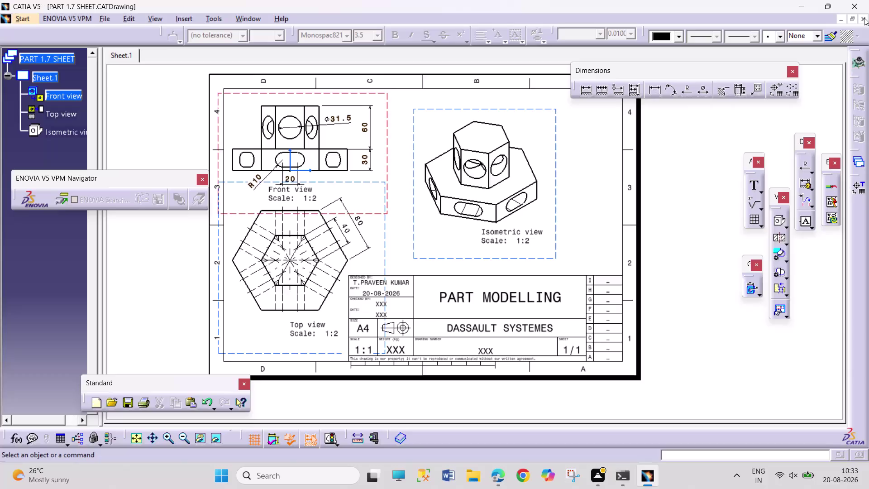
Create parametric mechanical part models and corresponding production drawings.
Close the old drawing and part, then create a new Part Design part.
click(864, 18)
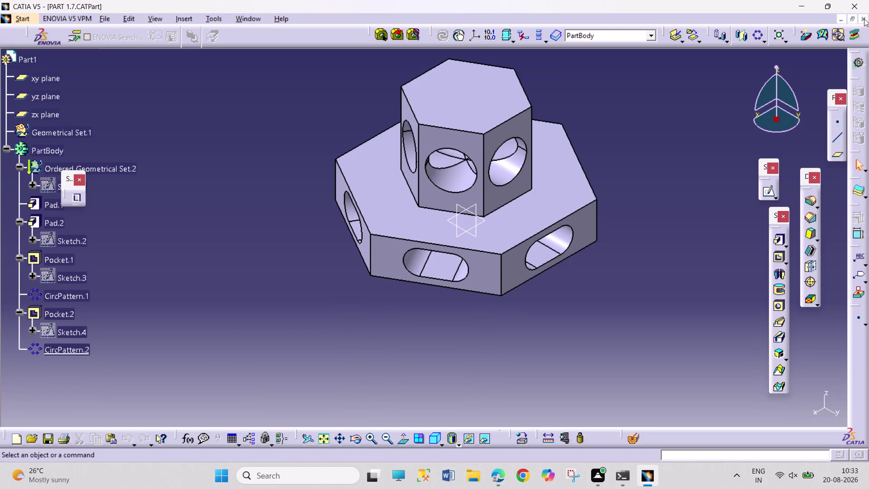
click(862, 19)
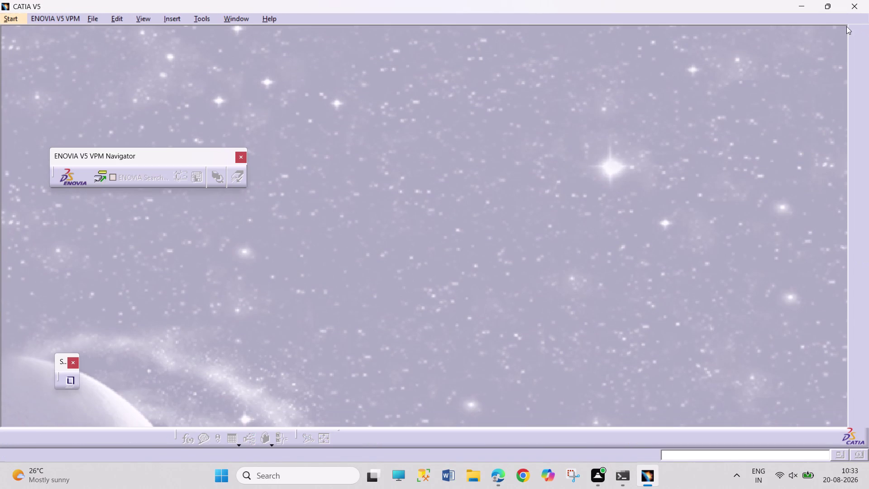
click(20, 21)
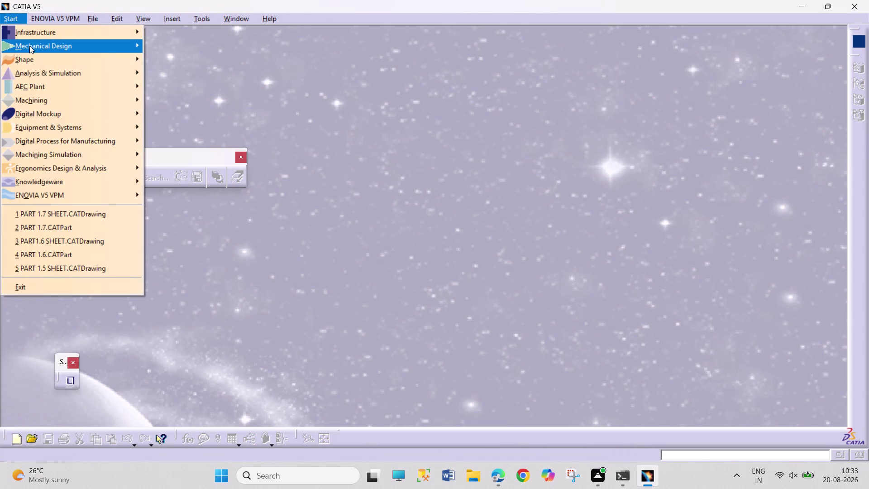
click(33, 51)
click(216, 49)
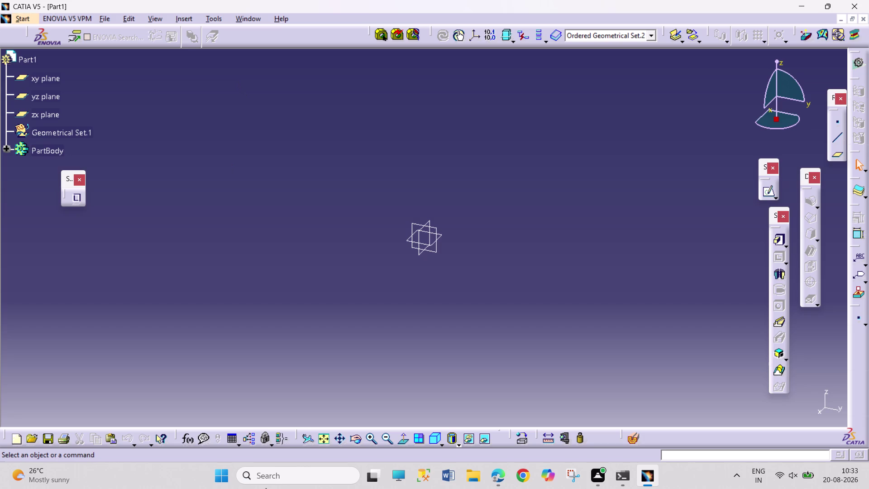
Switch to the mechanical drawings PDF in Edge and scroll through it.
key(Return)
key(Return)
key(Return)
key(Return)
click(506, 479)
scroll(down, 3)
scroll(down, 3)
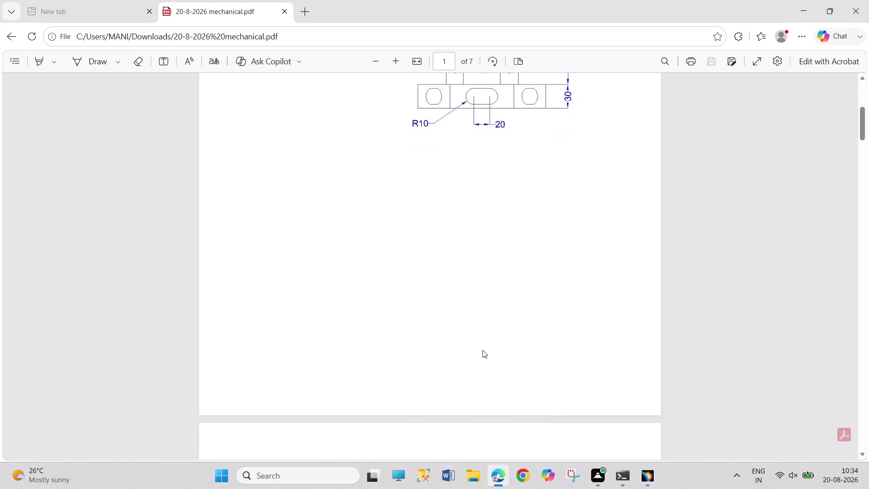
Study the page-2 flanged-bush drawing, then go back to the empty CATIA part.
scroll(down, 3)
scroll(up, 3)
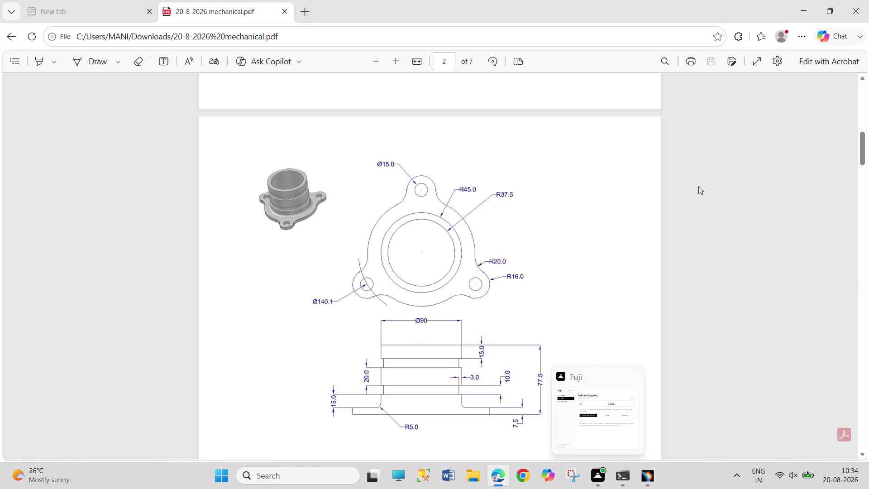
drag(698, 186, 721, 244)
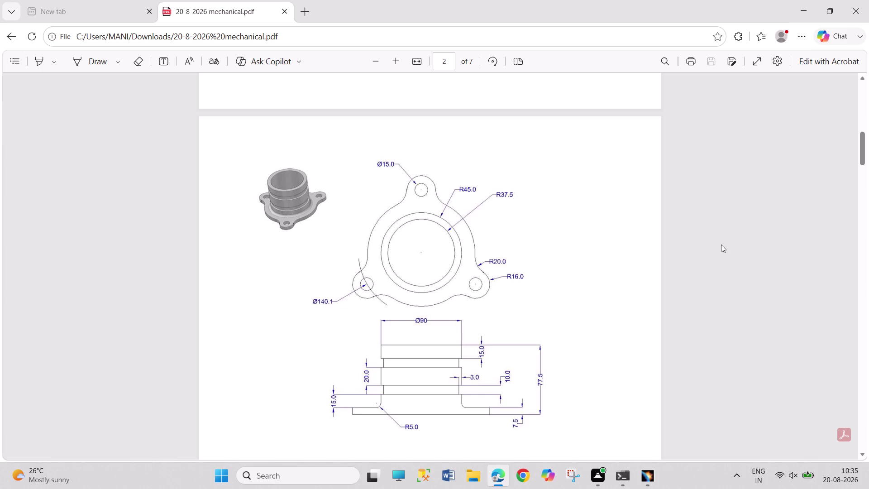
click(642, 471)
click(443, 237)
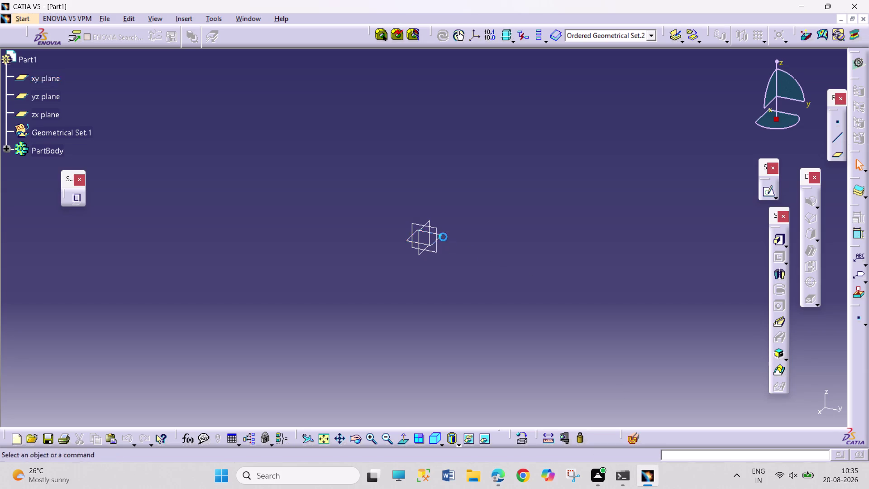
Draw an origin-centred circle in a new sketch and constrain it to 140.1 mm diameter.
click(767, 192)
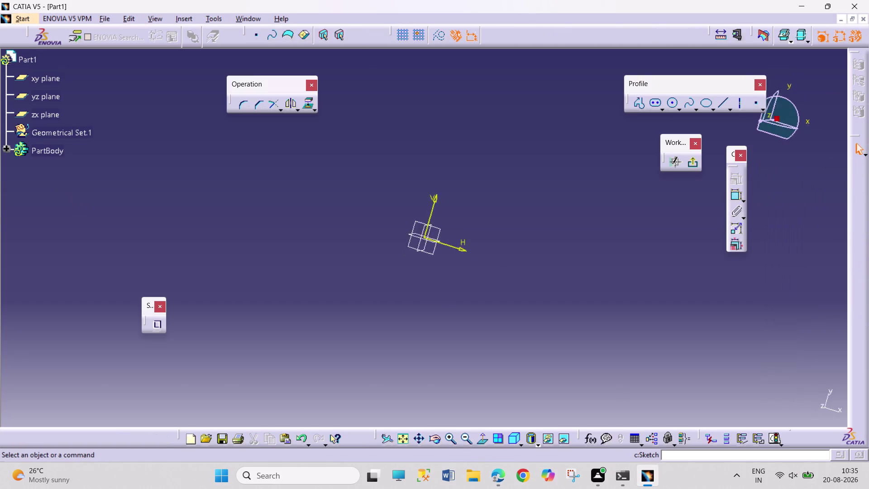
click(674, 105)
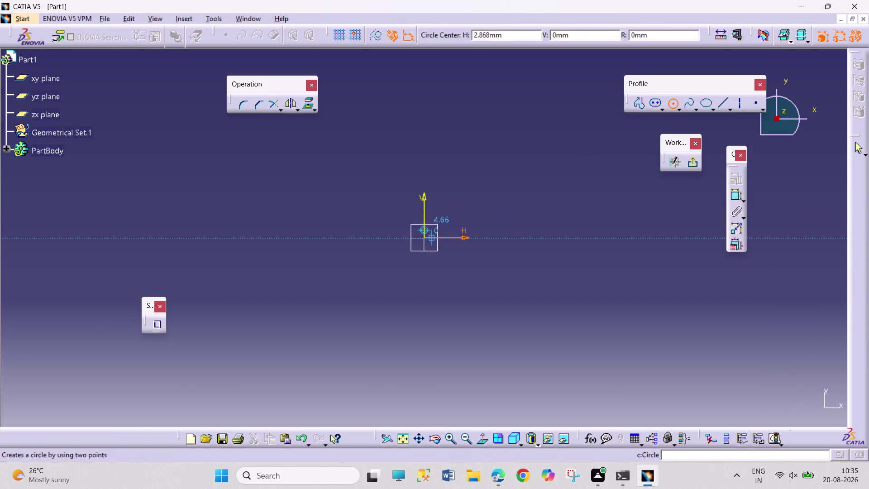
click(427, 240)
click(490, 334)
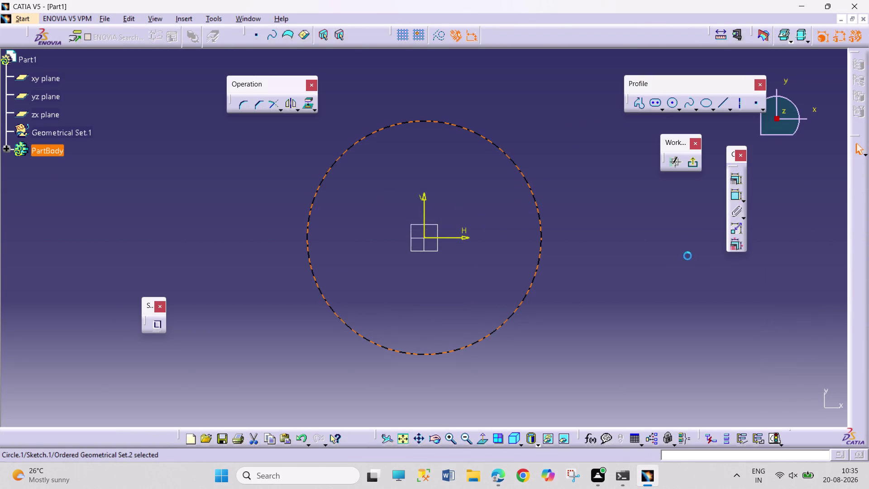
click(732, 198)
click(591, 207)
double_click(600, 206)
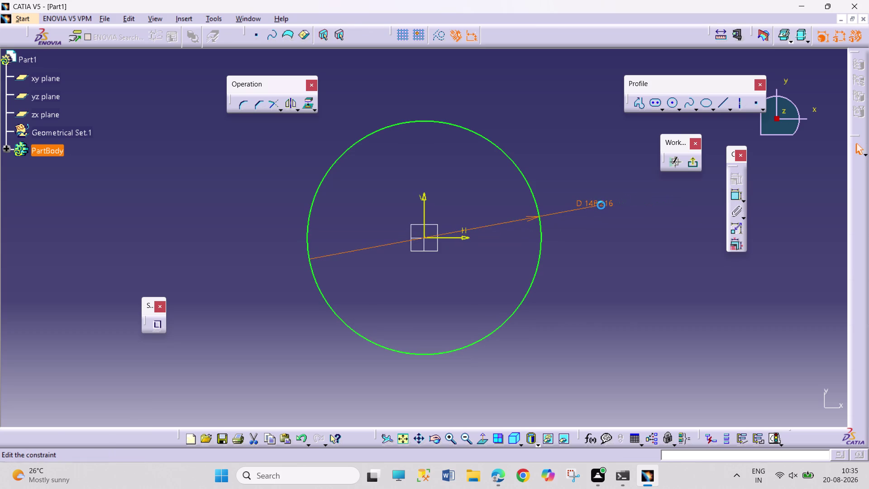
text(140.1)
key(Return)
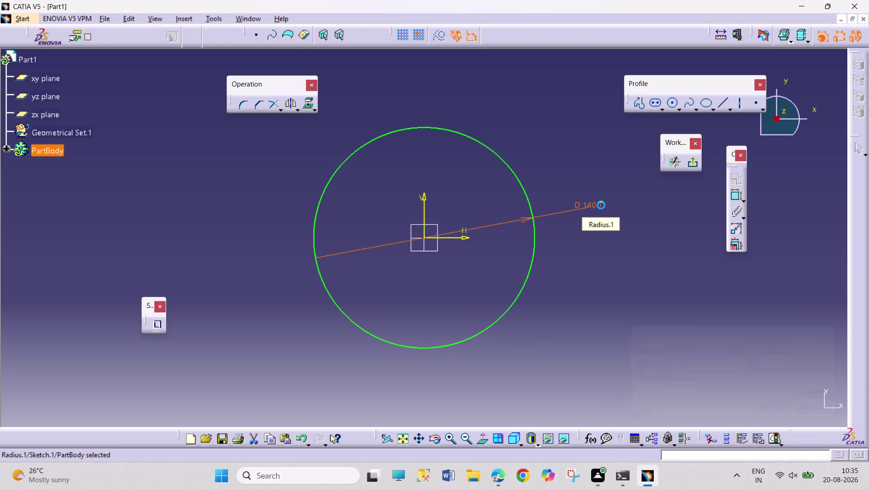
click(615, 249)
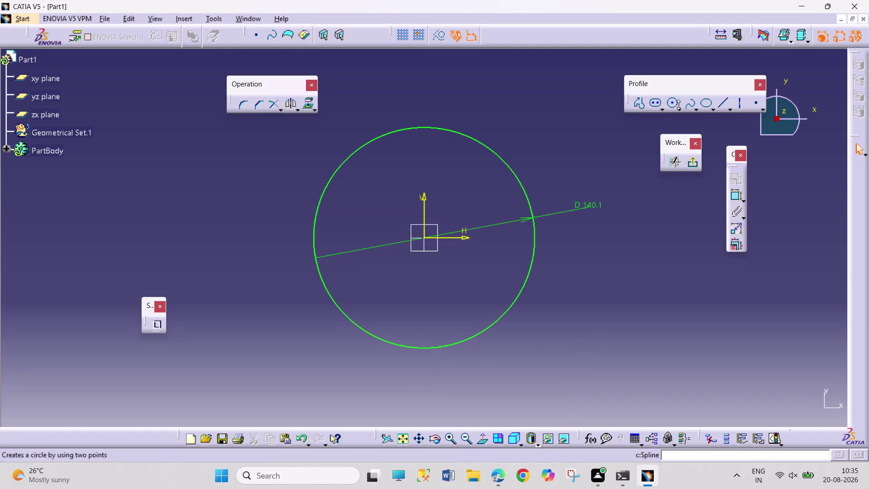
Draw two concentric circles centred on the top of the large circle.
click(673, 104)
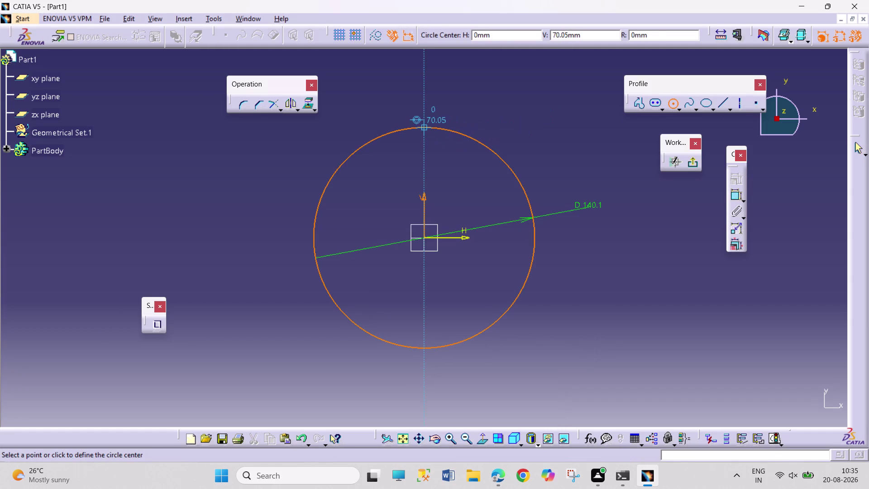
click(423, 126)
click(434, 142)
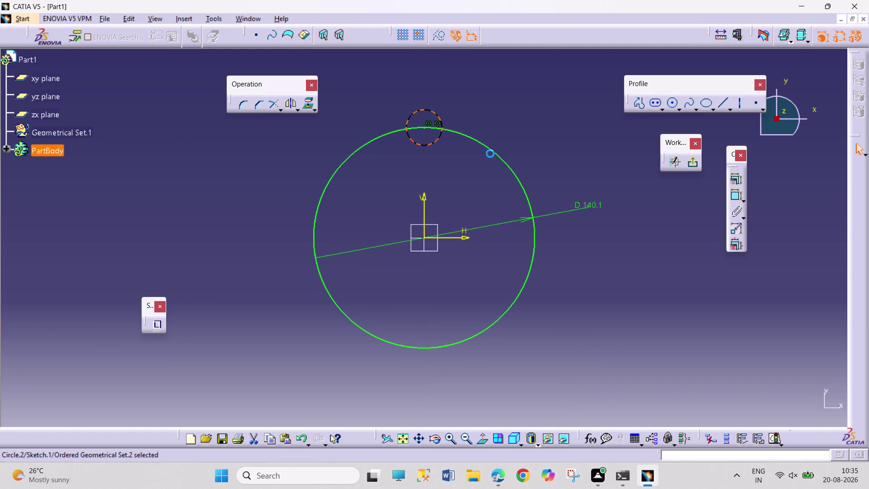
click(669, 100)
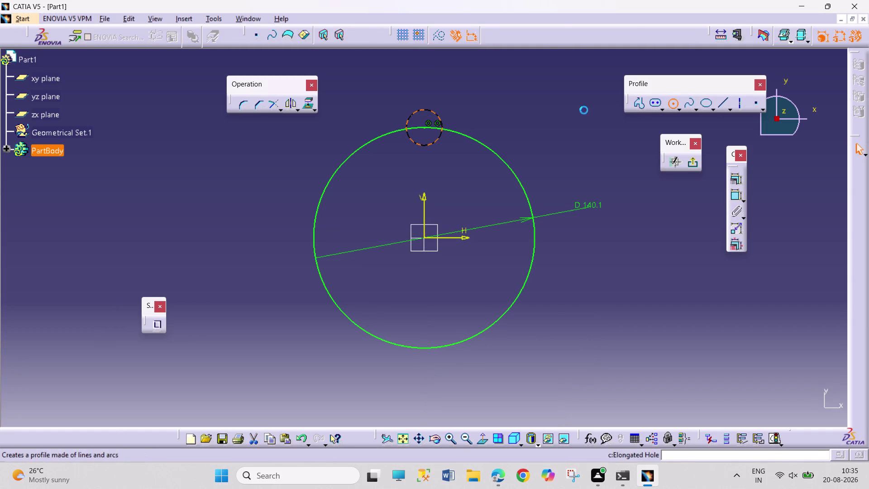
right_click(436, 143)
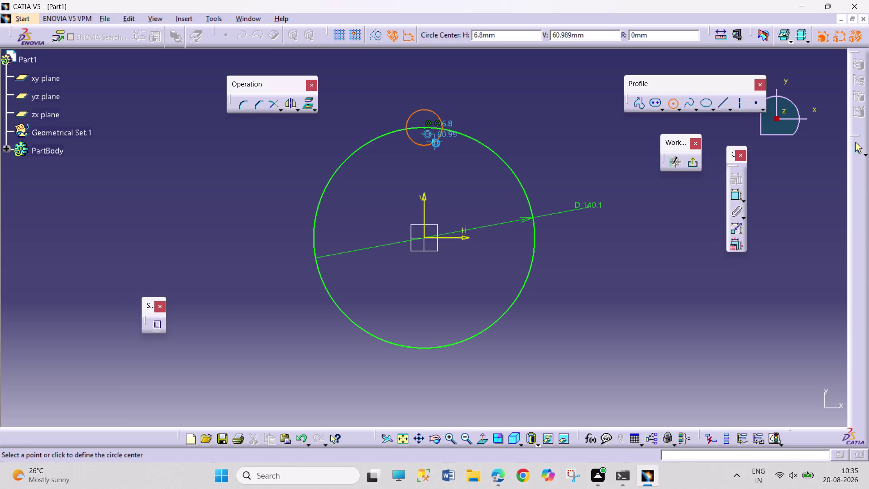
click(469, 209)
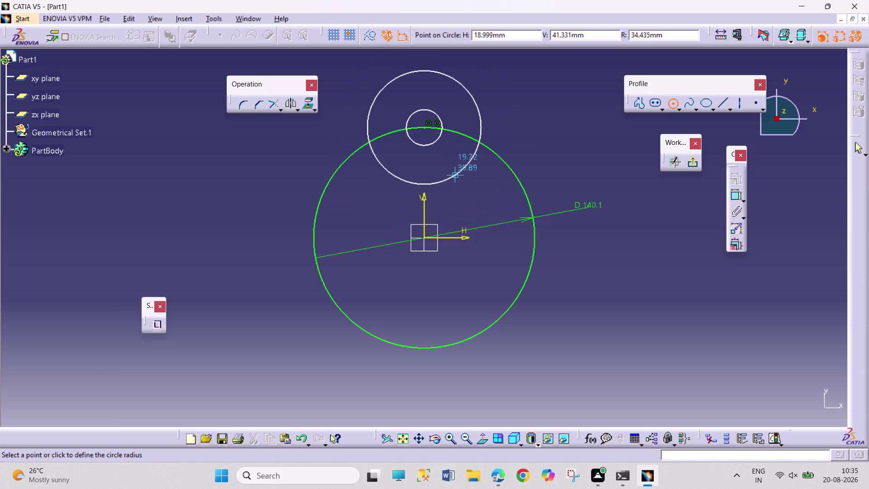
click(444, 154)
click(735, 193)
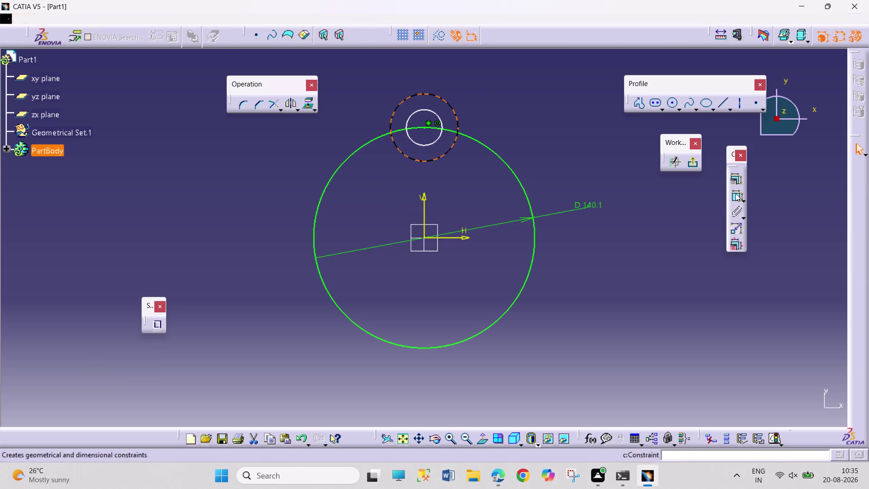
Dimension the small concentric circles to diameters 15 and 16.
click(452, 83)
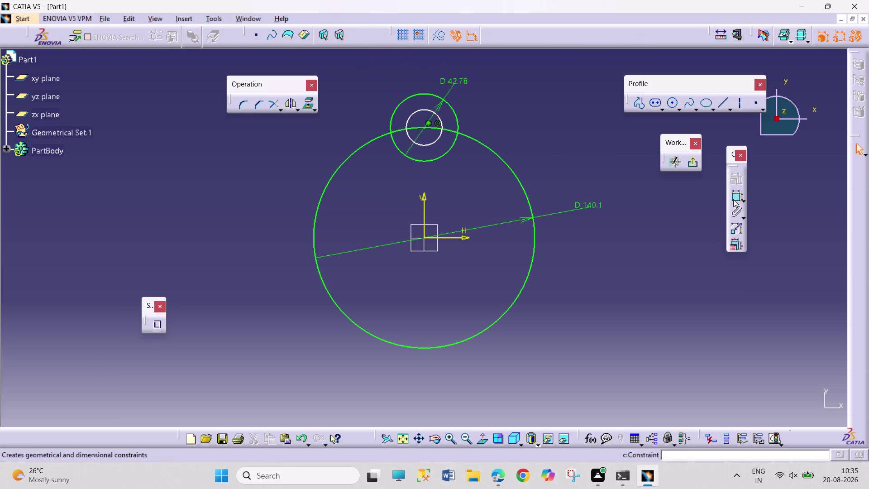
click(733, 199)
click(439, 134)
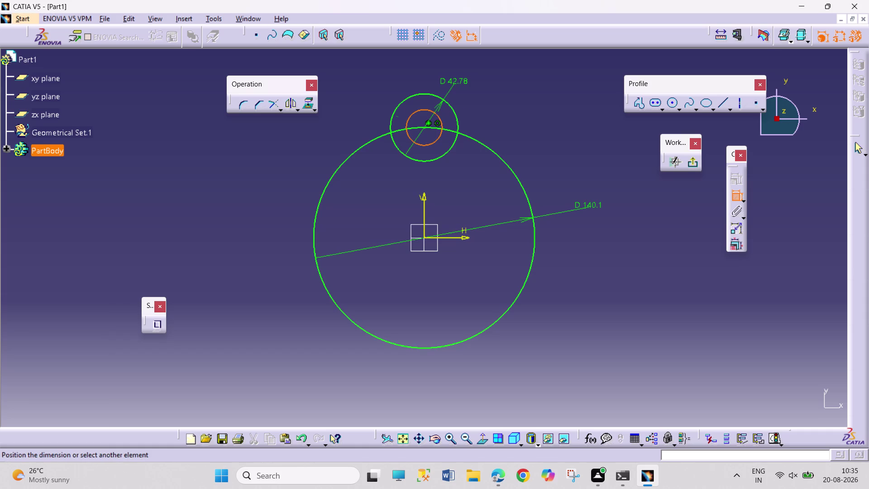
click(486, 107)
double_click(462, 81)
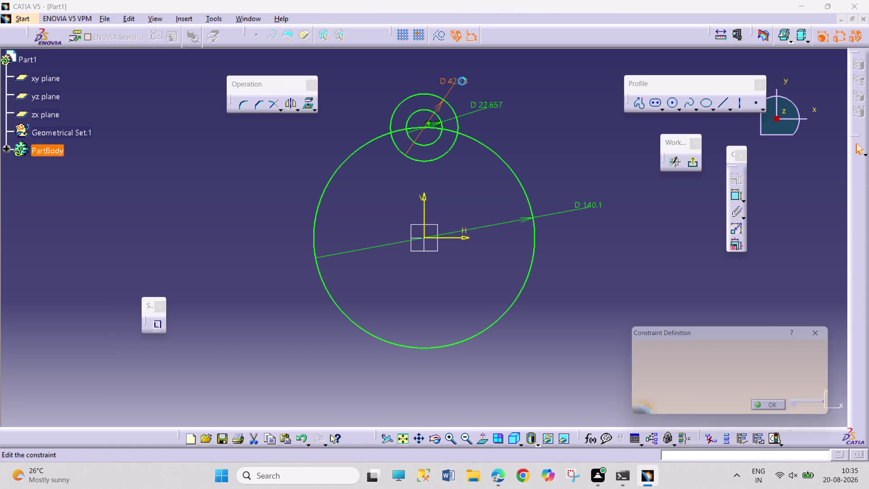
text(15)
key(Return)
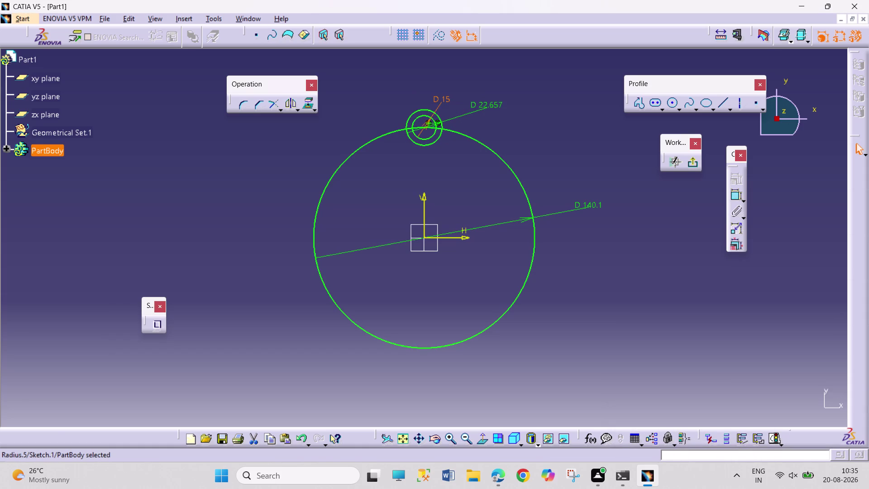
double_click(495, 102)
text(1)
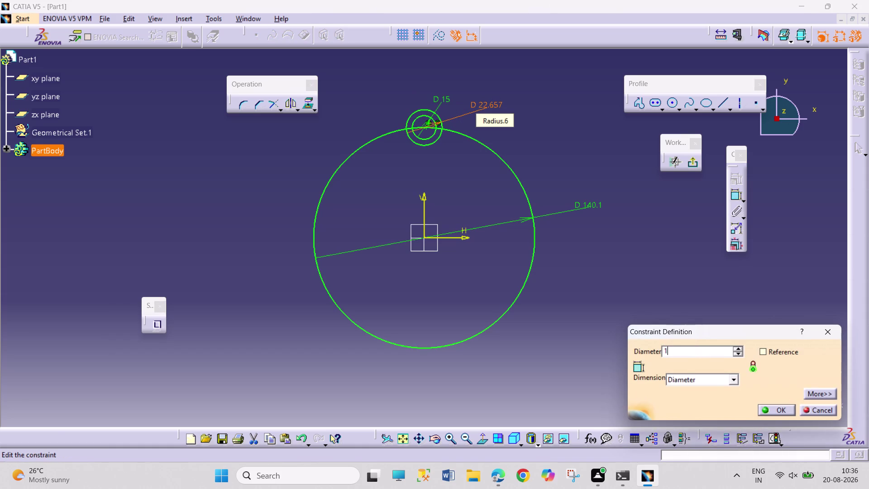
text(6)
key(Return)
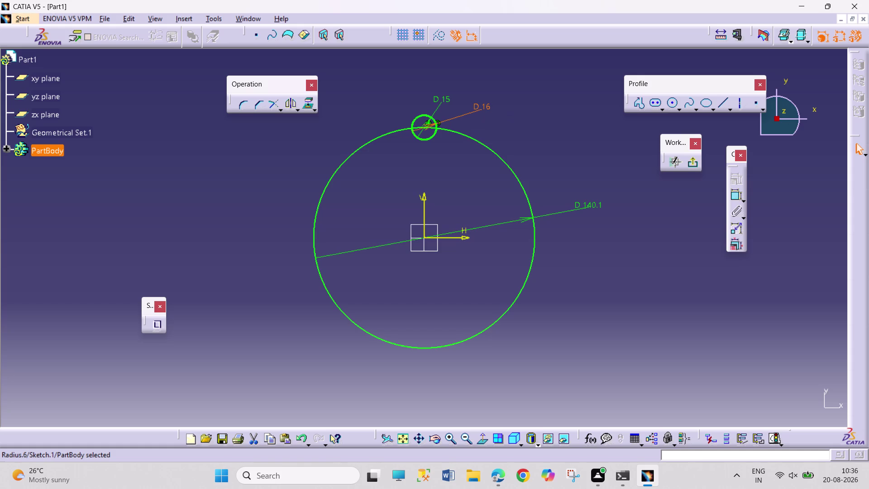
click(506, 137)
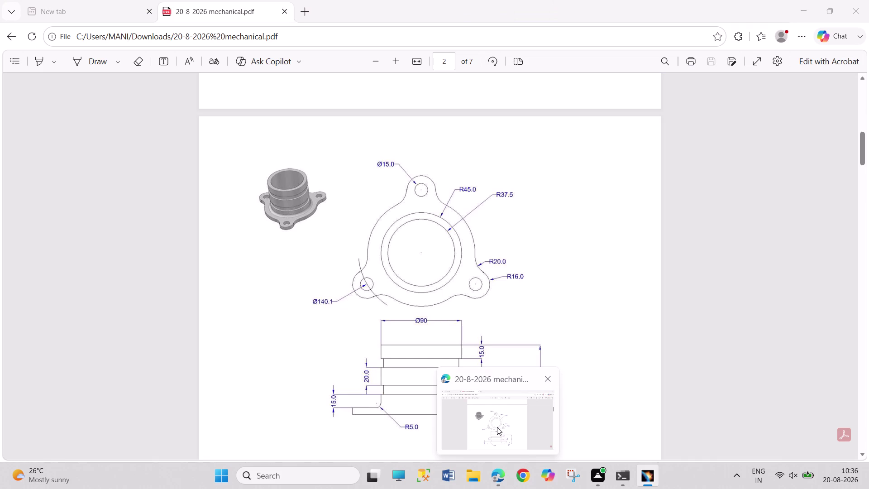
Change the outer hole circle to 32 mm diameter and select the D32 and D15 circles.
double_click(482, 103)
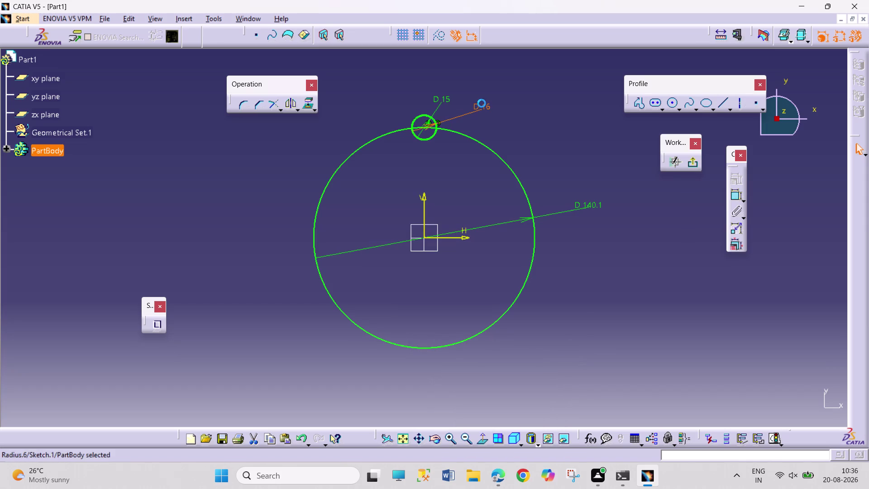
text(32)
key(Return)
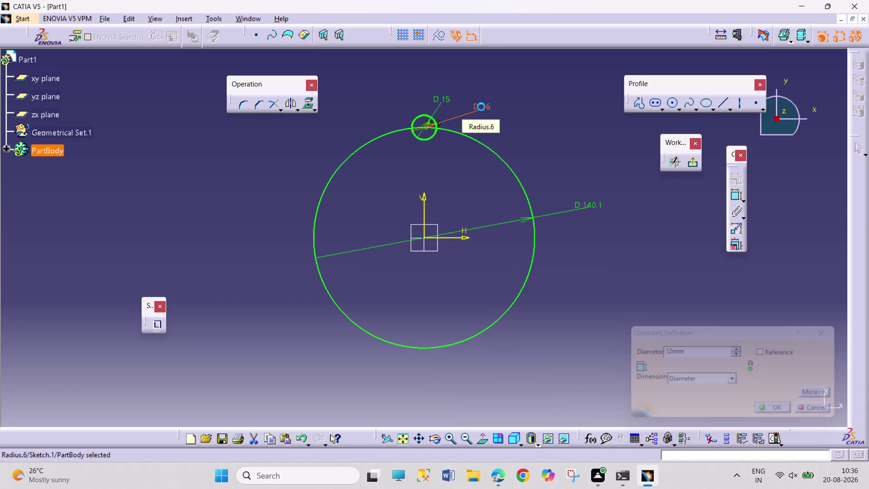
click(531, 151)
drag(450, 97, 474, 78)
click(515, 135)
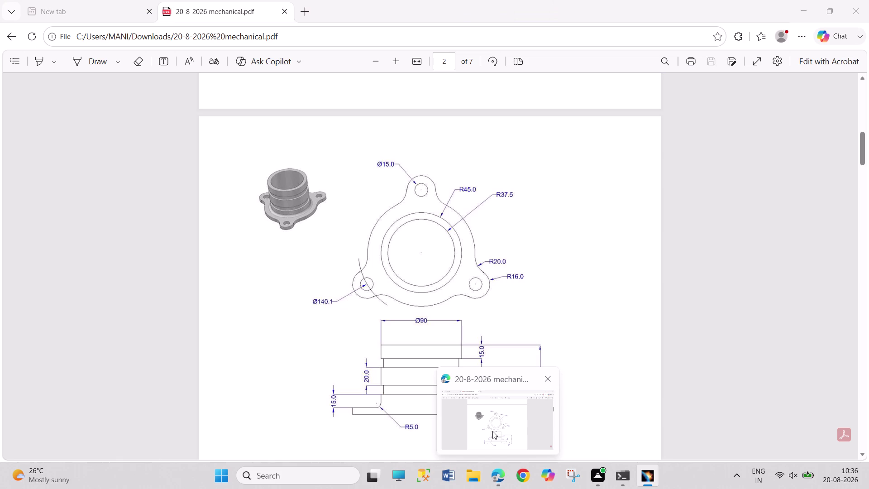
click(440, 147)
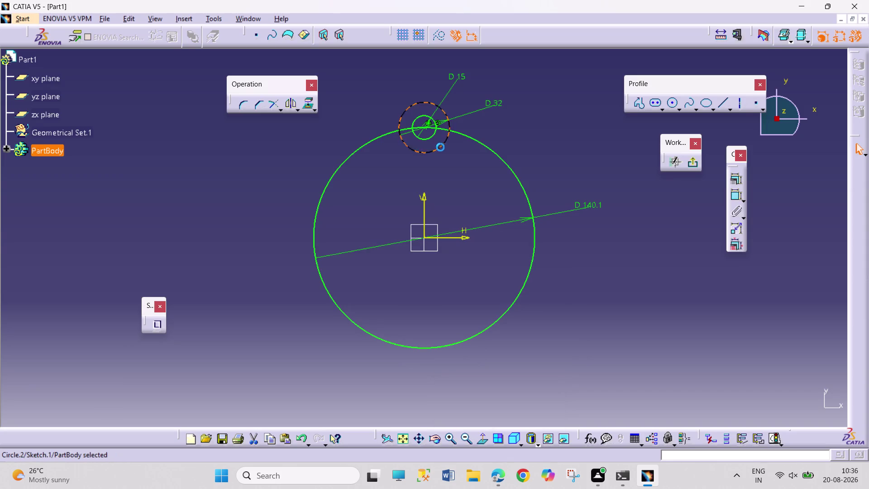
click(435, 134)
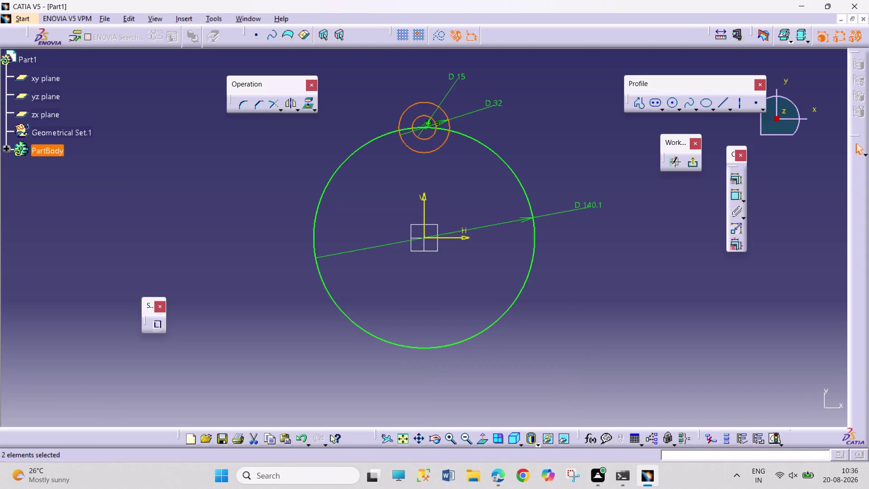
Rotate-duplicate the hole pair with 2 copies about the origin at 120°.
click(295, 109)
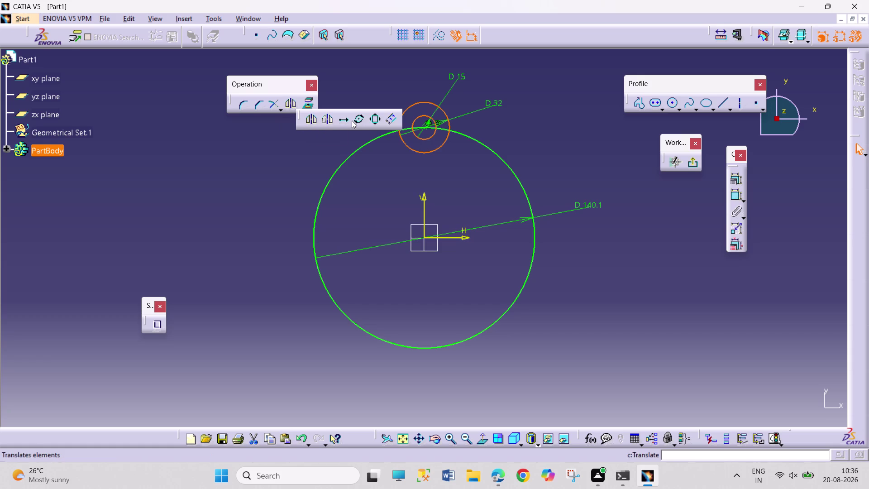
click(357, 119)
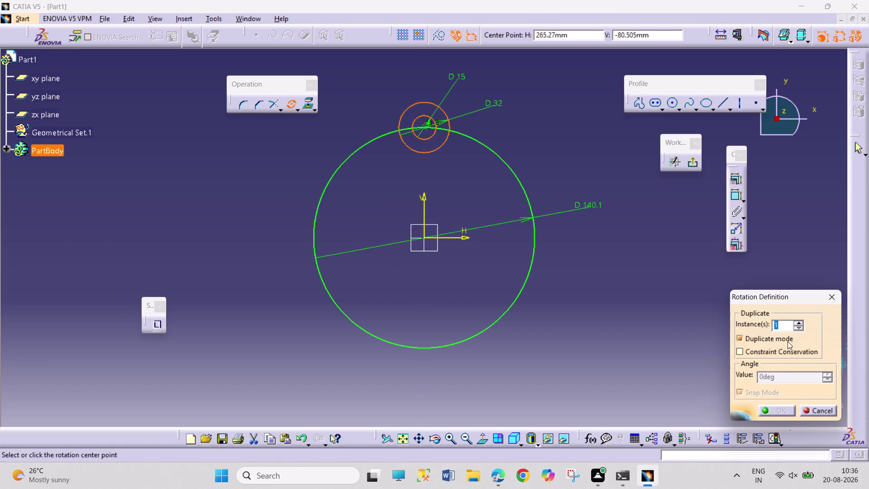
click(799, 321)
click(799, 322)
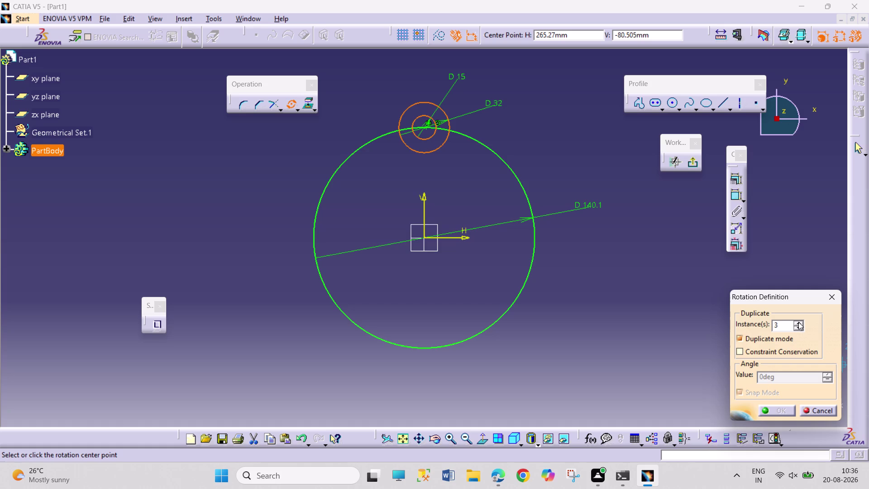
click(798, 327)
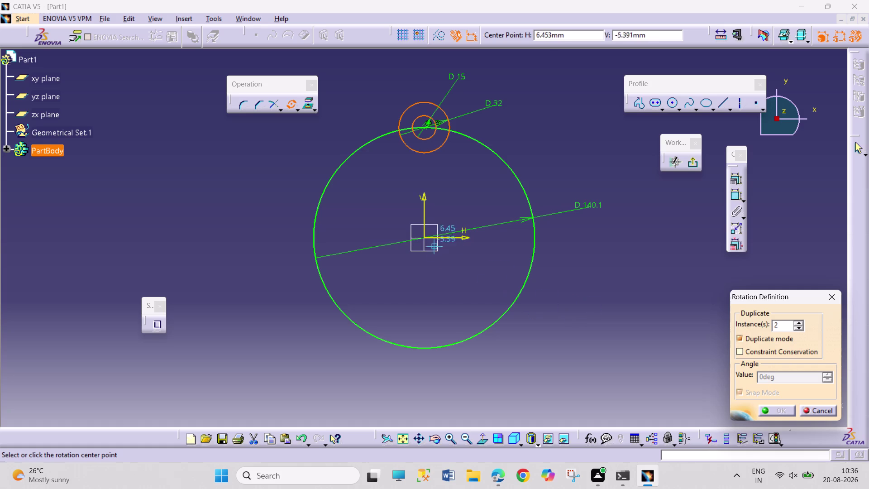
click(425, 238)
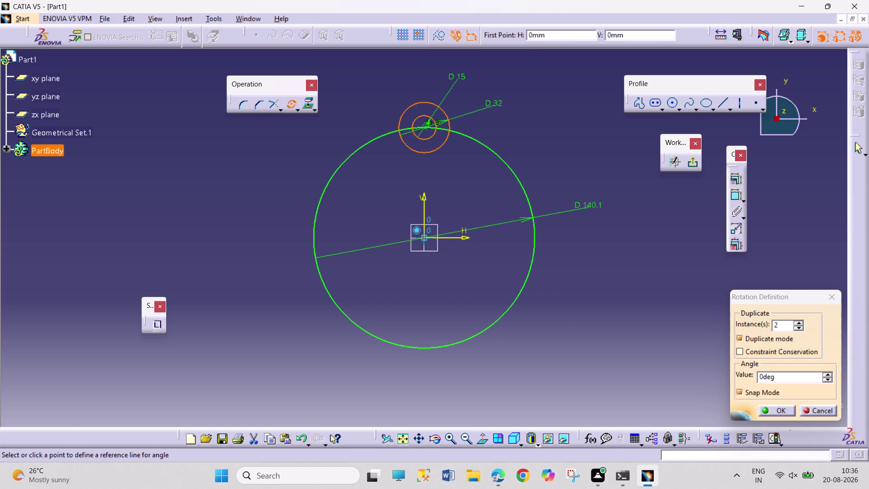
drag(762, 375, 761, 375)
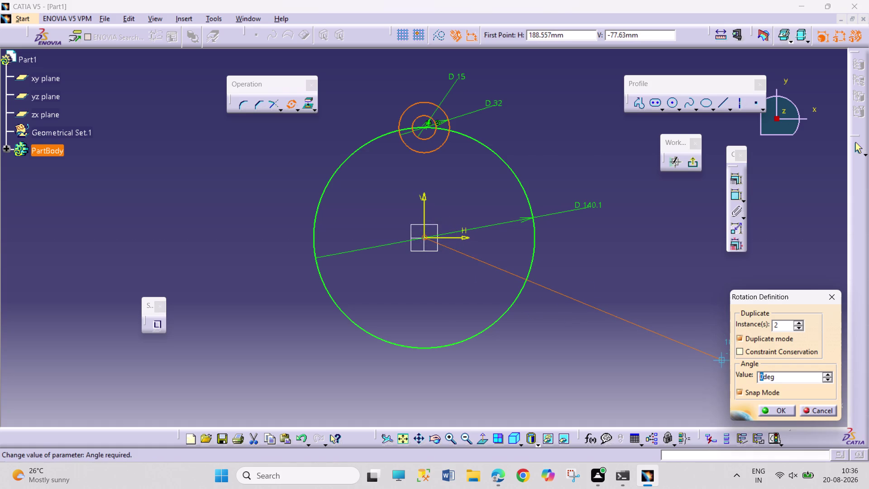
drag(761, 375, 745, 372)
text(120)
key(Return)
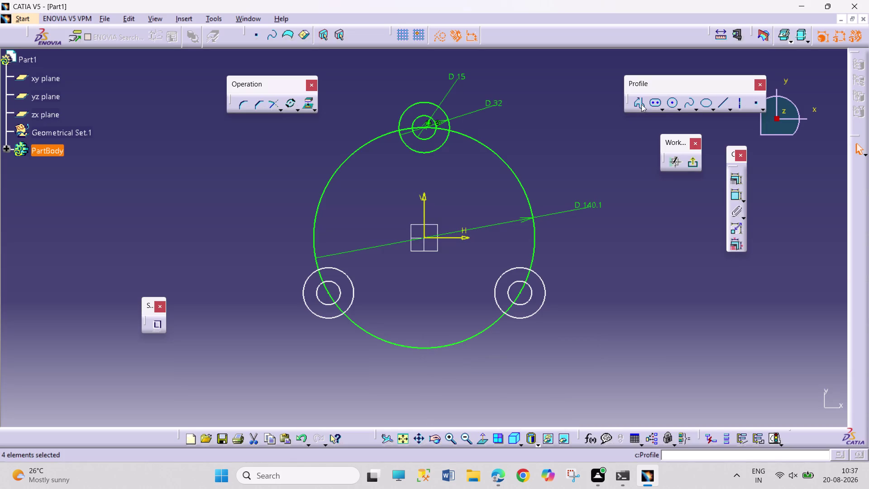
click(236, 103)
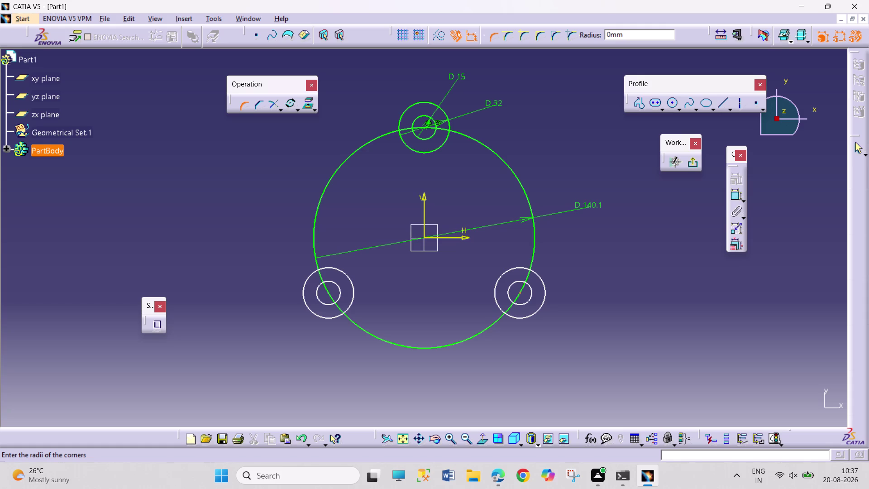
Add a corner between the large circle and left hole's outer circle, then undo it.
click(245, 101)
drag(244, 107, 246, 112)
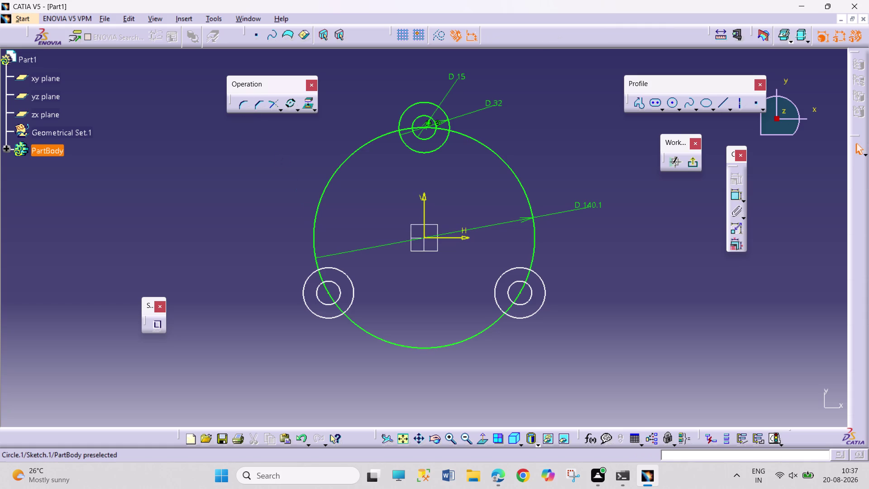
click(308, 278)
click(318, 256)
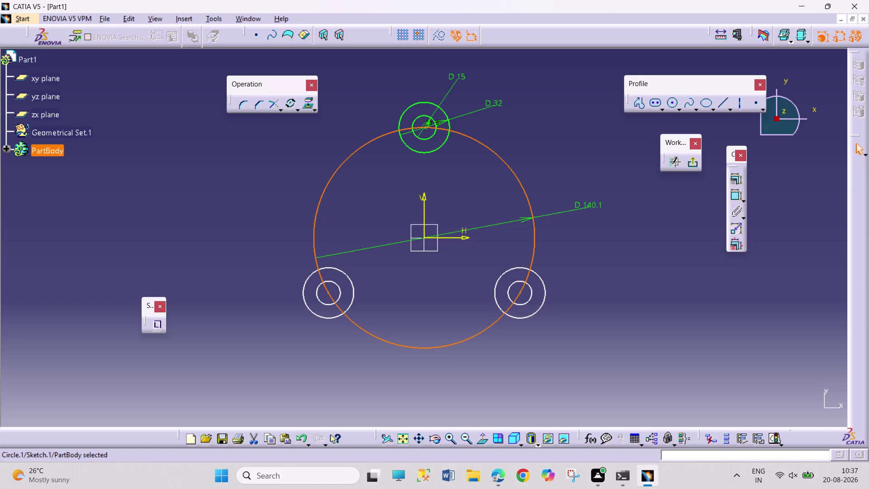
click(246, 104)
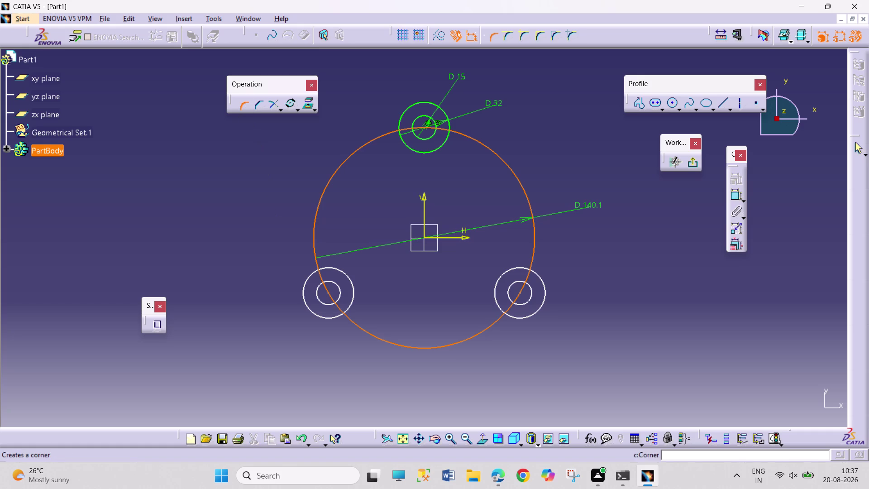
click(306, 280)
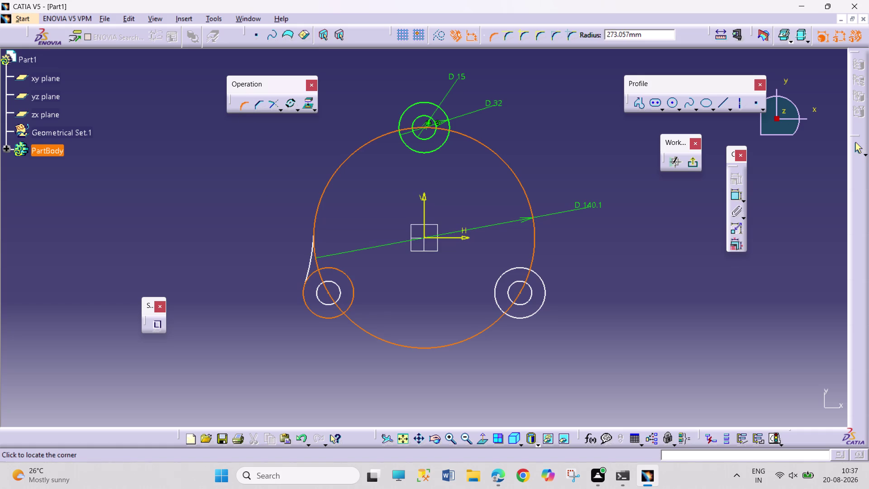
click(306, 274)
double_click(300, 253)
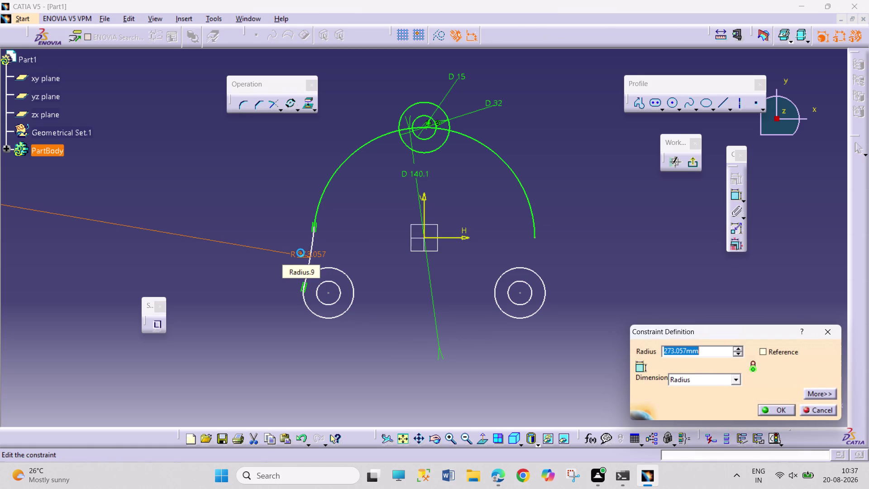
click(803, 403)
click(803, 405)
click(681, 370)
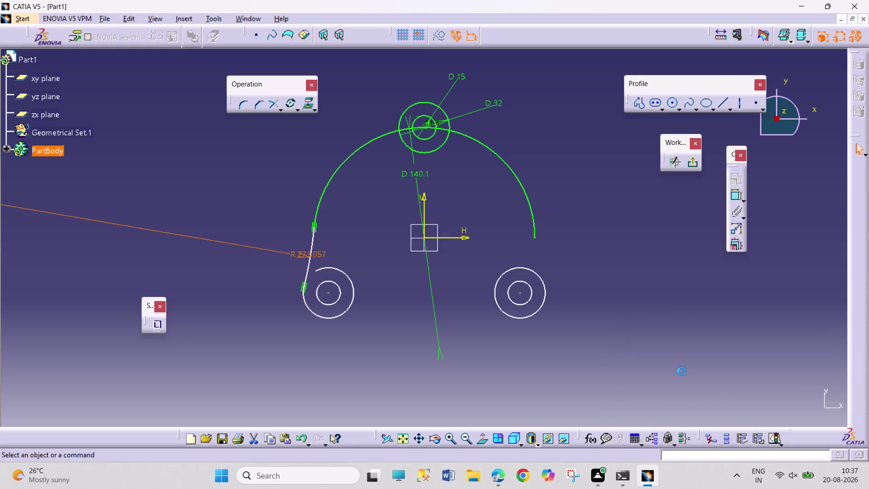
key(ctrl+z)
key(ctrl+z)
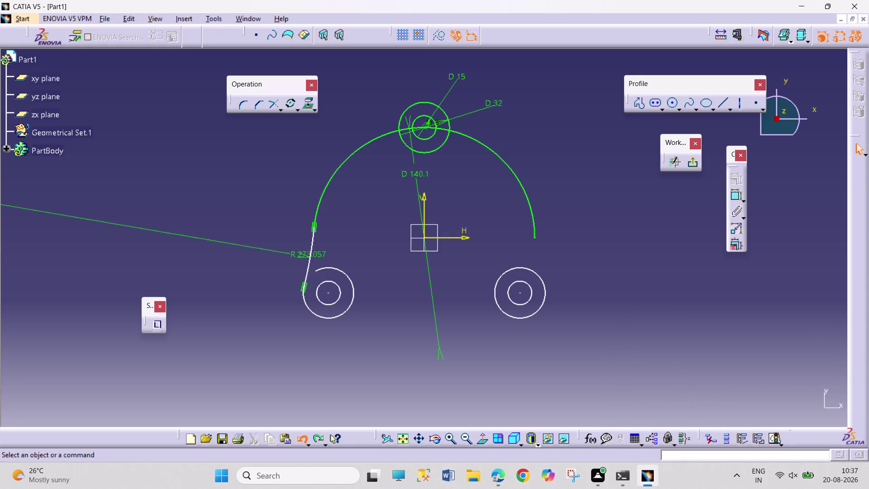
key(ctrl+z)
click(678, 367)
Redo the corner with a 20 mm radius, then undo the result.
click(241, 105)
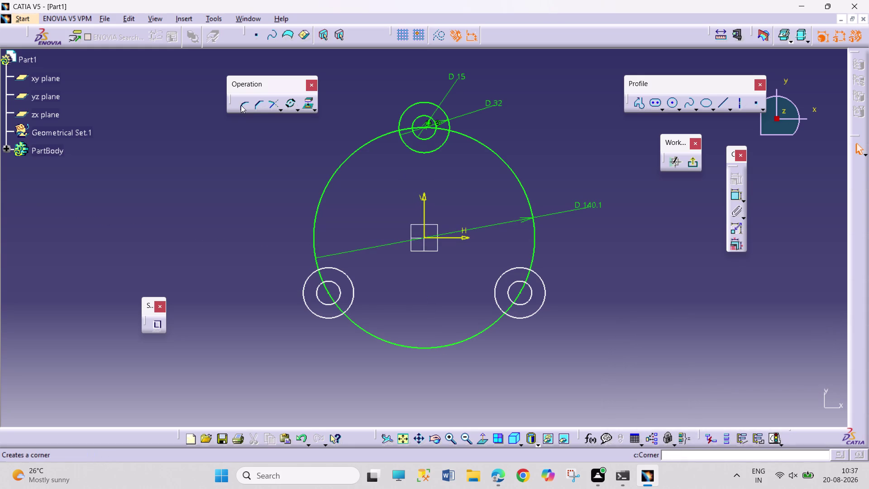
click(521, 36)
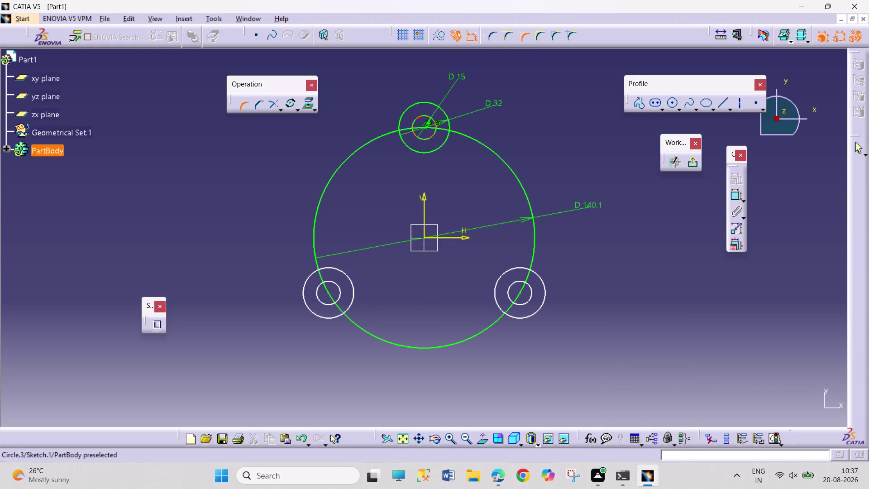
click(310, 275)
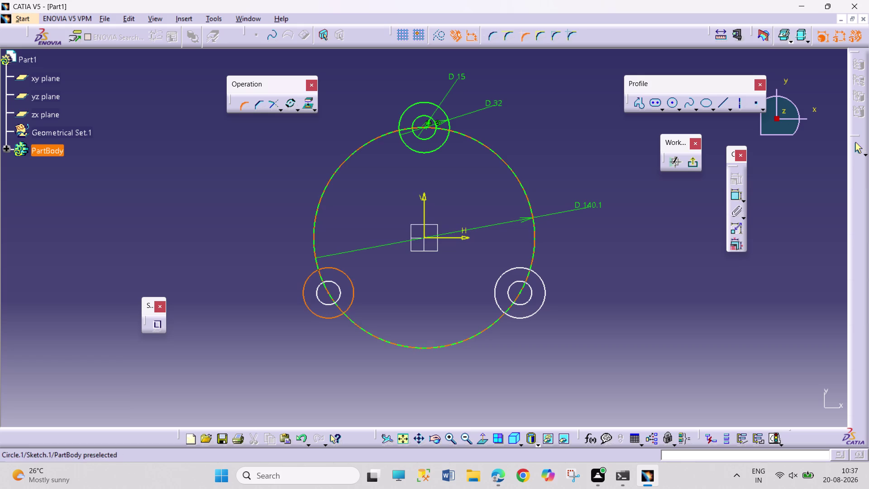
click(315, 249)
click(311, 261)
double_click(301, 254)
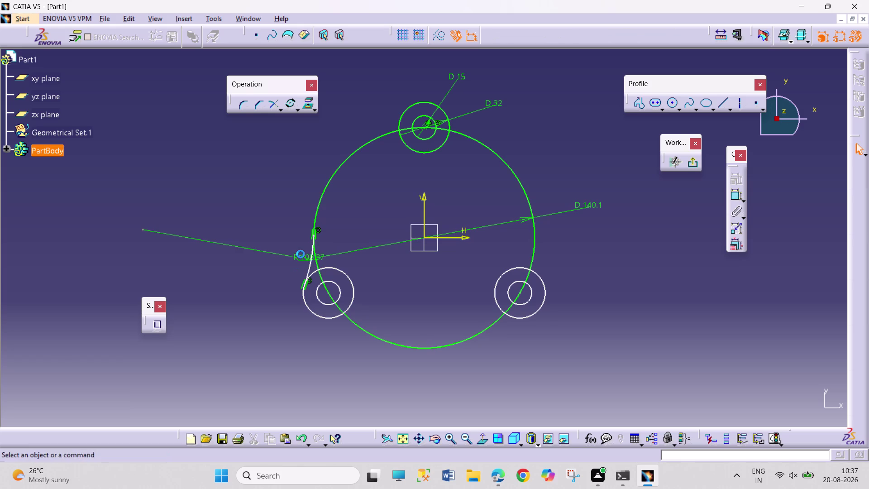
text(20)
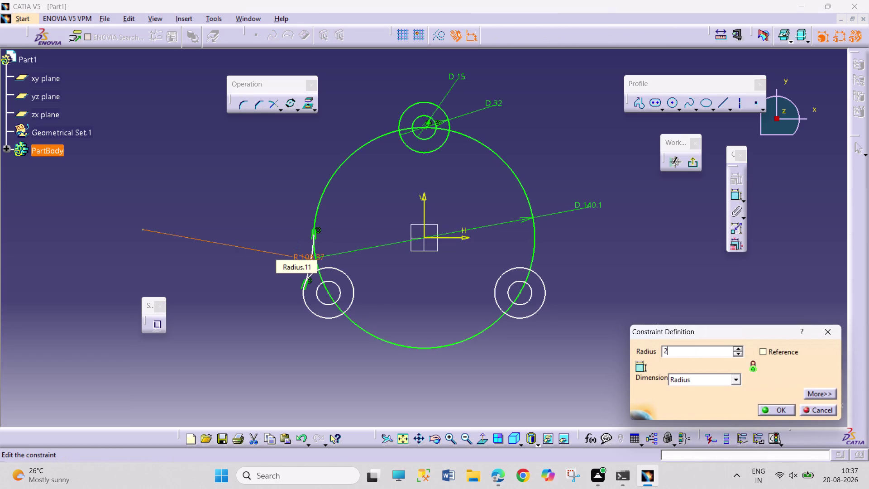
key(Return)
click(466, 381)
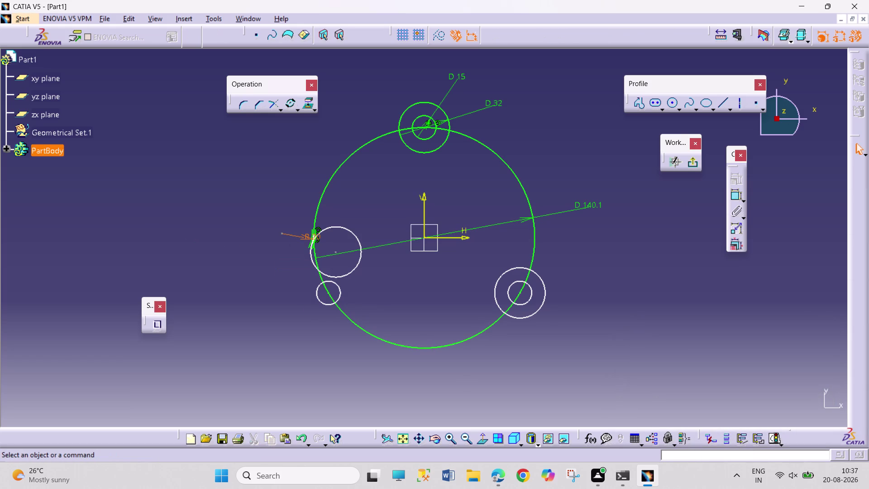
key(ctrl+z)
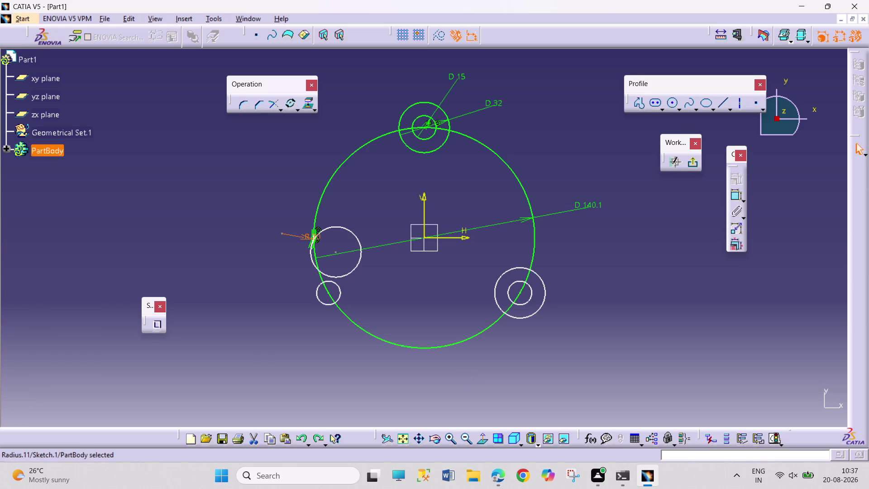
key(ctrl+z)
key(ctrl+z)
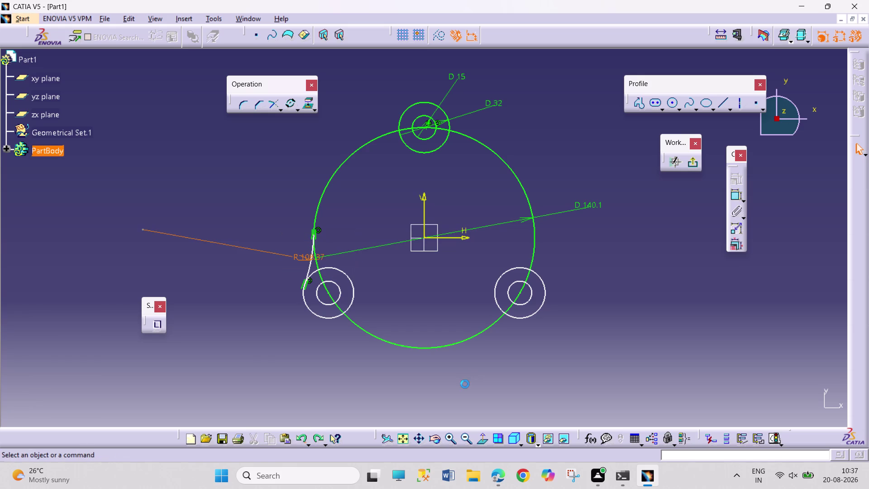
key(ctrl+z)
click(465, 384)
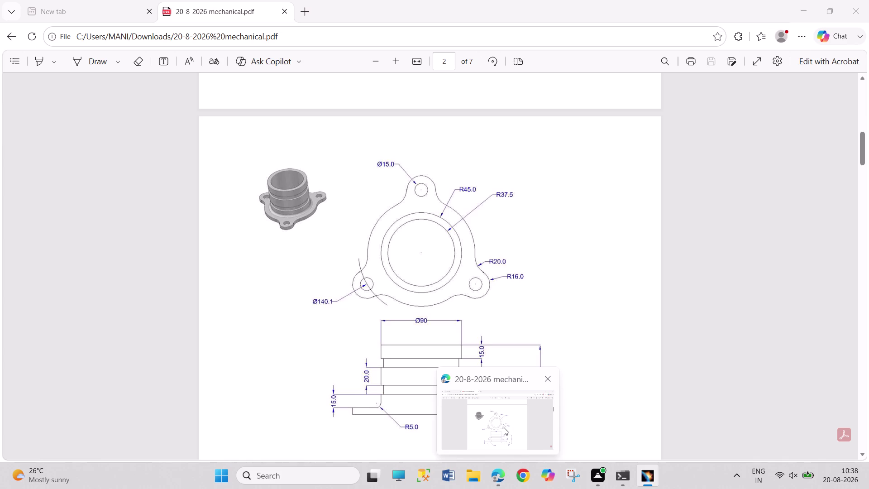
Check the flange top view's R20 and R16 corner dimensions in the PDF.
click(503, 427)
scroll(down, 3)
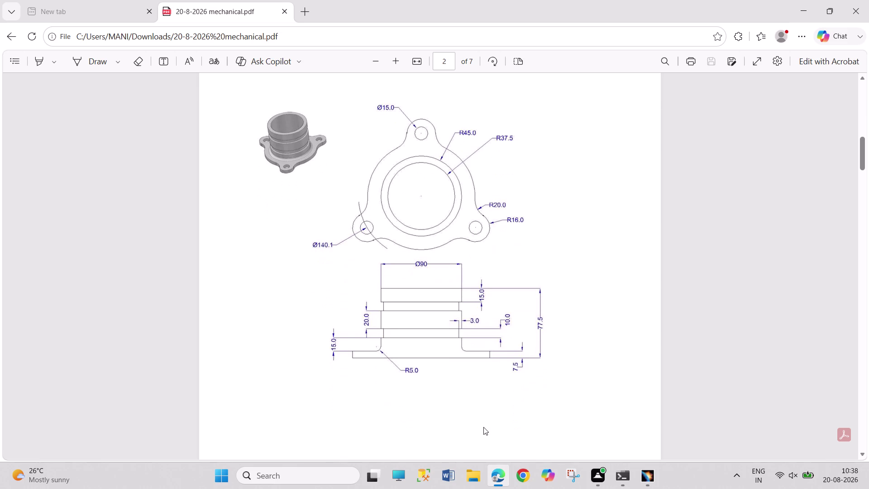
scroll(up, 3)
scroll(down, 3)
scroll(up, 3)
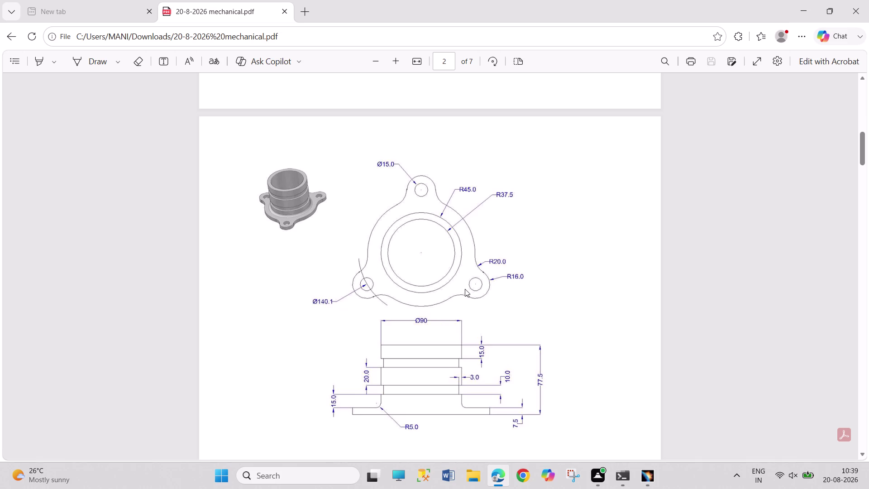
click(646, 475)
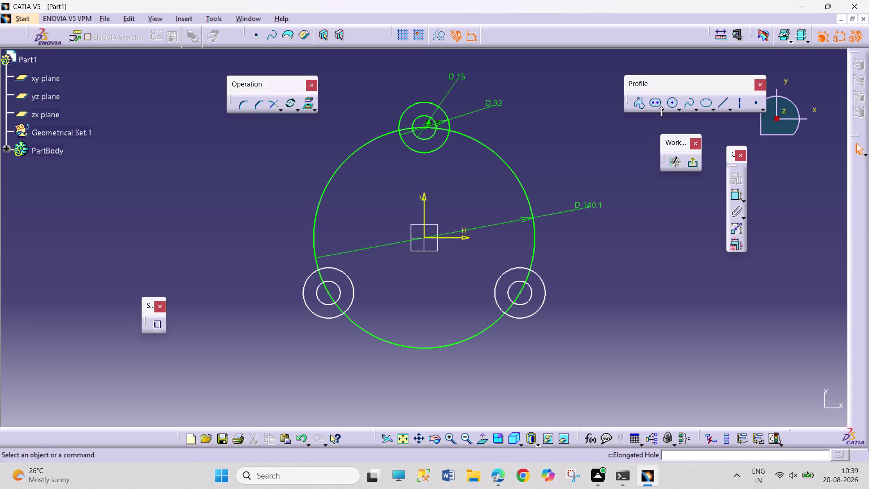
Draw an origin-centred circle and constrain its diameter to 130 mm.
click(673, 100)
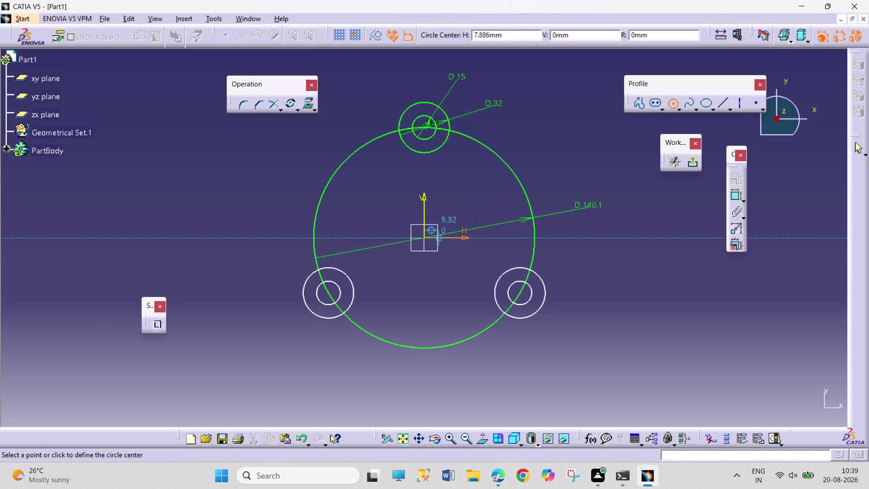
click(424, 238)
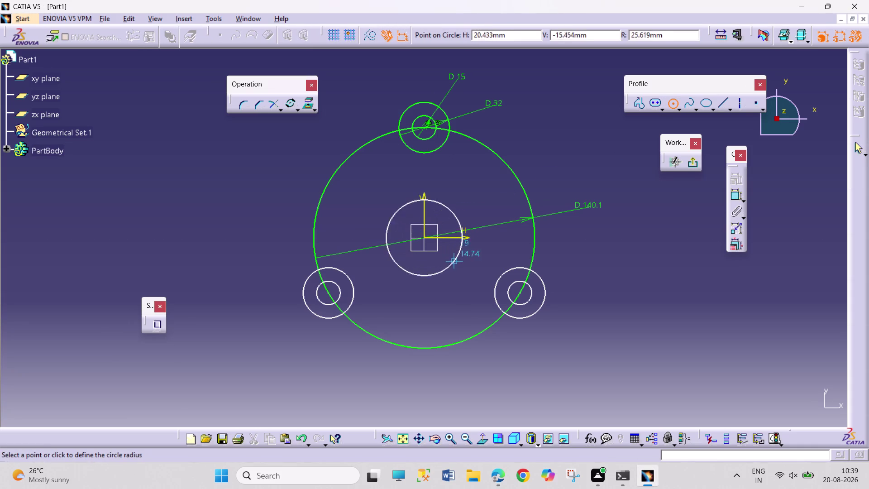
click(482, 281)
click(735, 196)
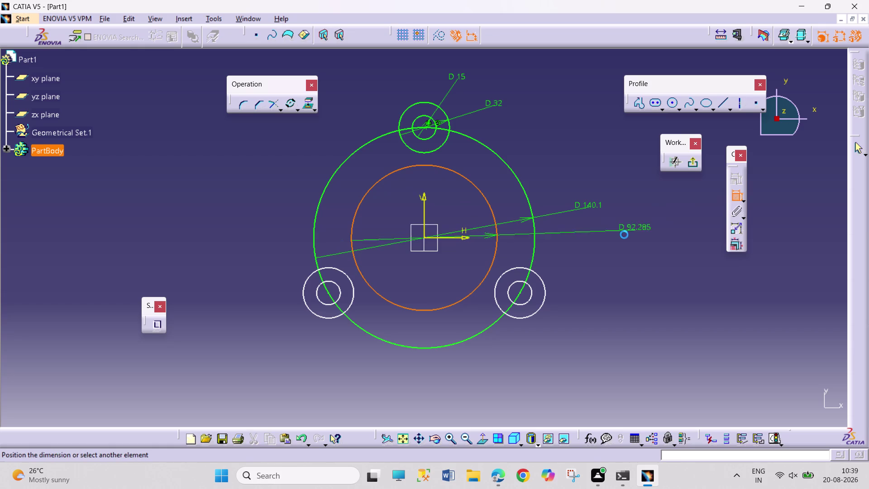
click(594, 242)
double_click(604, 238)
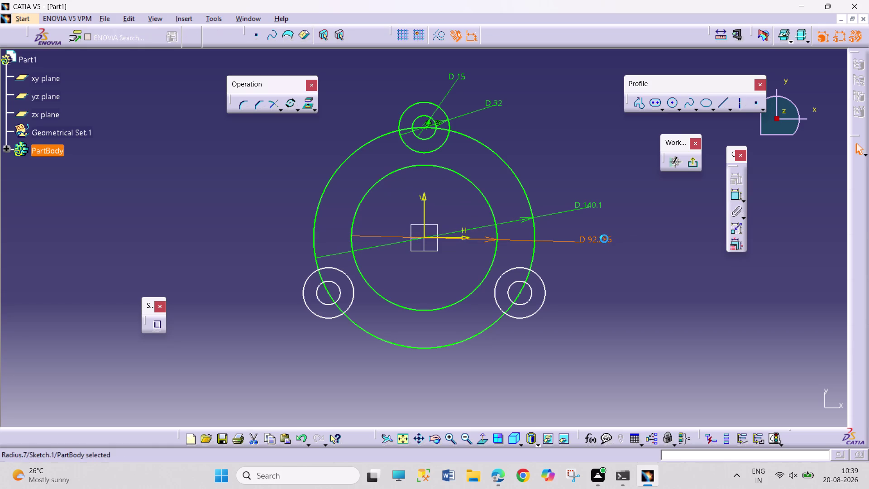
text(1)
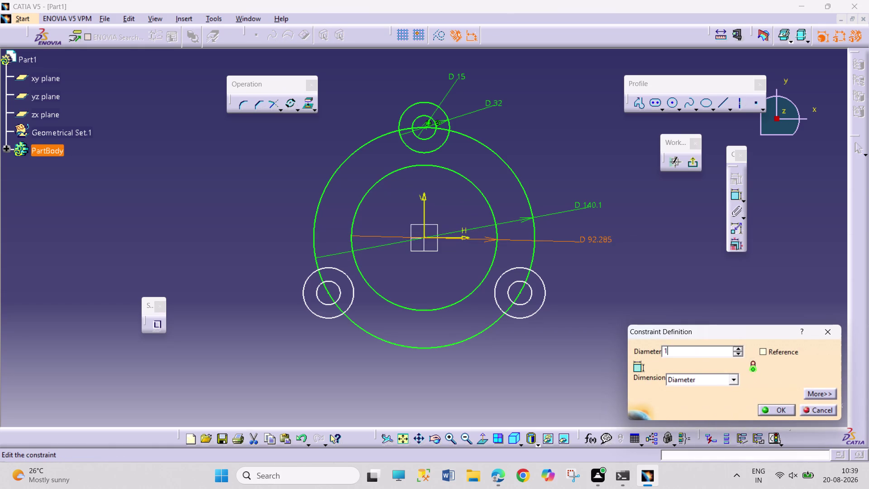
text(30)
key(Return)
click(641, 357)
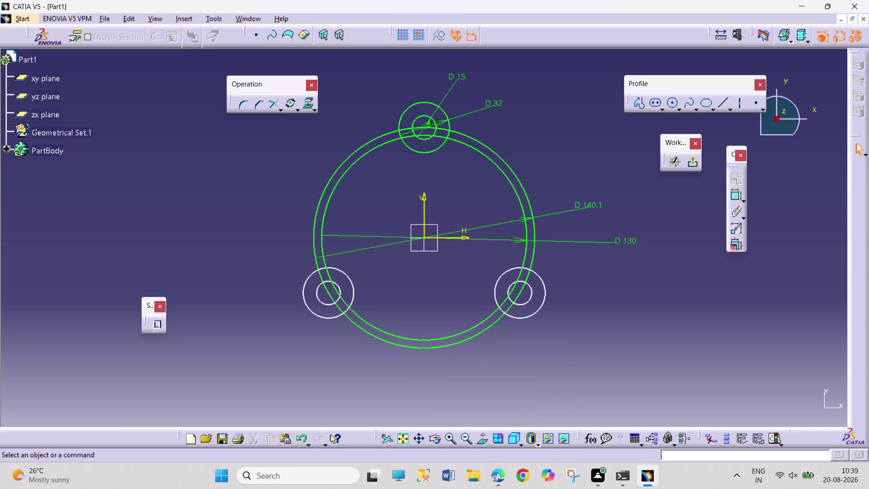
Convert the 140.1 mm circle into construction geometry.
click(408, 346)
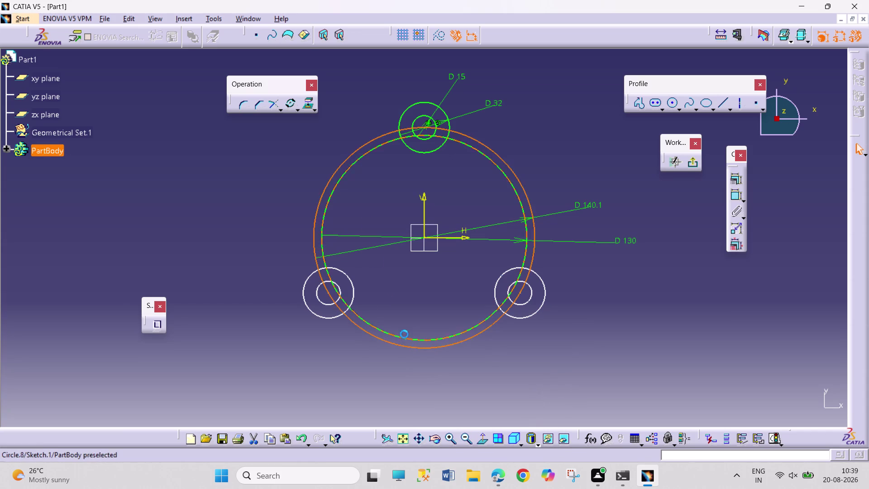
click(443, 34)
click(489, 85)
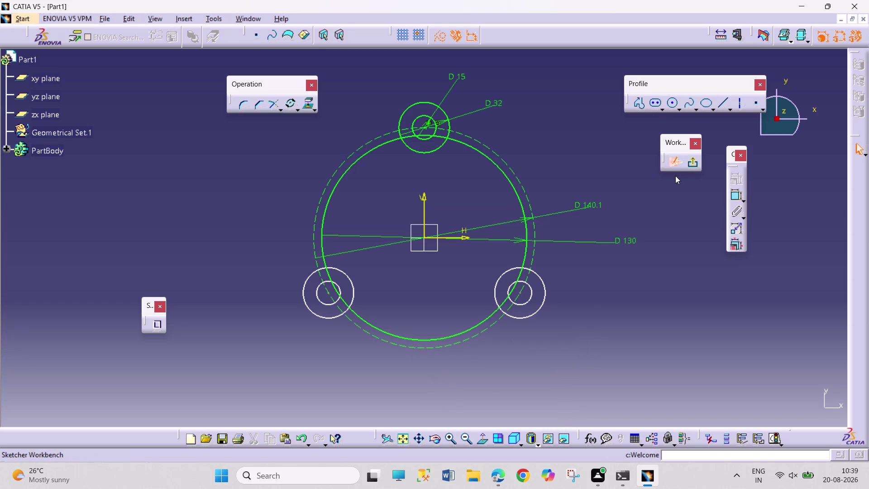
click(240, 106)
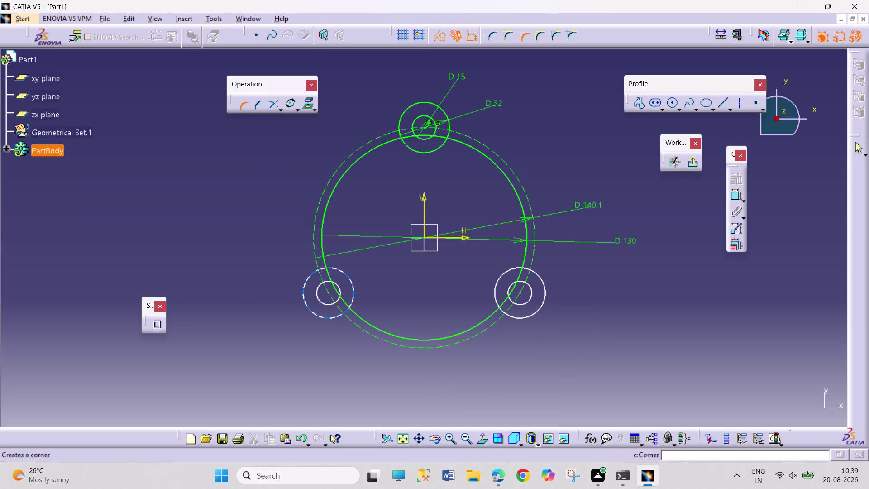
click(311, 272)
click(325, 252)
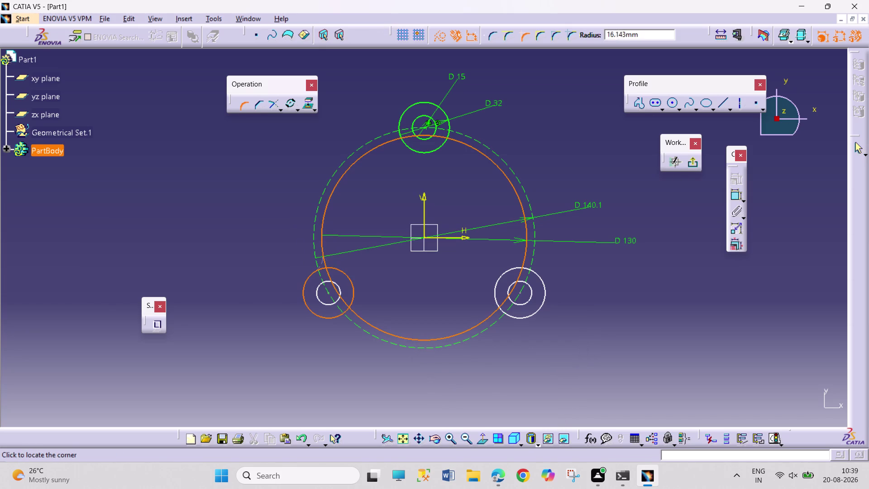
click(440, 39)
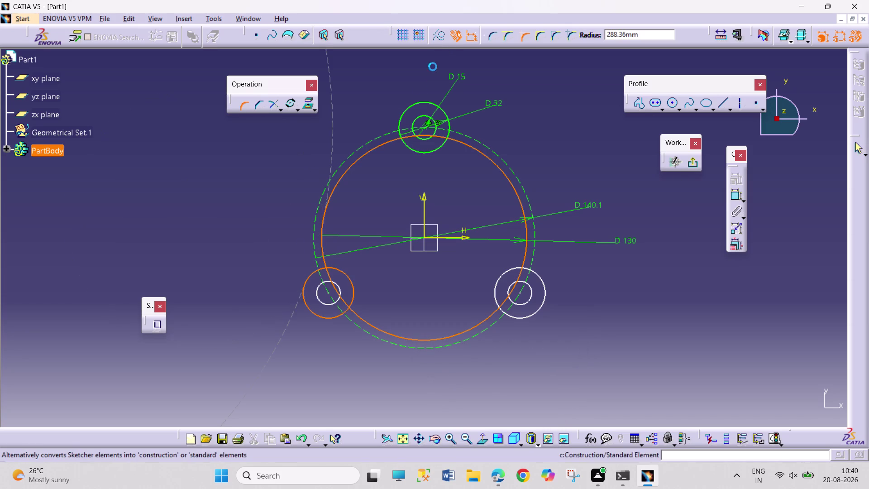
click(445, 40)
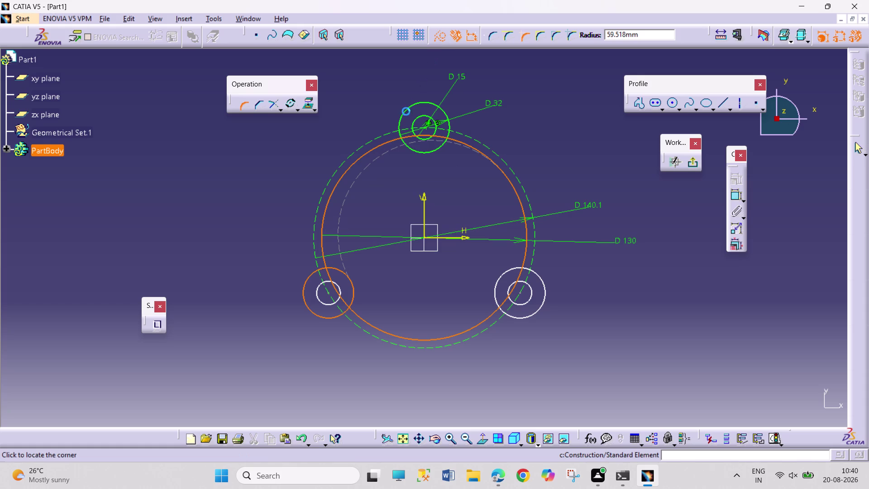
click(446, 37)
click(241, 100)
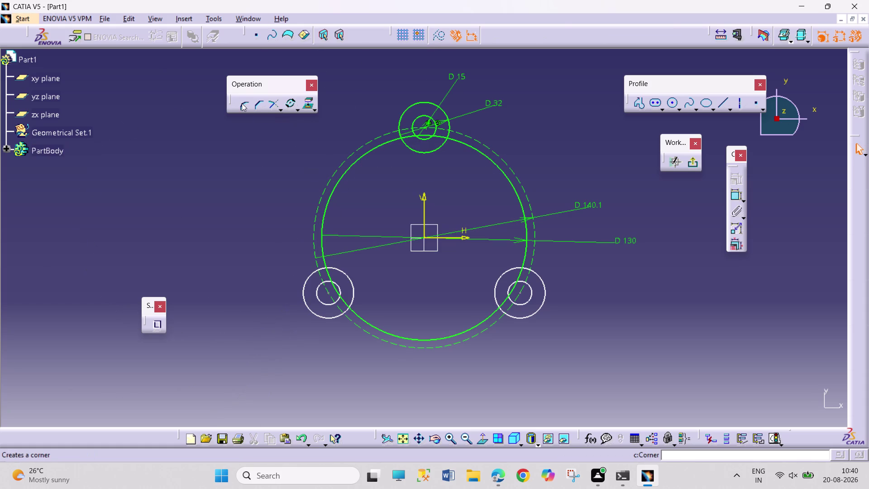
click(242, 104)
click(308, 275)
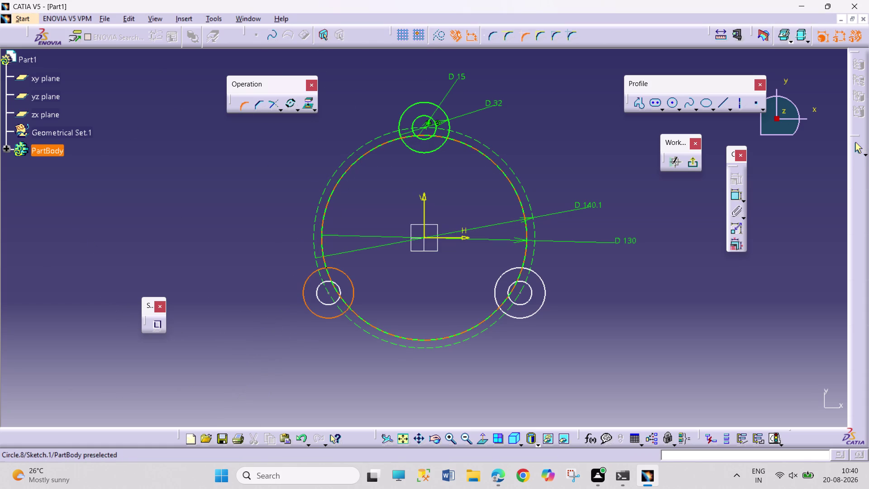
click(323, 253)
click(319, 261)
drag(308, 257, 278, 255)
double_click(292, 250)
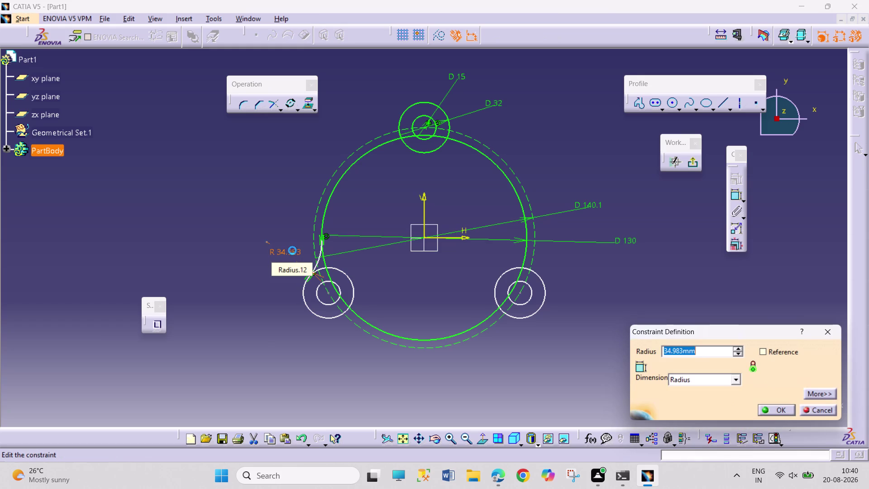
text(20)
key(Return)
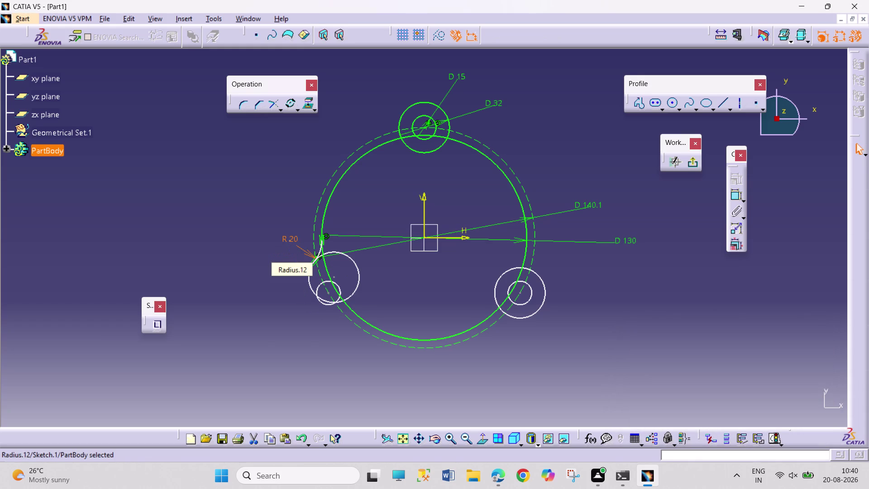
click(390, 305)
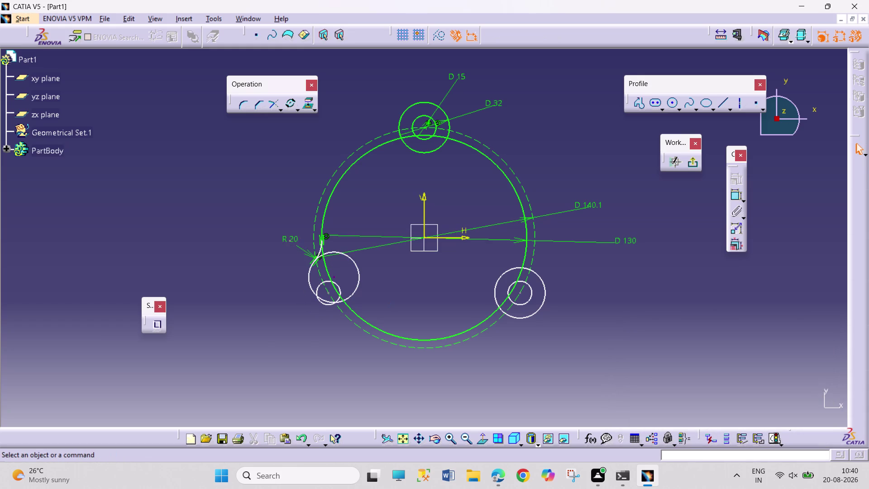
click(335, 277)
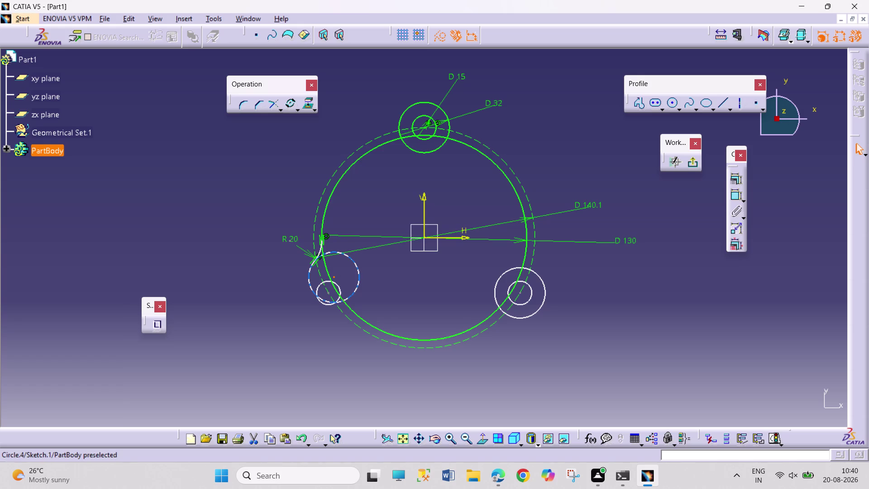
click(376, 329)
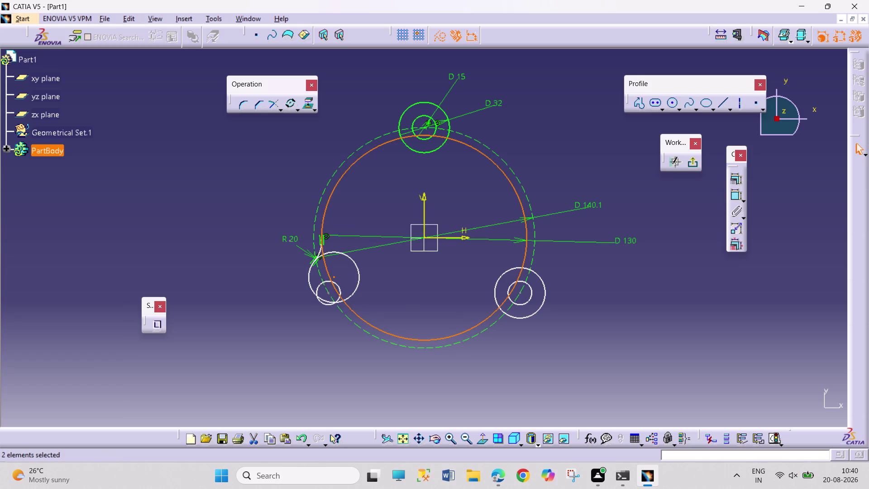
click(732, 178)
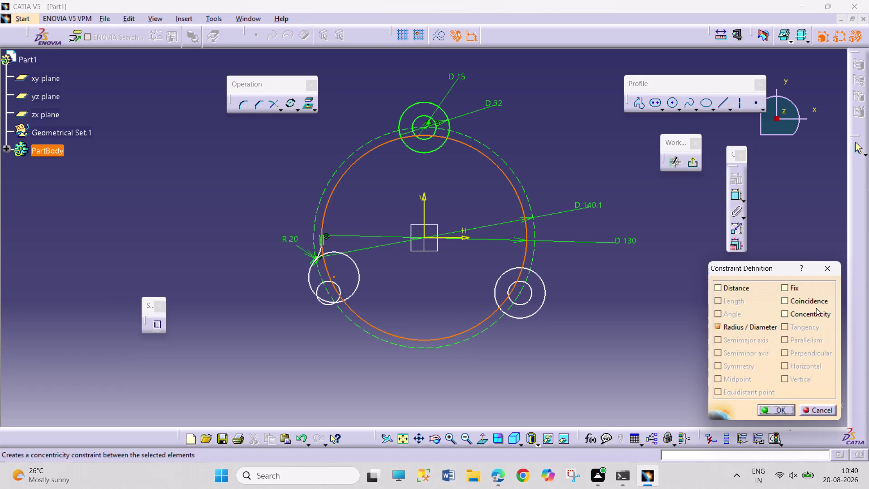
click(815, 303)
click(776, 413)
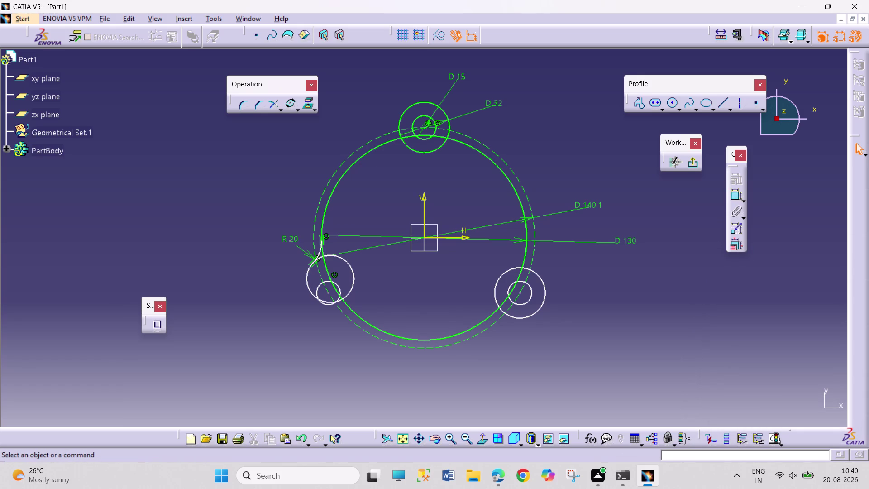
key(ctrl+z)
key(ctrl+z)
key(ctrl+z)
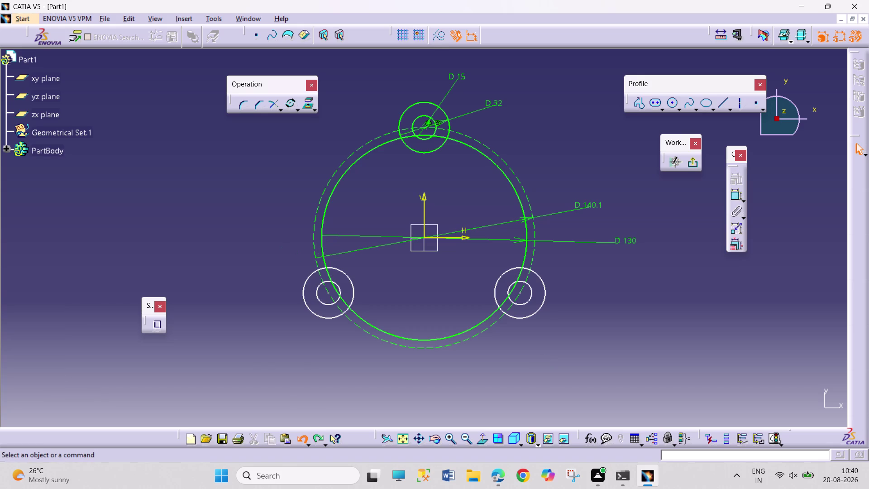
Select the dashed pitch circle with a hole element and dismiss the constraint options.
click(531, 386)
click(364, 331)
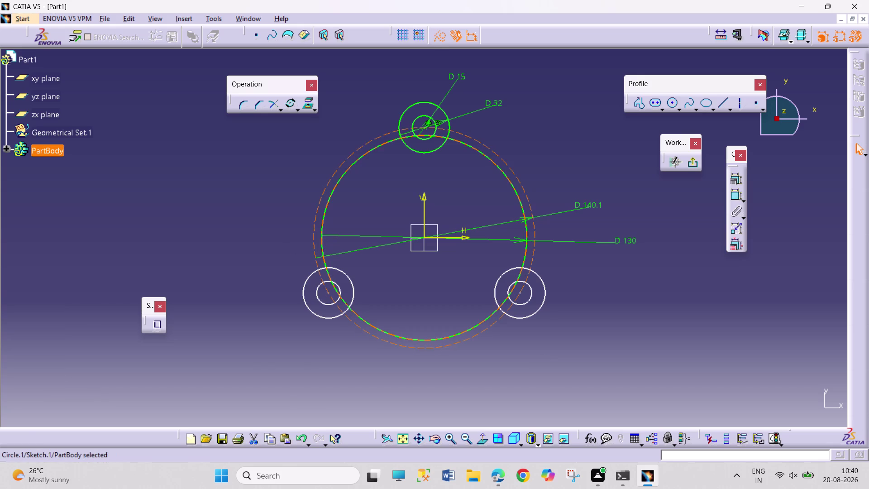
click(330, 294)
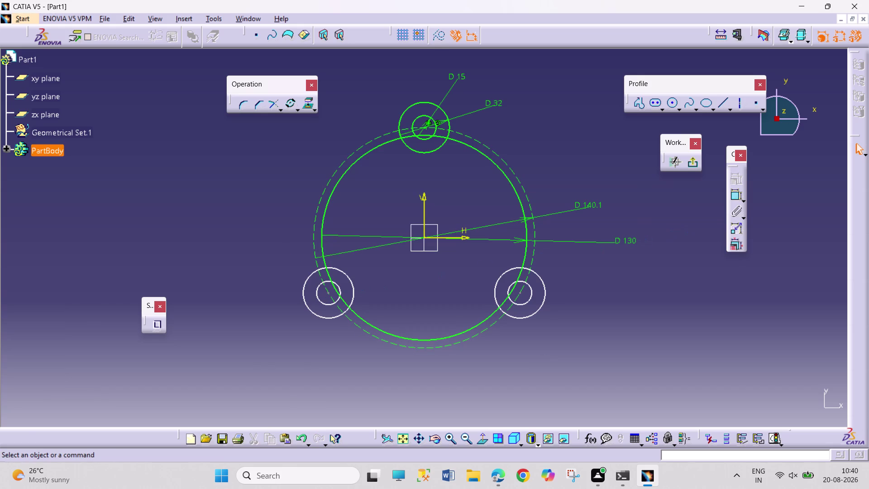
click(644, 317)
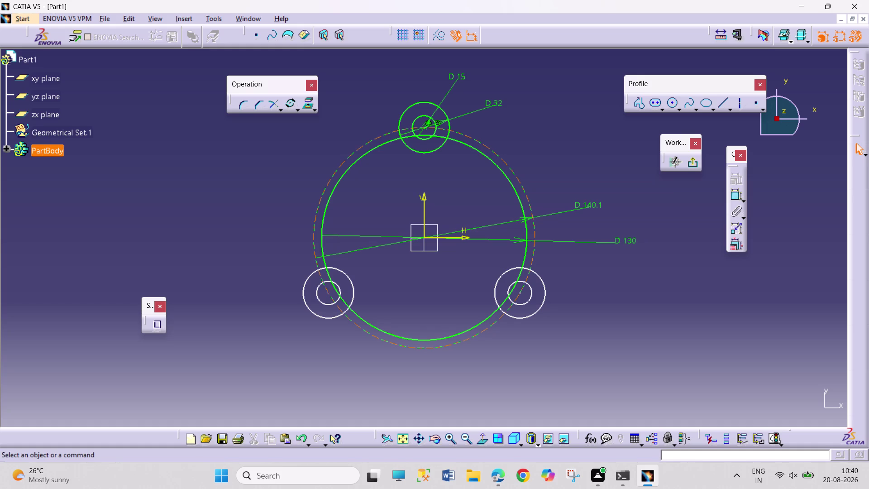
click(501, 375)
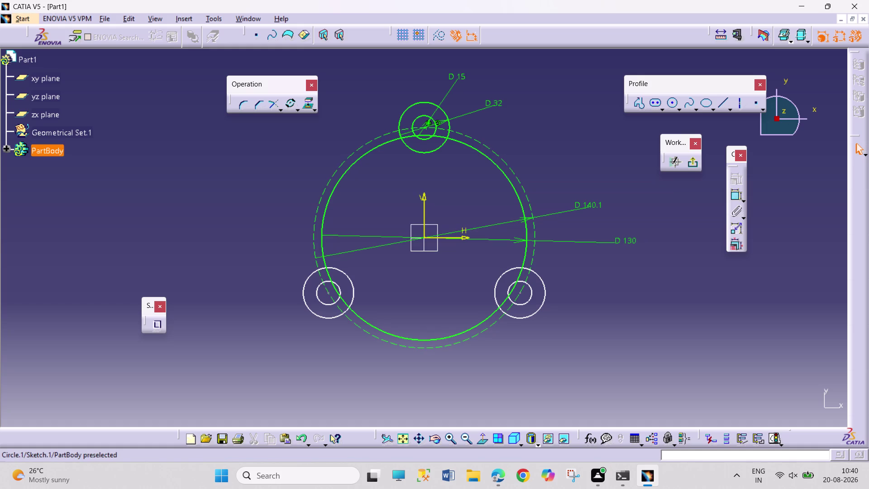
click(327, 294)
click(360, 324)
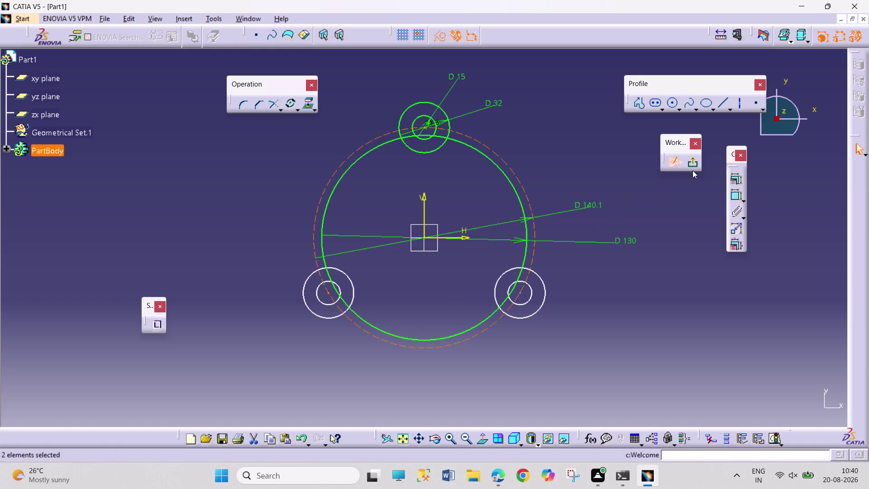
click(734, 183)
click(800, 300)
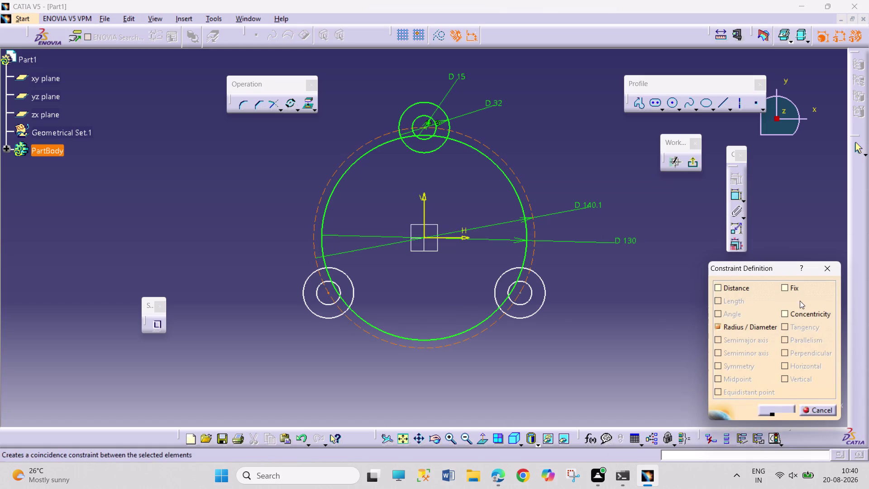
click(770, 413)
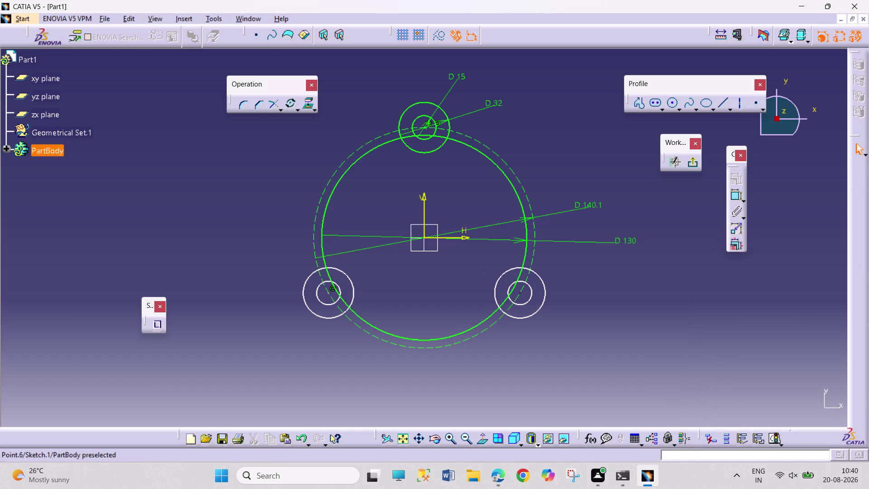
Constrain two bolt-hole centres to coincide with the dashed pitch circle.
click(521, 292)
click(501, 318)
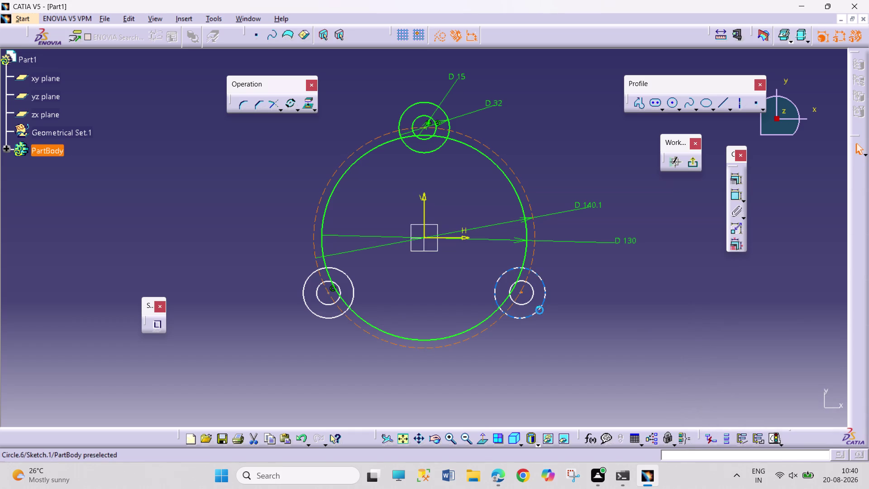
click(732, 178)
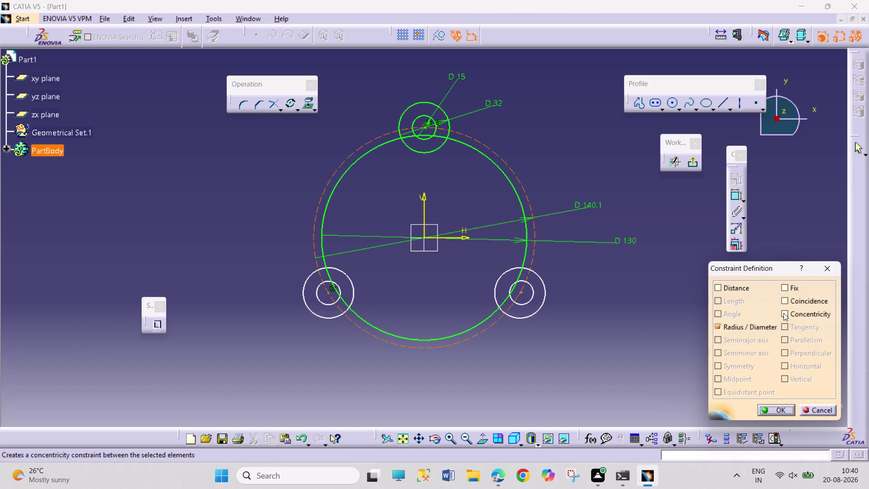
click(789, 299)
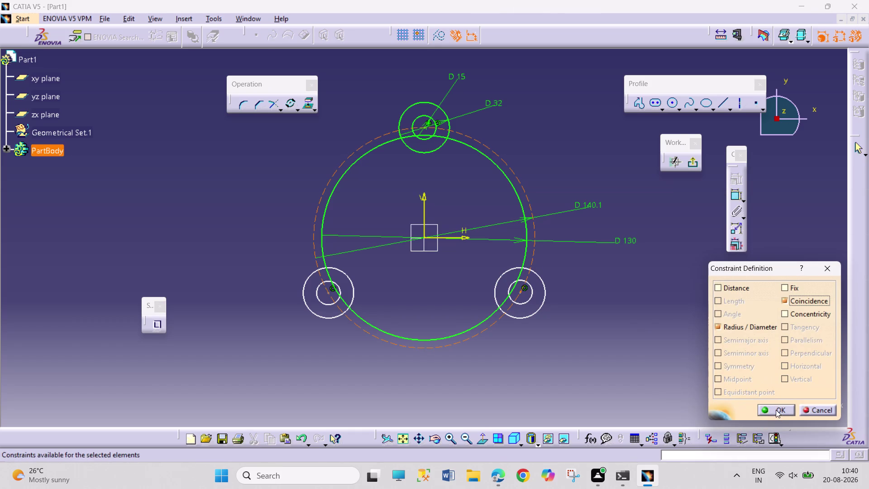
drag(776, 410, 775, 405)
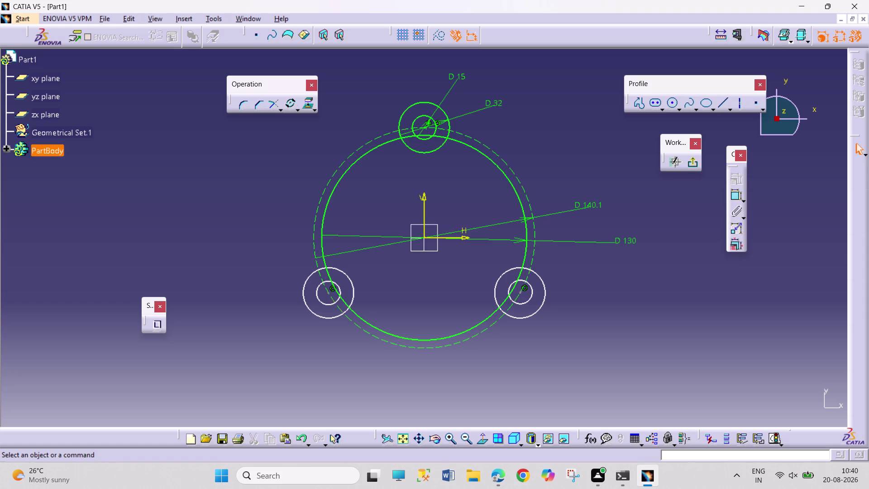
Make the lower-left hole centre coincident with the dashed pitch circle.
click(328, 319)
click(327, 303)
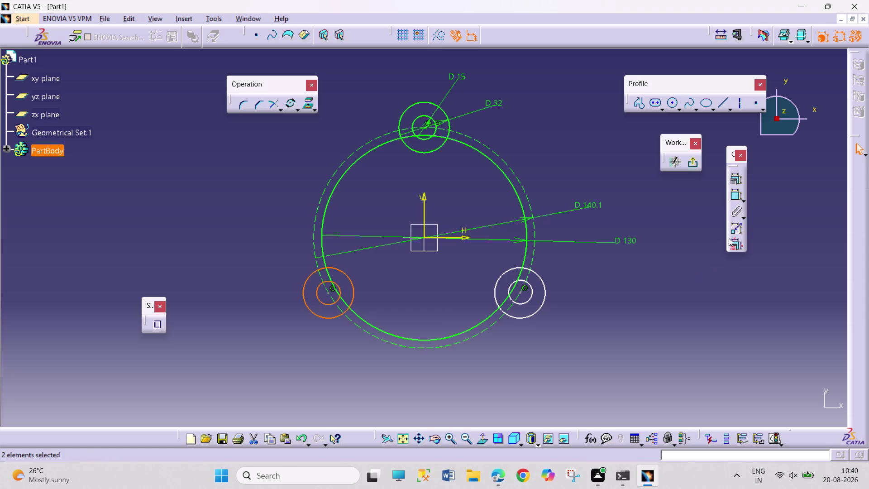
click(738, 176)
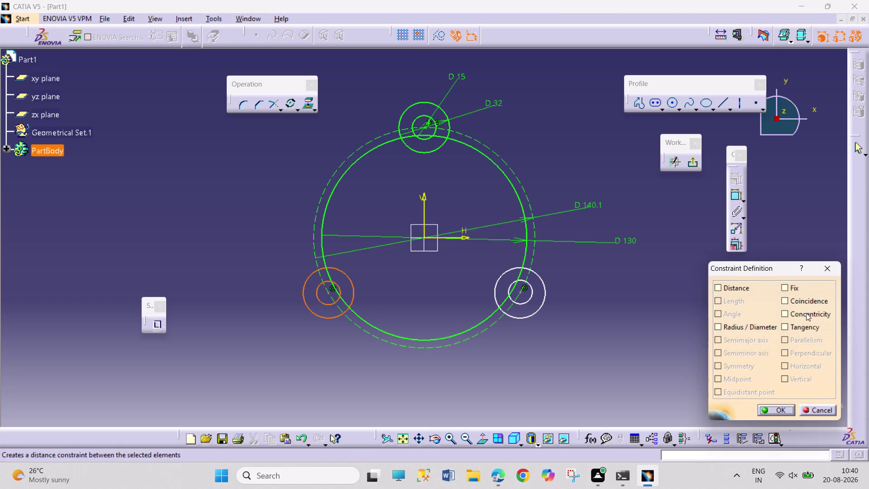
click(806, 312)
click(770, 410)
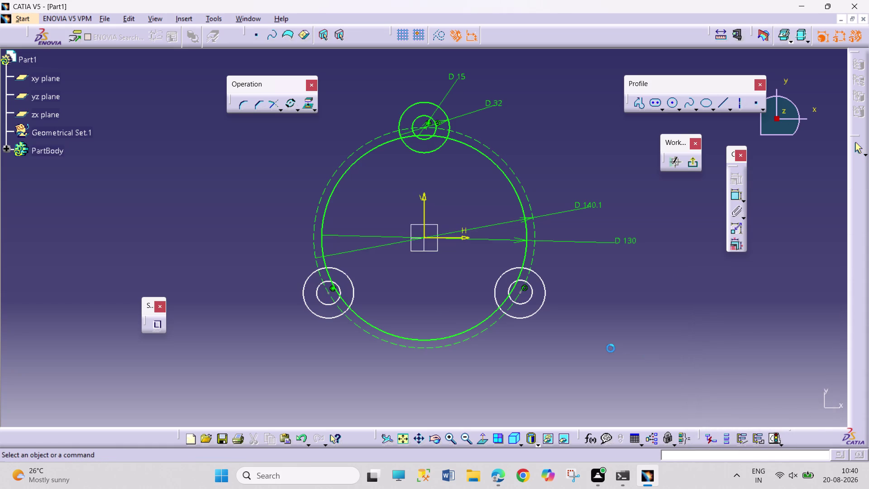
Try a concentricity constraint on the lower-right hole, then undo it.
click(538, 310)
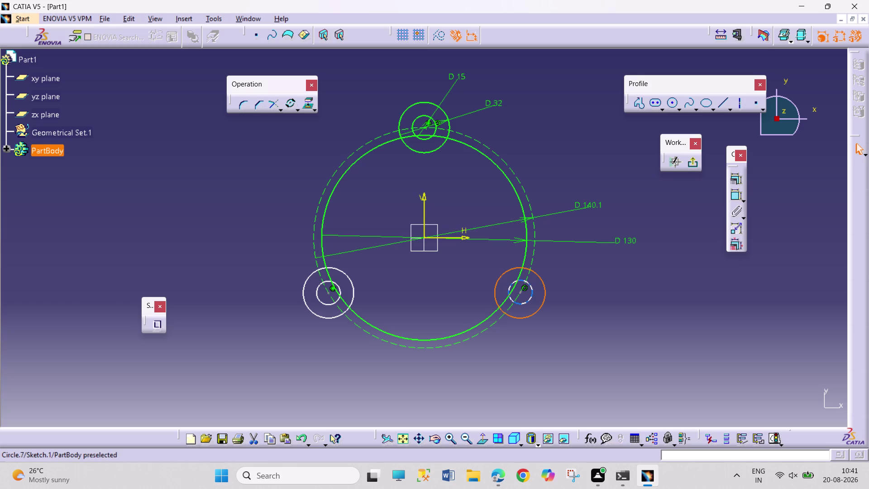
click(531, 297)
click(737, 177)
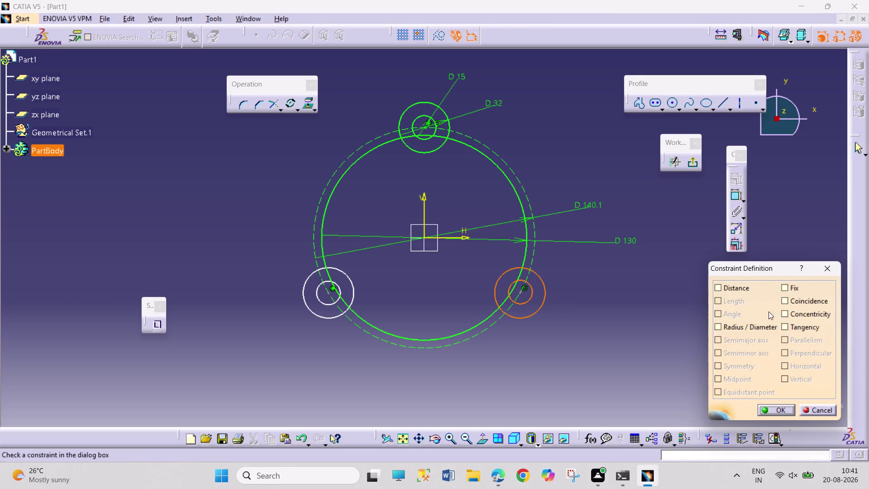
click(798, 300)
click(798, 300)
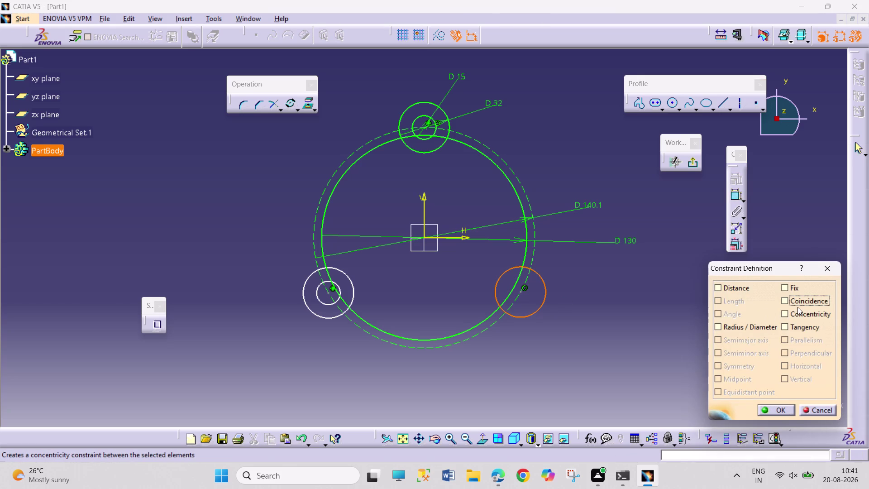
click(798, 313)
click(782, 410)
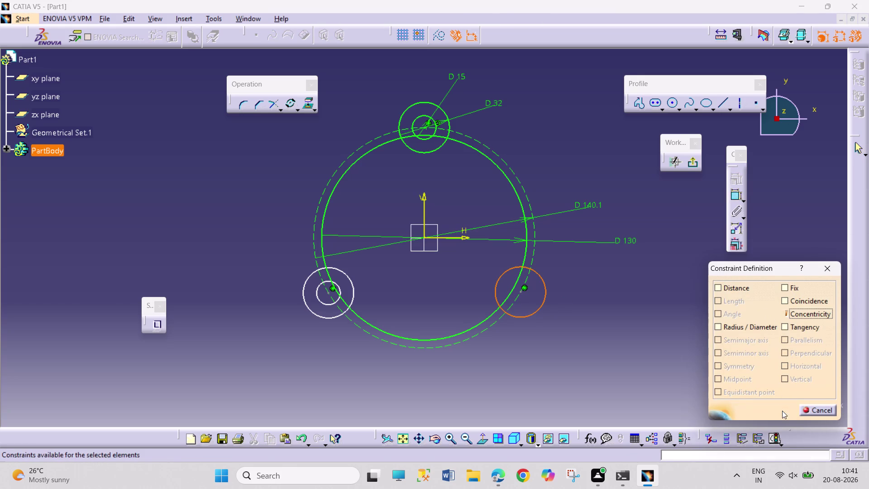
key(ctrl+z)
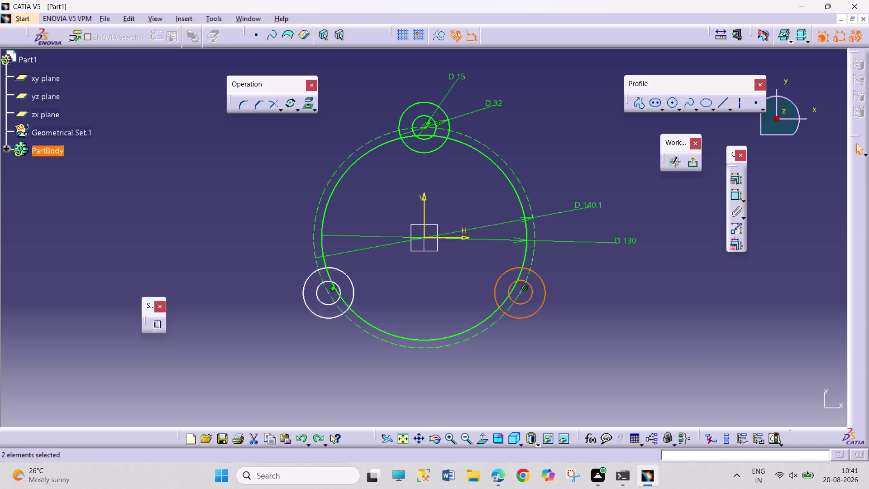
Make the lower-right hole centre coincident with the dashed pitch circle.
click(701, 365)
click(542, 305)
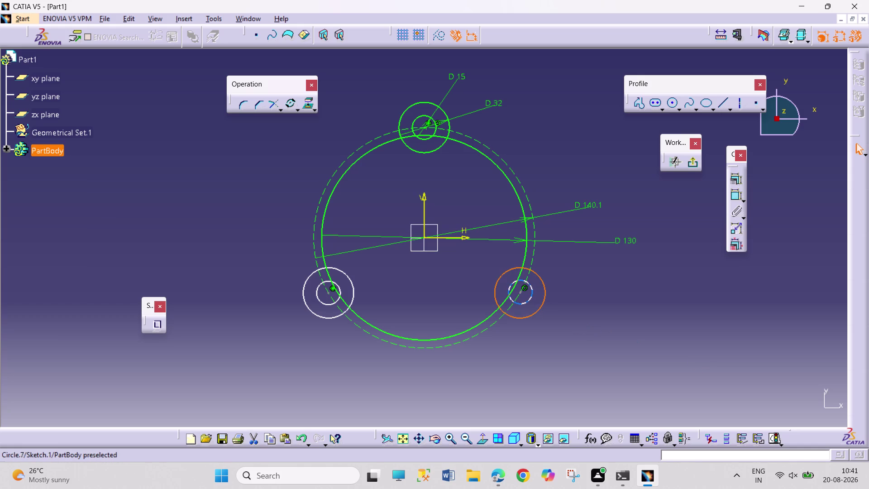
click(531, 294)
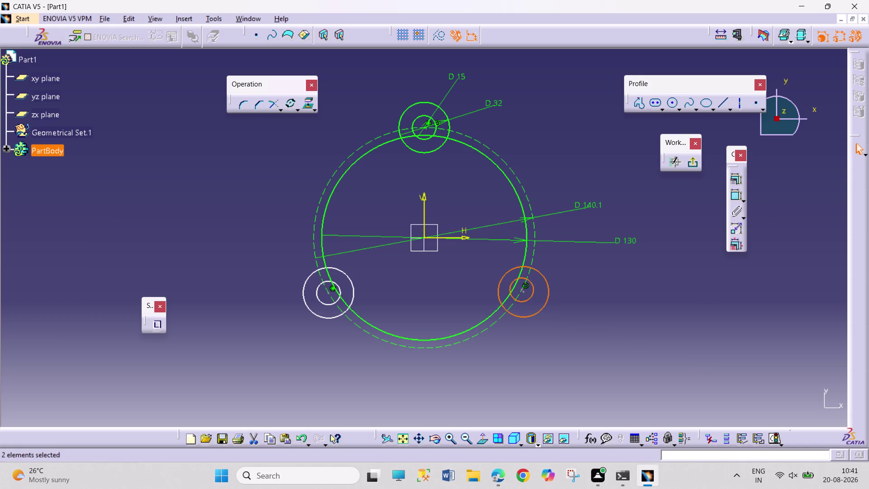
click(635, 286)
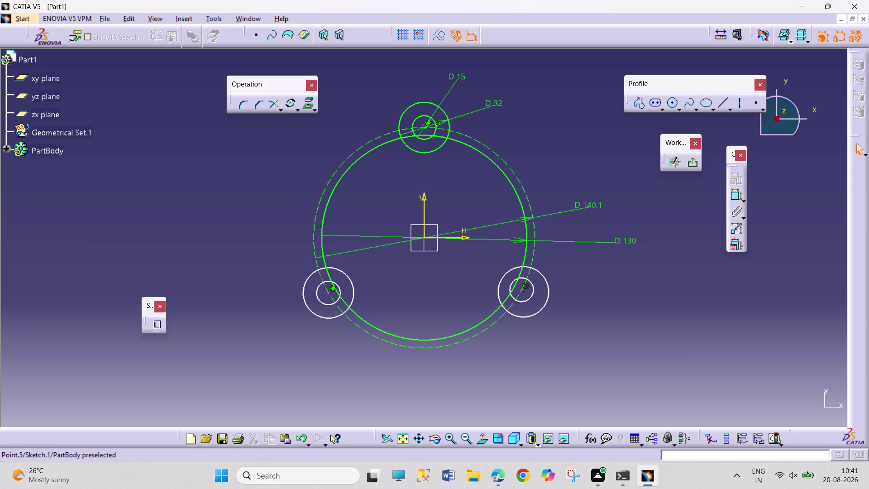
click(524, 292)
click(513, 305)
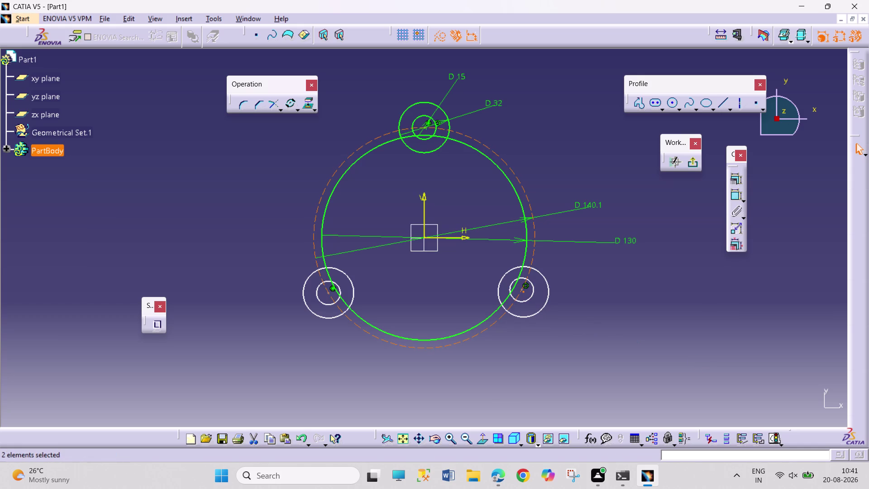
click(739, 177)
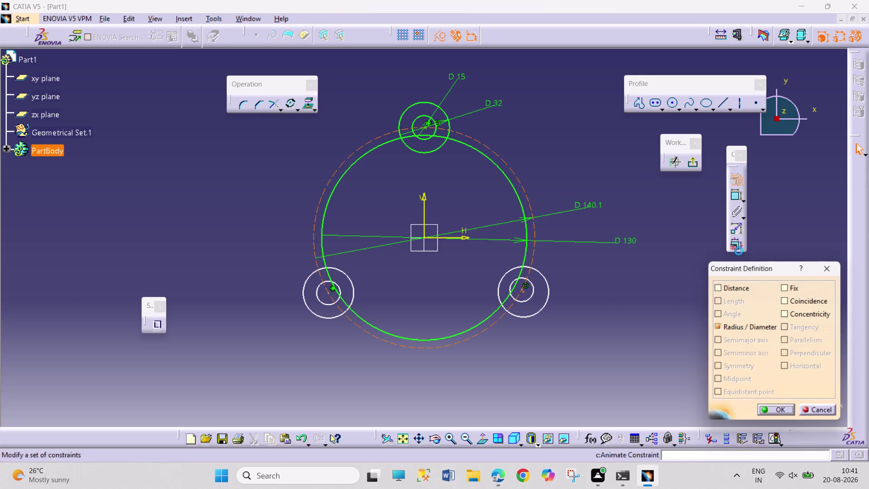
click(800, 302)
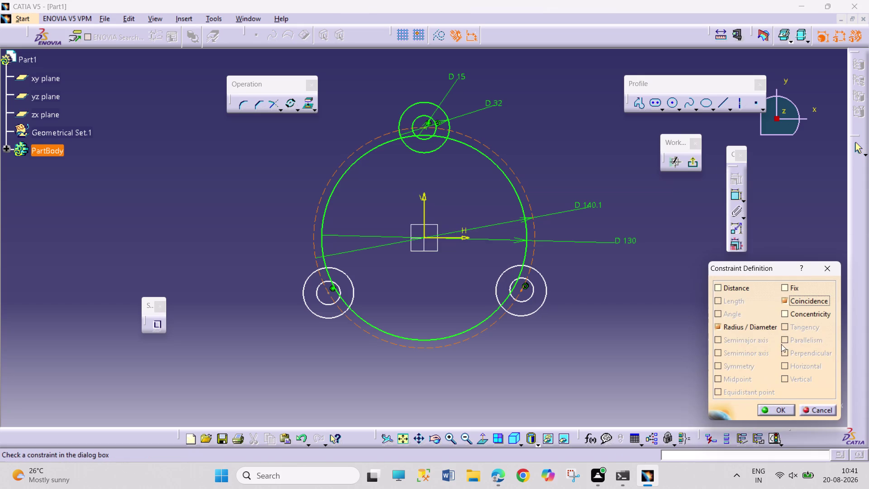
click(767, 404)
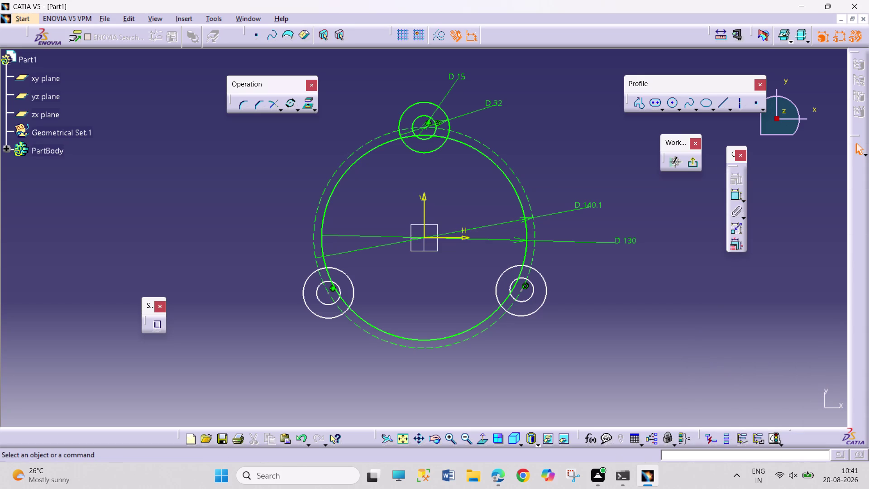
click(284, 111)
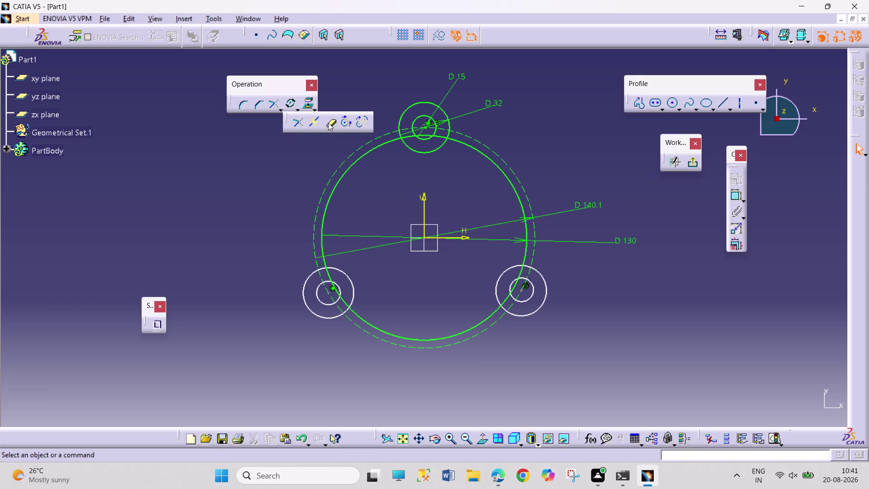
click(241, 105)
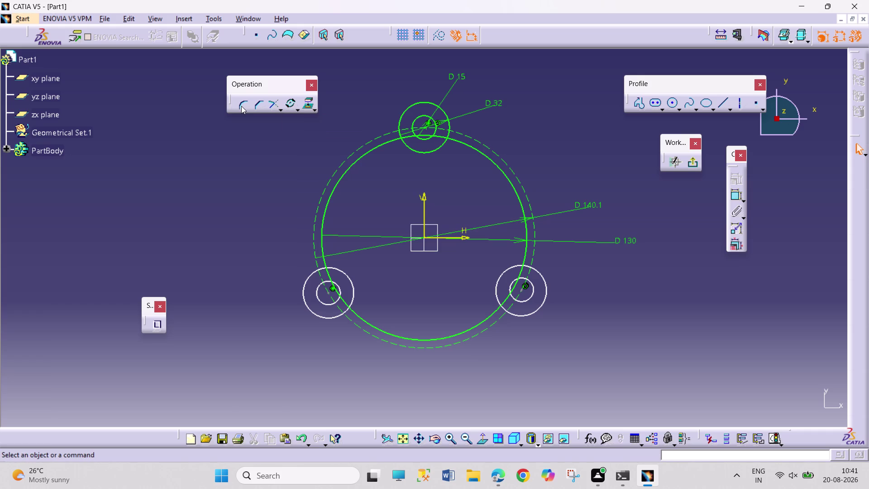
Round the corner between the lower-left boss circle and main circle with radius 20.
click(242, 105)
click(316, 271)
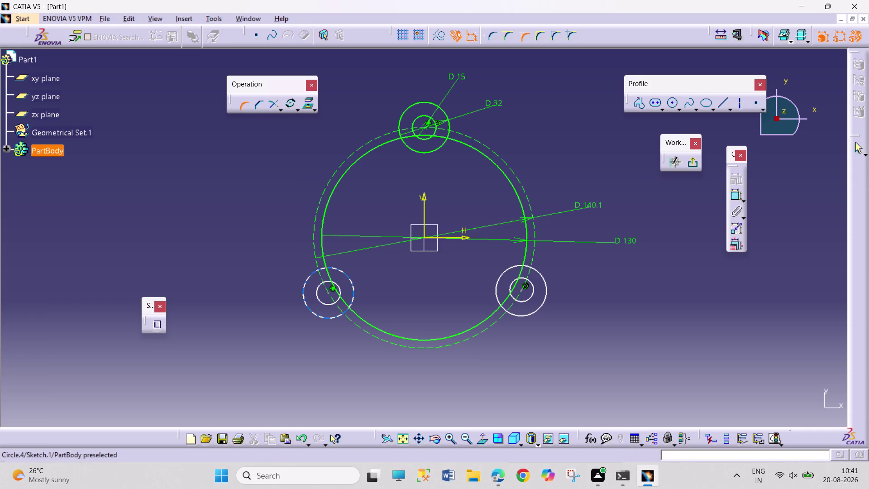
click(323, 256)
click(320, 259)
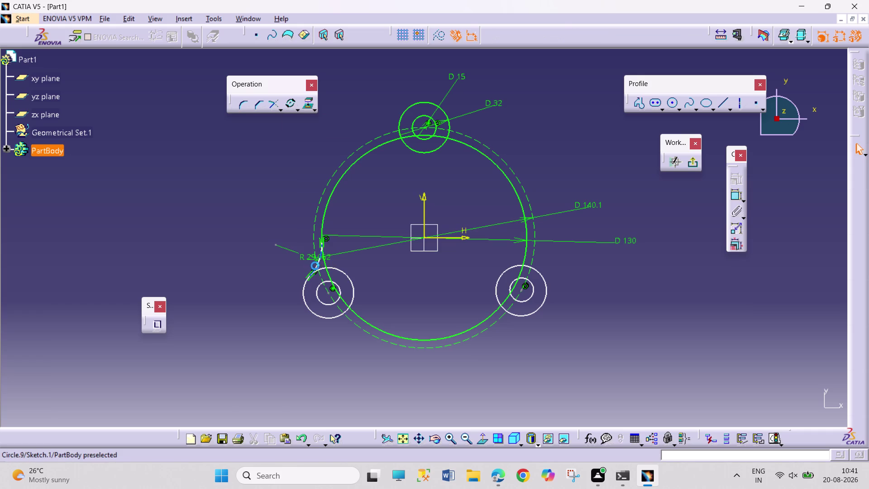
double_click(311, 257)
text(2)
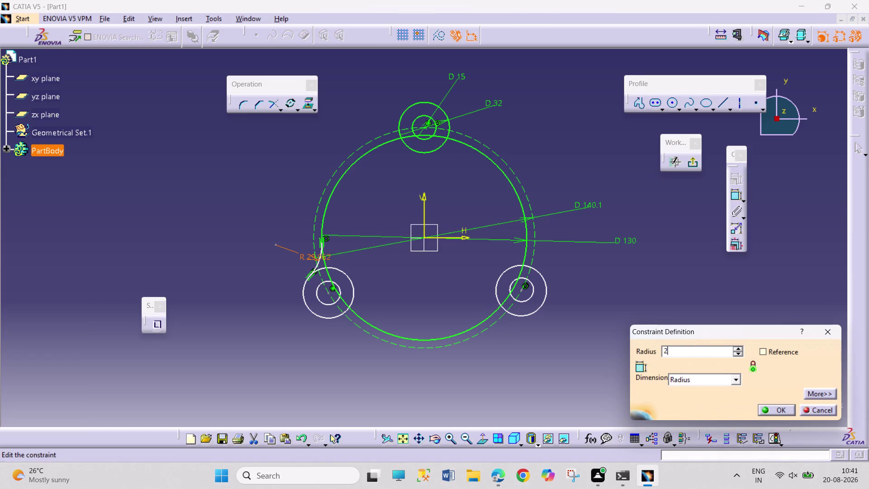
text(0)
key(Return)
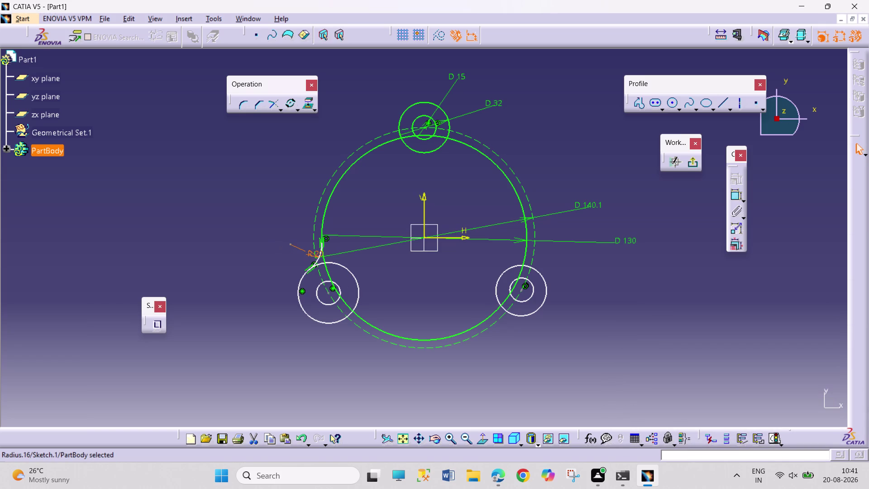
Dimension the lower-left boss circle to a 32 mm diameter.
click(737, 196)
click(339, 322)
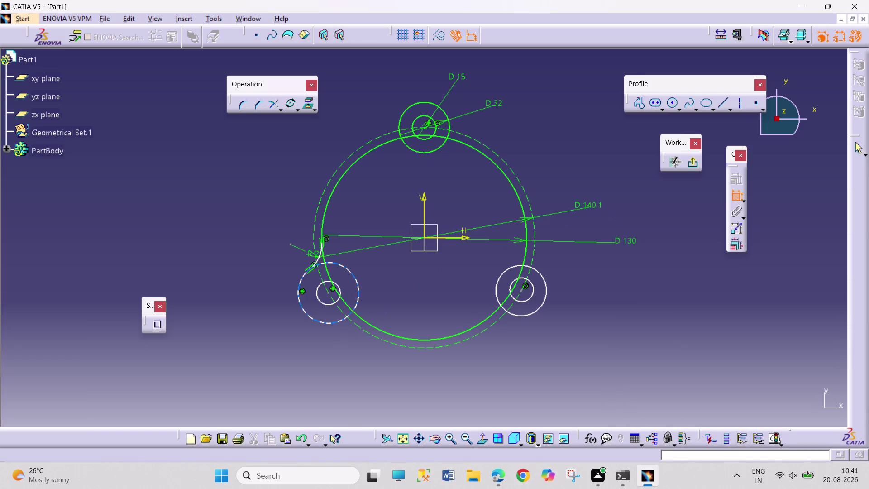
click(339, 352)
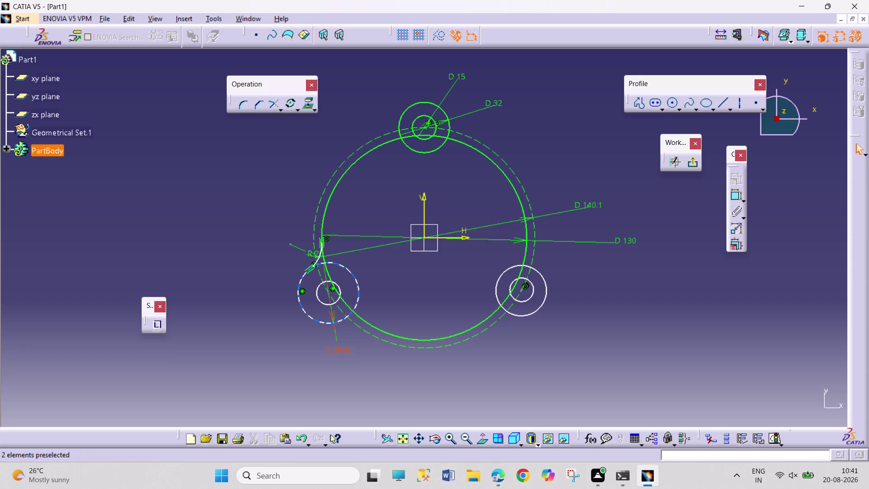
double_click(344, 349)
text(32)
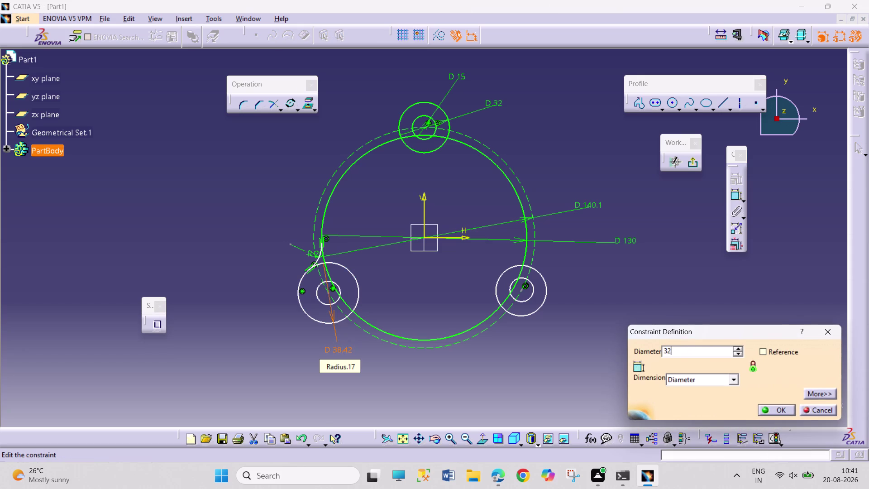
key(Return)
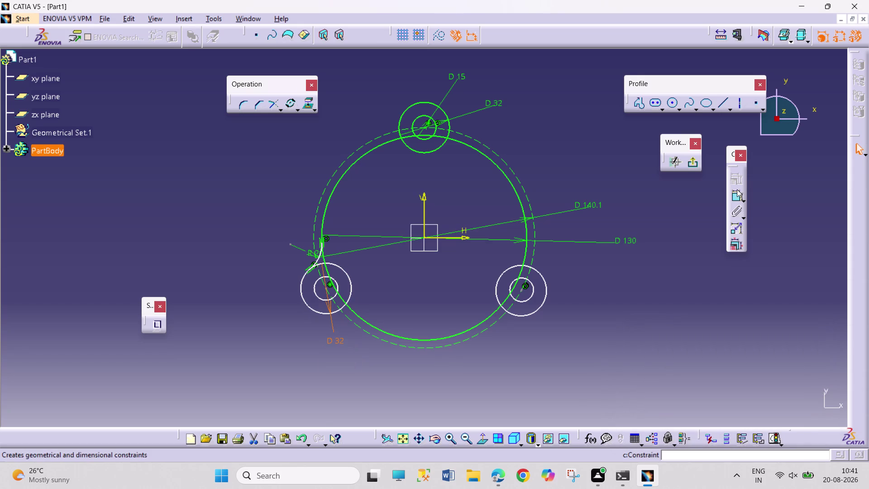
Dimension the lower-left inner hole and set the lower-right inner hole to 15 mm.
click(738, 192)
click(326, 301)
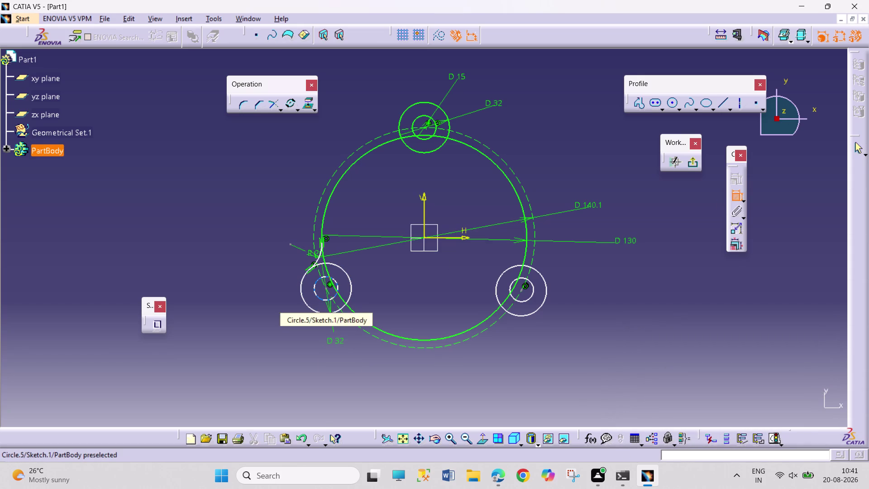
click(278, 327)
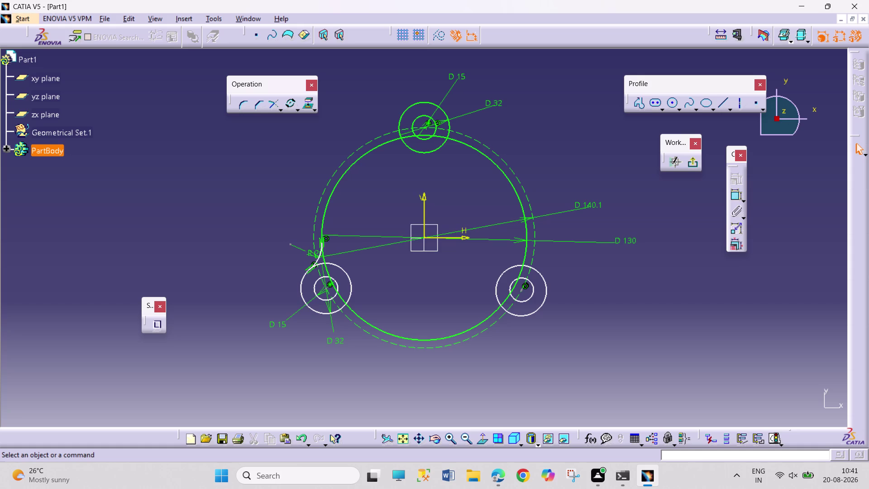
click(428, 379)
click(735, 197)
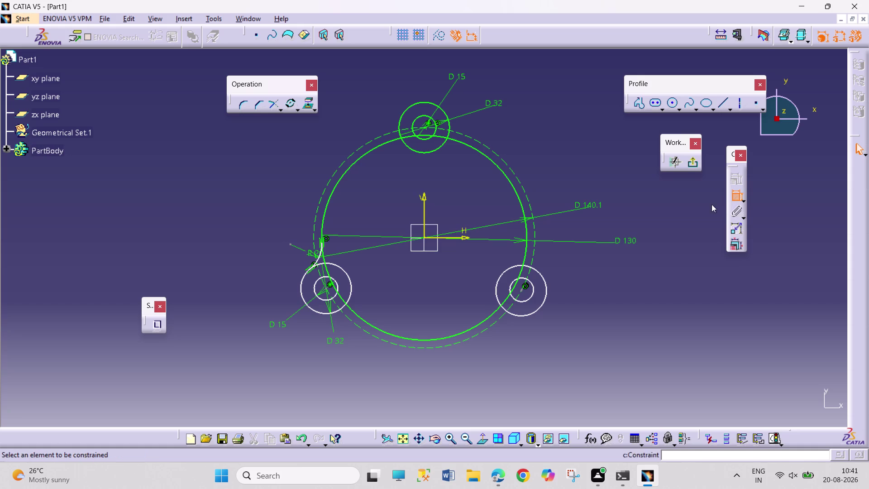
click(533, 290)
click(576, 278)
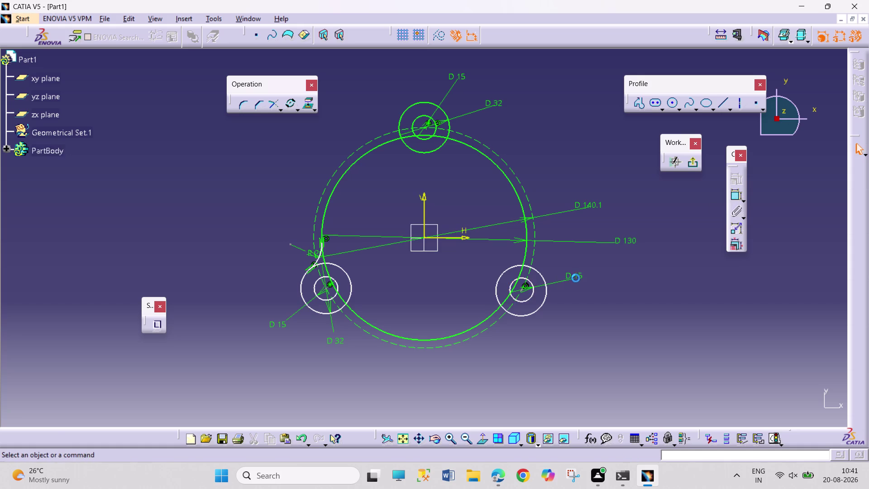
double_click(581, 276)
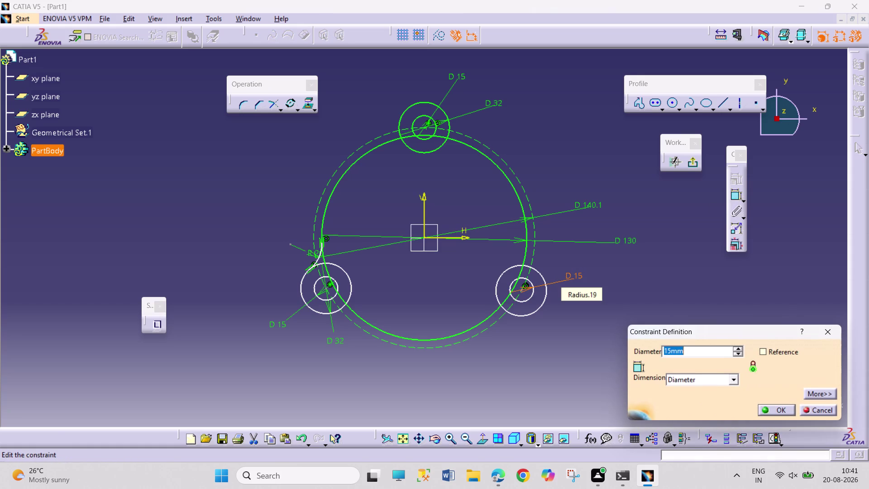
text(15)
key(Return)
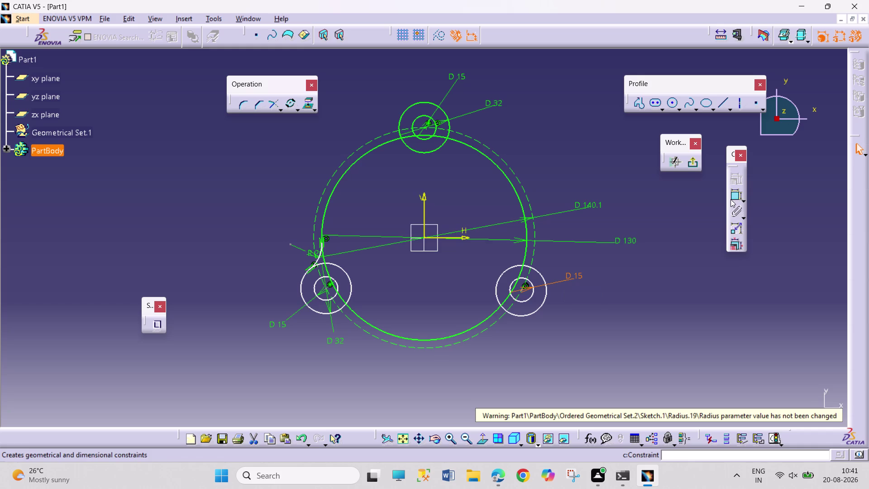
Dimension the lower-right hole's outer circle to a 32 mm diameter.
click(730, 199)
click(542, 306)
click(584, 314)
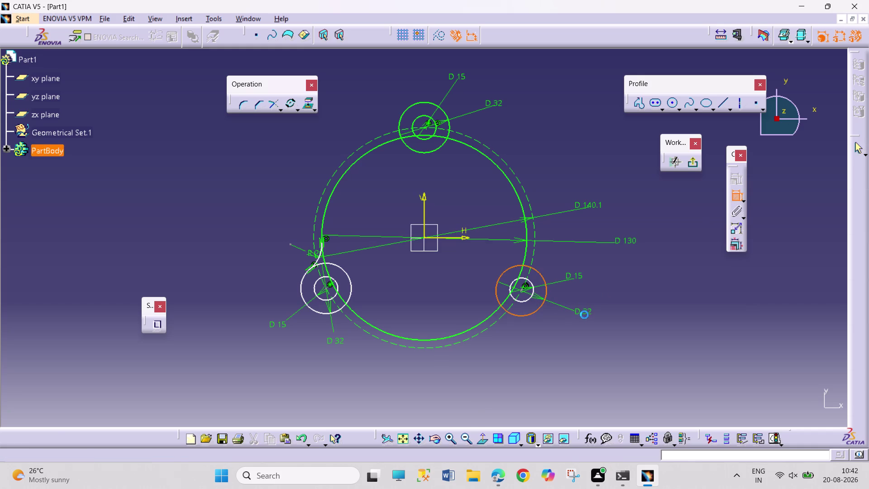
double_click(587, 312)
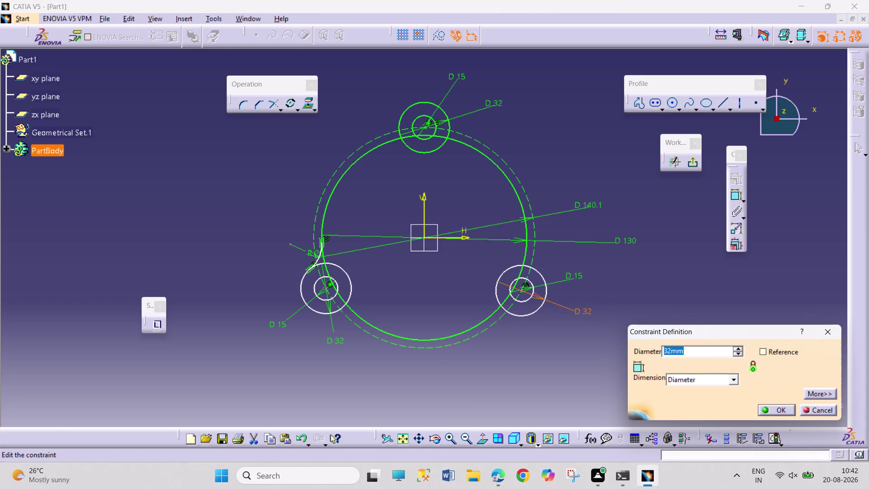
text(32)
key(Return)
click(551, 343)
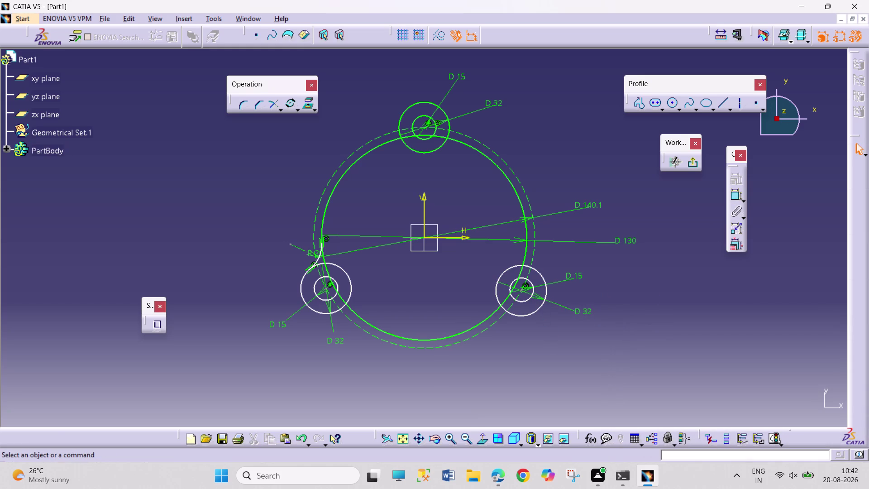
Make the right hole pair concentric and move it back onto the pitch circle.
drag(537, 308, 550, 302)
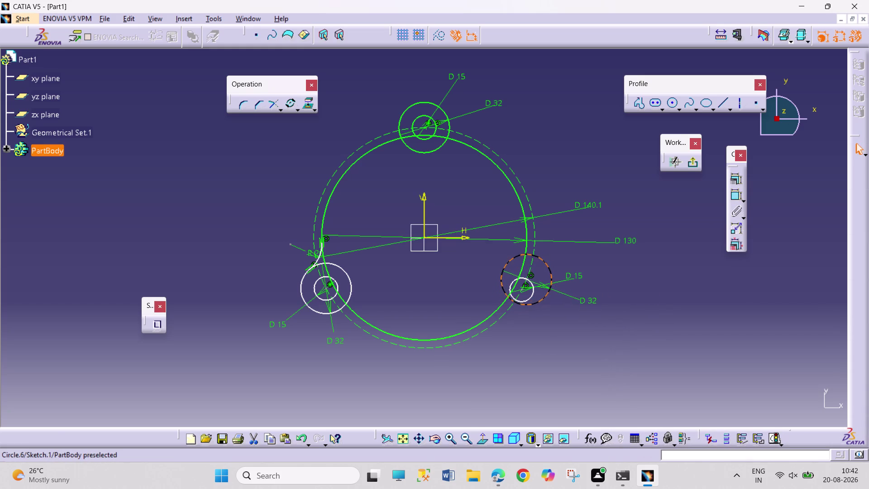
drag(549, 302, 514, 337)
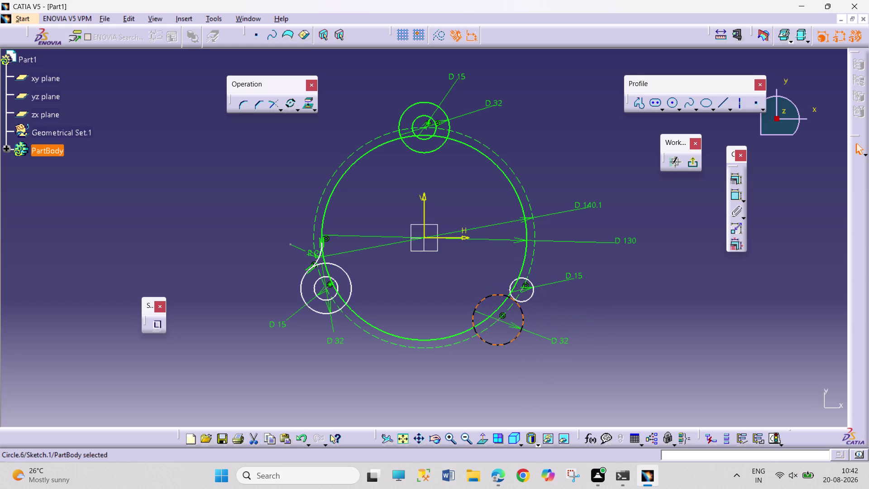
click(603, 317)
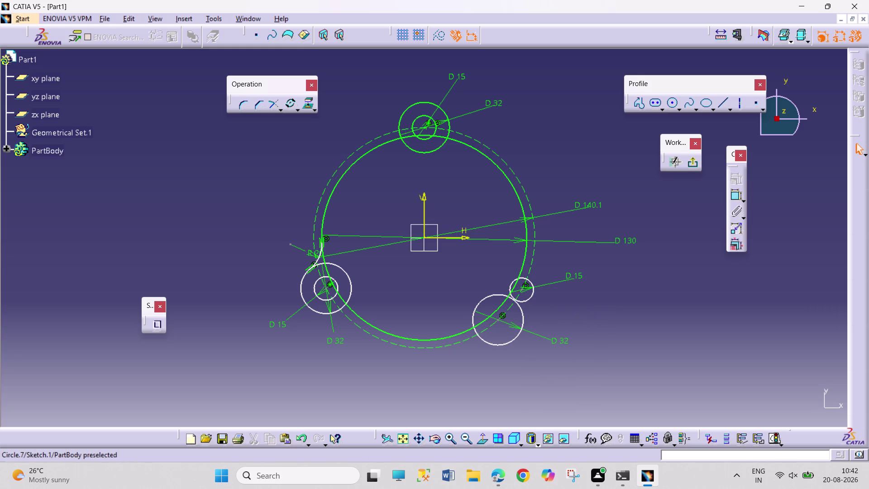
click(532, 296)
click(519, 338)
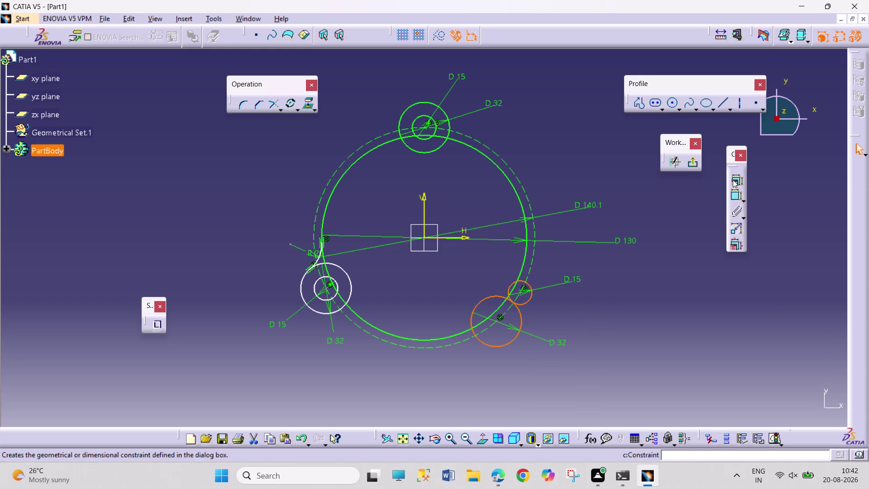
click(735, 179)
click(792, 316)
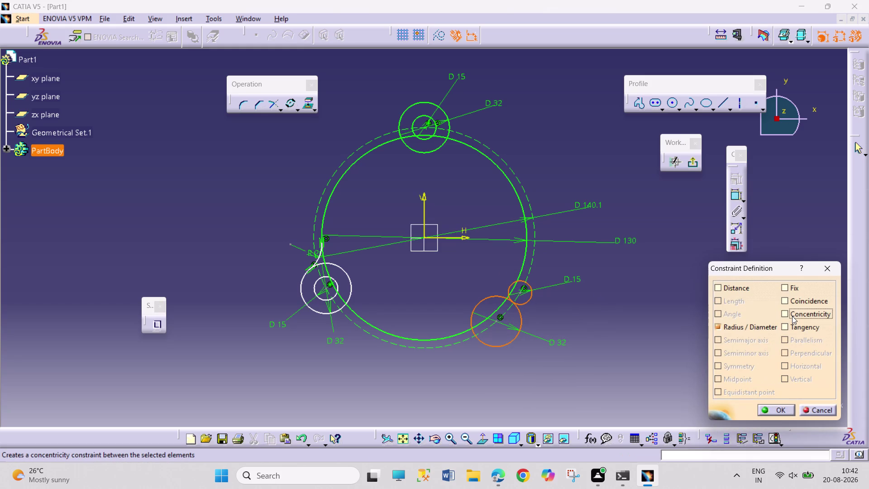
click(776, 409)
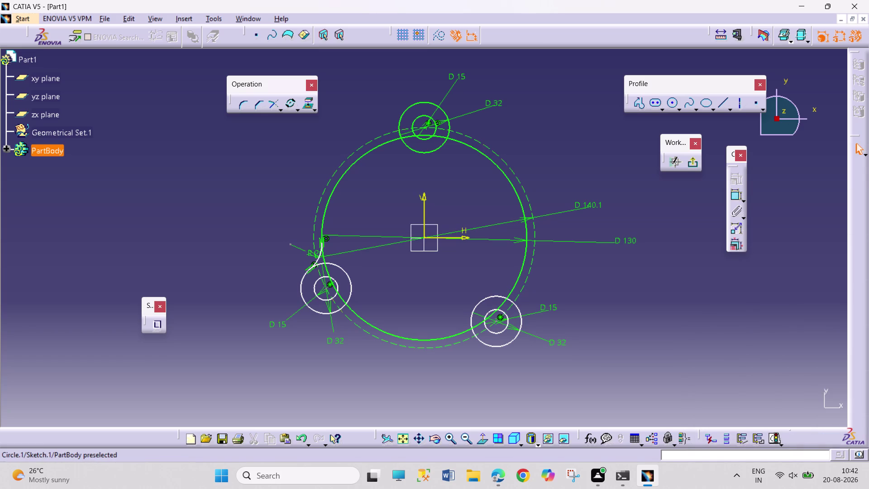
drag(497, 321, 549, 290)
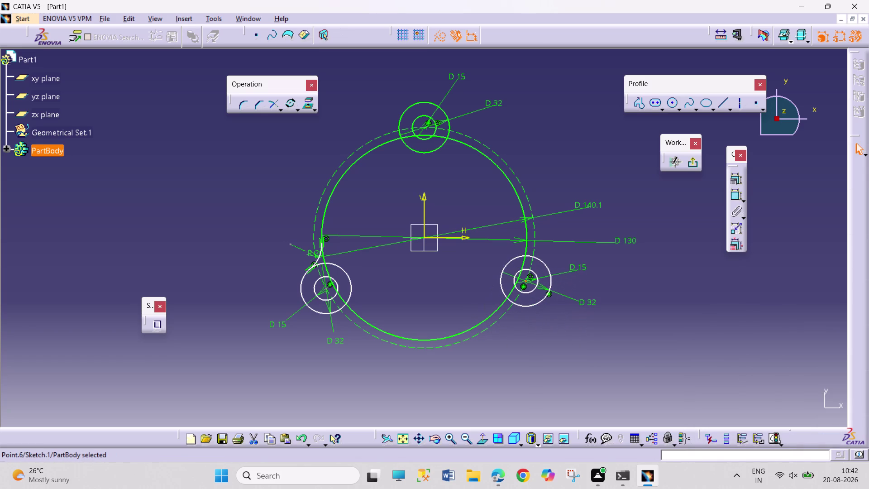
click(690, 309)
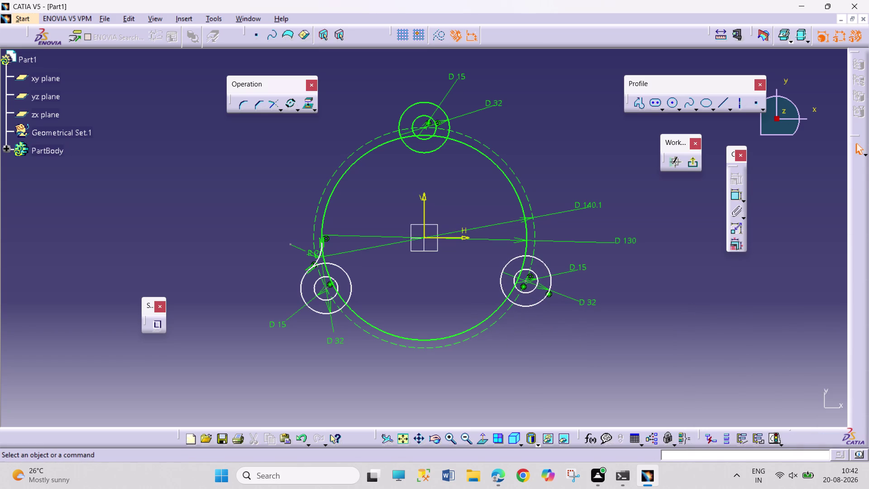
Undo repeatedly to remove the lower holes, pitch circle and their dimensions.
key(ctrl+z)
key(ctrl+z)
key(ctrl+z)
key(ctrl+z)
key(ctrl+z)
key(ctrl+z)
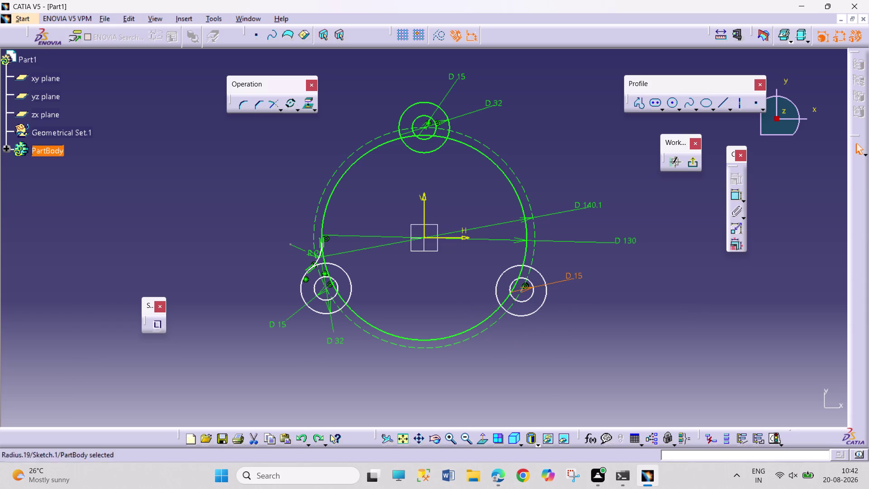
key(ctrl+z)
key(ctrl+z)
key(ctrl+z)
key(ctrl+z)
key(ctrl+z)
key(ctrl+z)
key(ctrl+z)
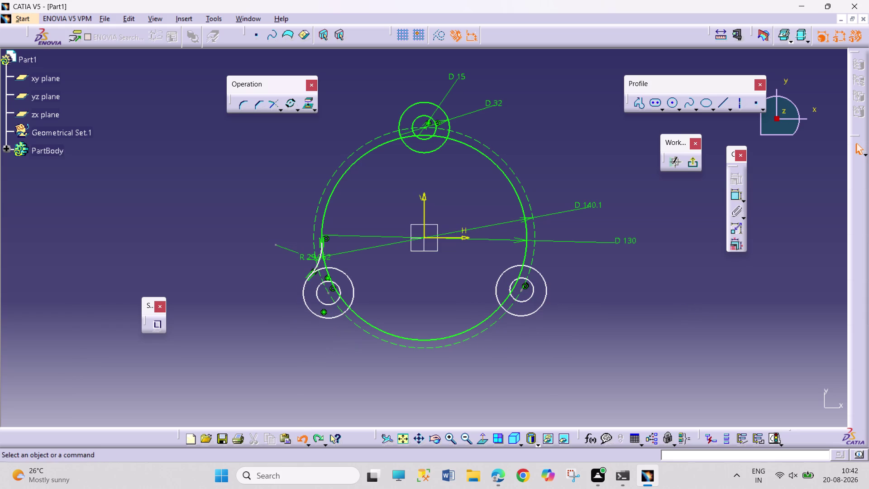
key(ctrl+z)
key(ctrl+z)
key(ctrl+z)
key(ctrl+z)
key(ctrl+z)
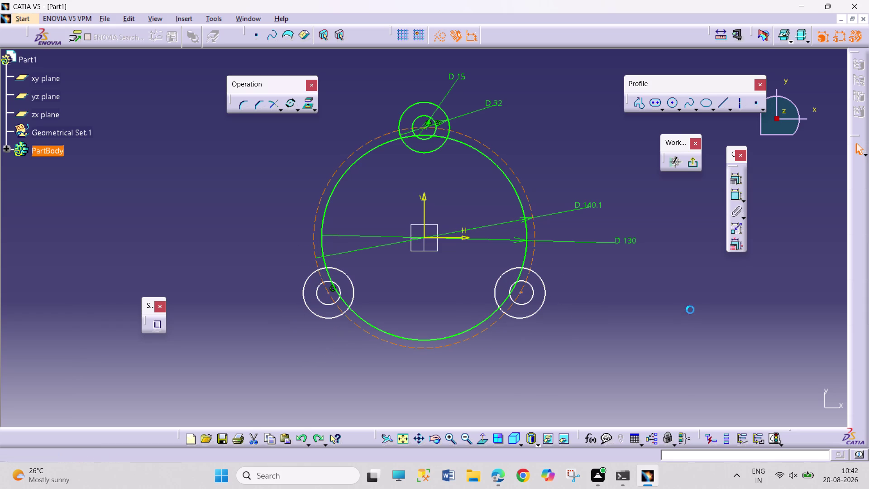
key(ctrl+z)
key(ctrl+z)
key(ctrl+z)
key(ctrl+z)
key(ctrl+z)
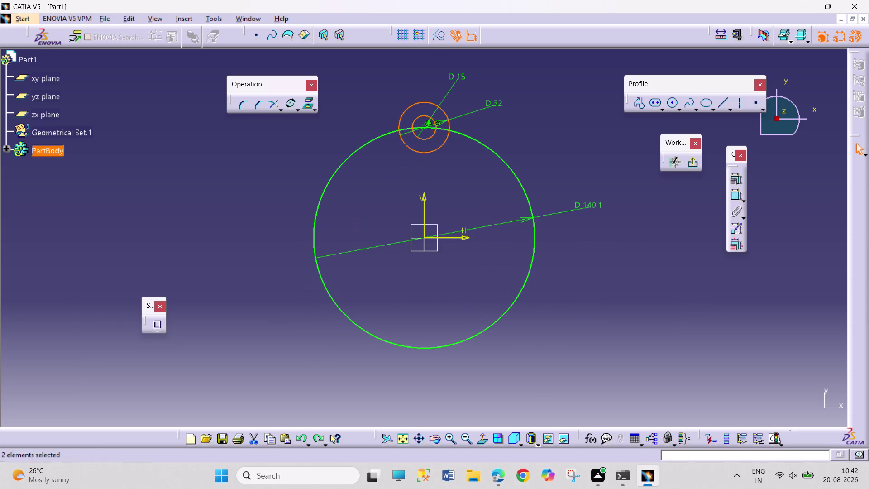
key(ctrl+z)
key(ctrl+z)
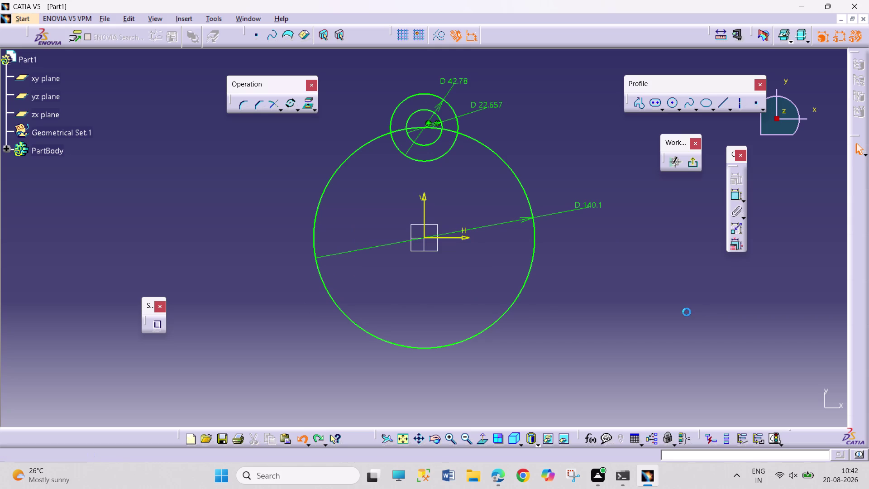
key(ctrl+z)
key(ctrl+z)
key(ctrl+z)
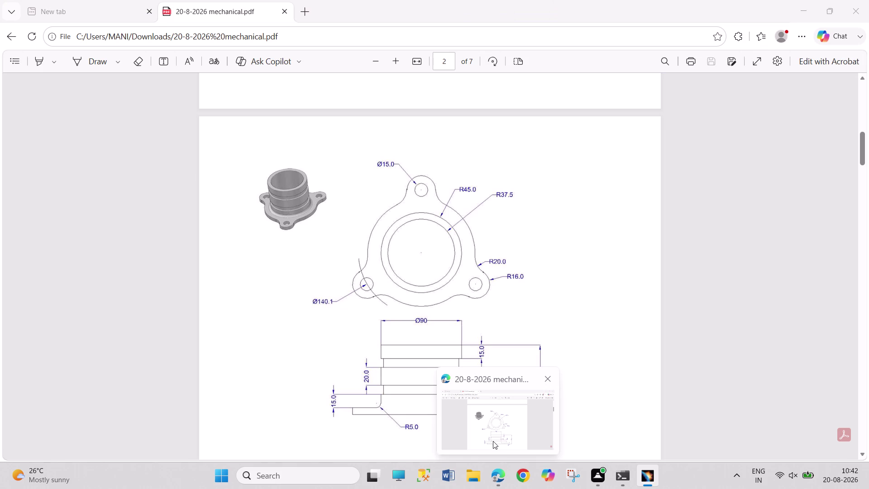
Check the flange drawing PDF in Edge, then return to the CATIA sketch.
click(493, 441)
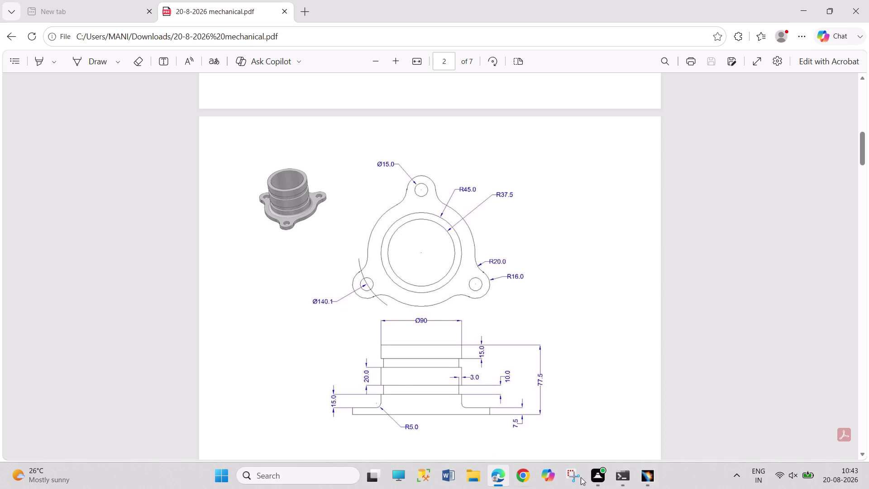
click(656, 469)
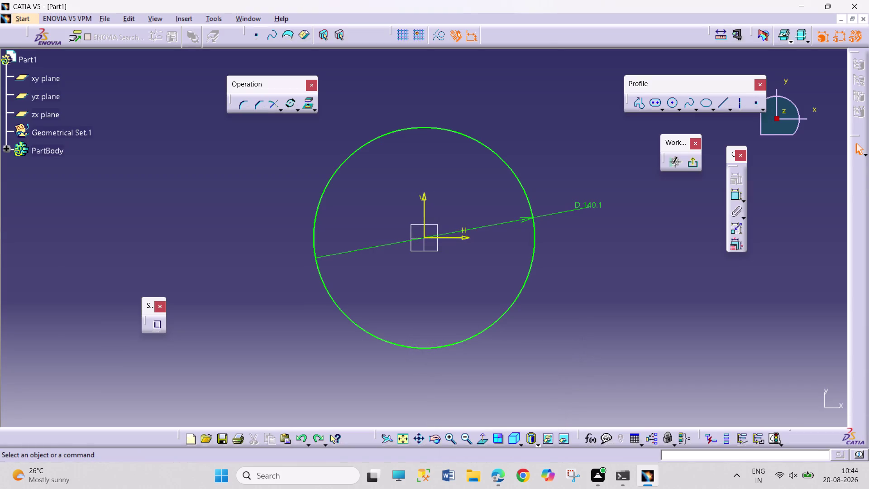
Draw a circle concentric with the 140.1 circle and add its diameter dimension.
click(672, 106)
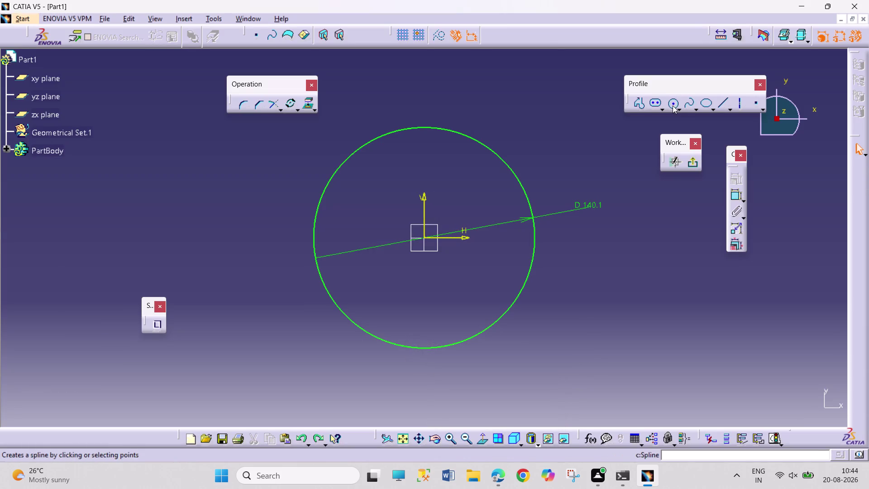
right_click(519, 184)
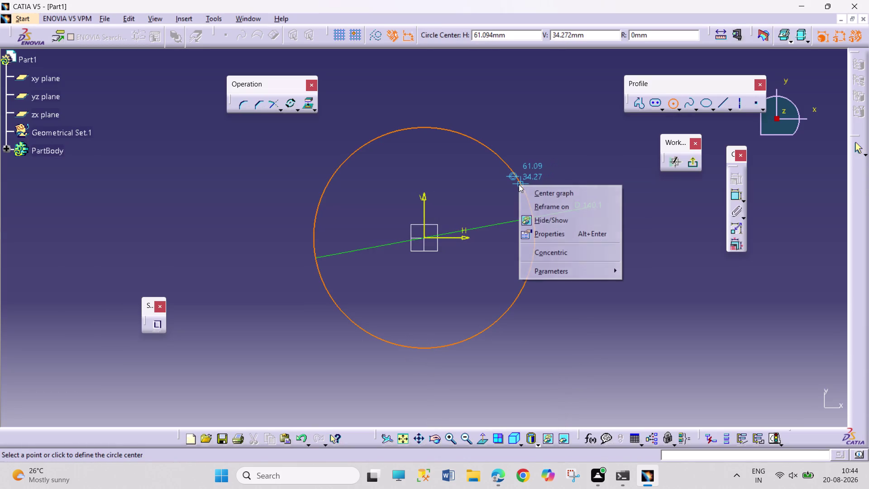
click(550, 247)
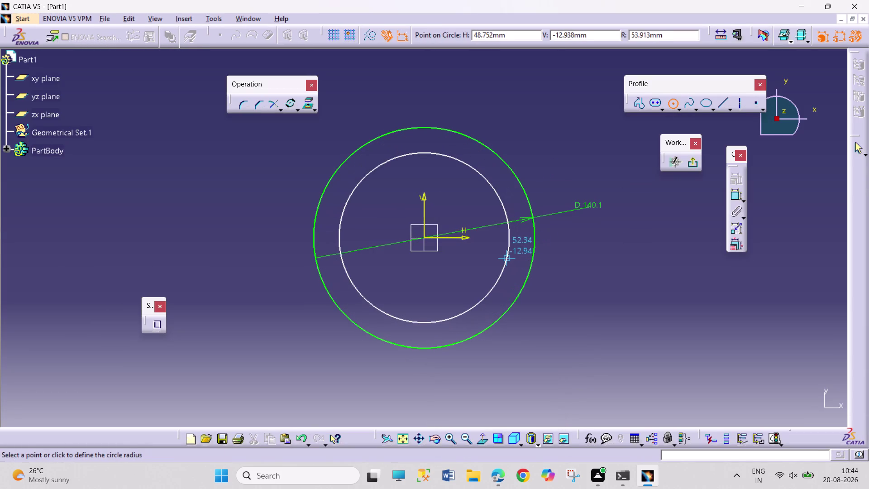
click(498, 259)
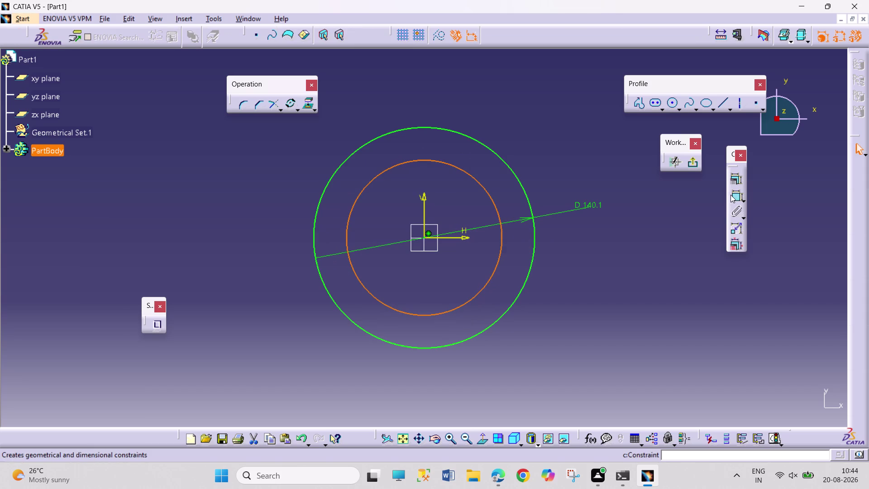
click(731, 195)
click(637, 263)
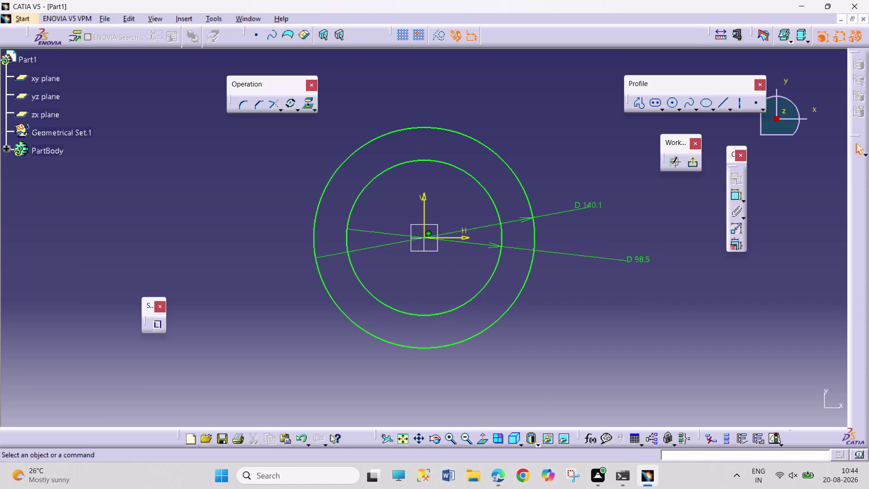
click(650, 298)
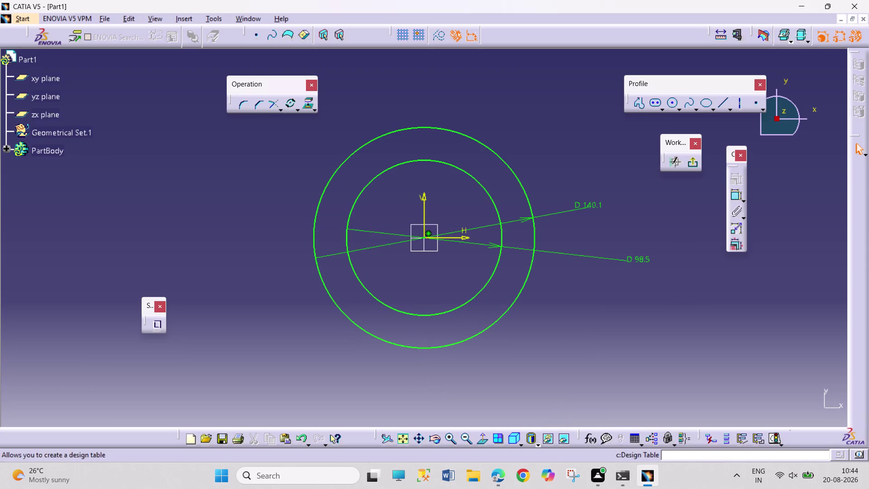
Set the inner circle's diameter to 130, then change it to 120.
double_click(646, 259)
text(13)
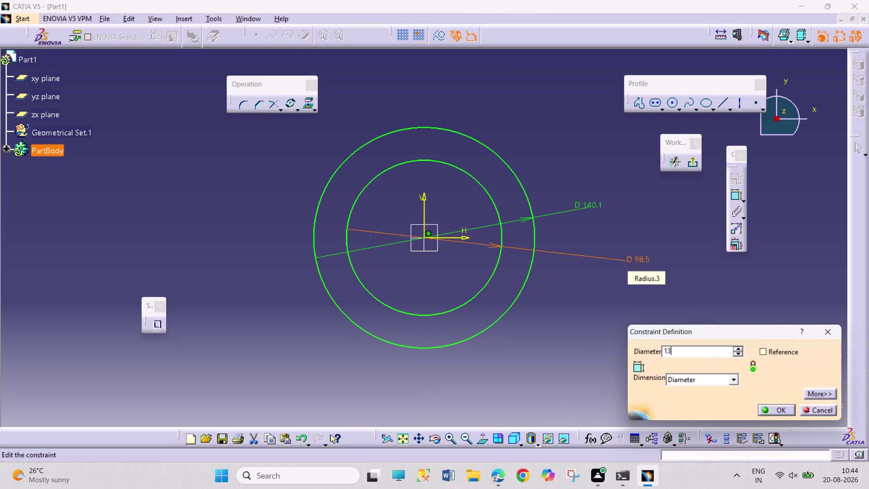
text(0)
key(Return)
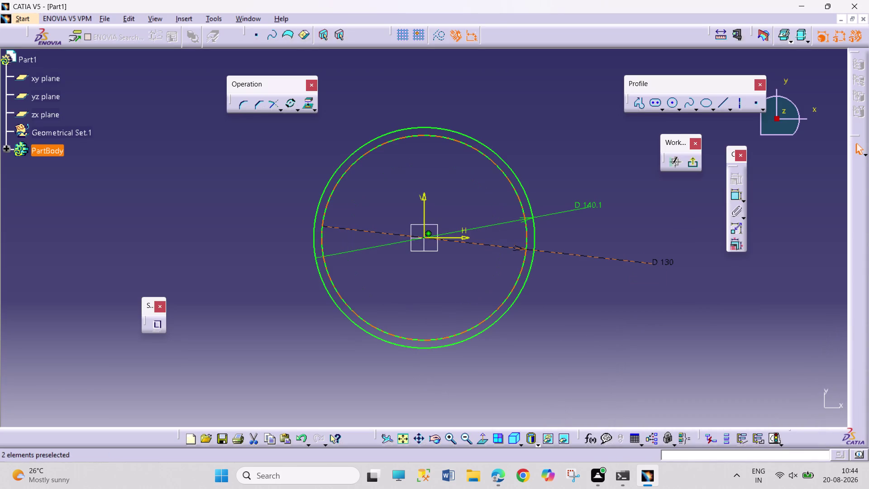
double_click(659, 263)
text(12)
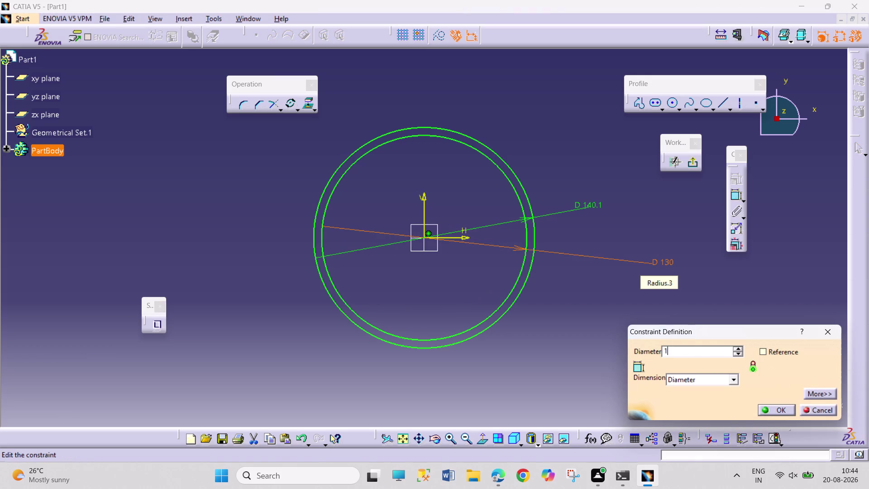
text(0)
key(Return)
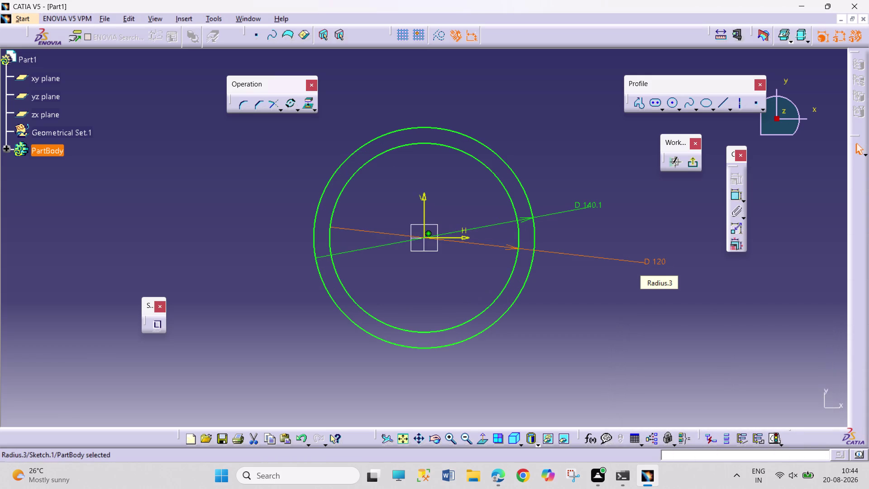
drag(559, 292, 567, 296)
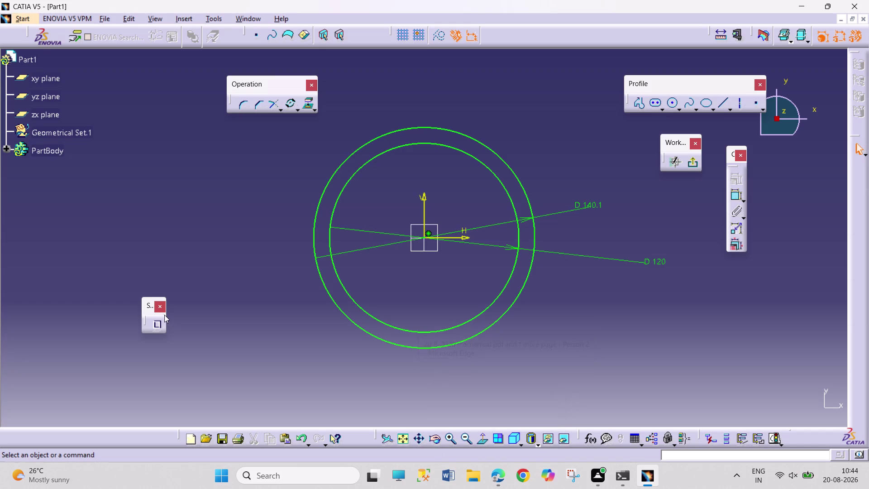
click(162, 305)
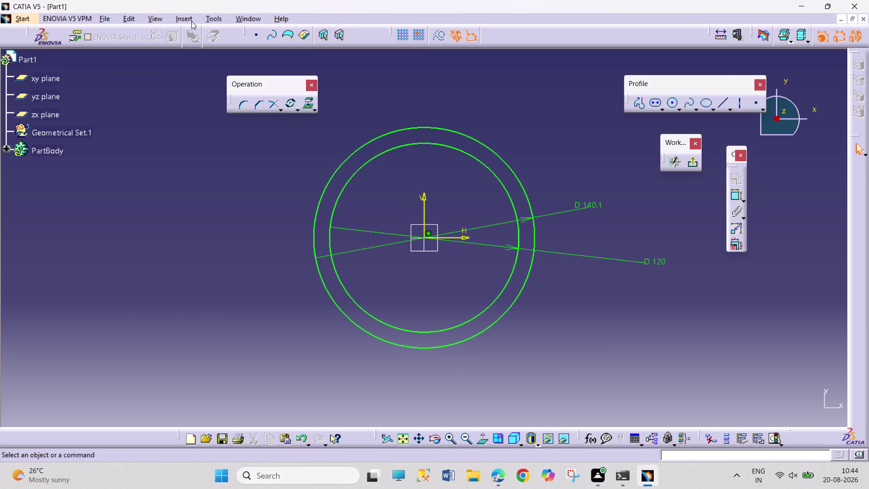
click(214, 20)
click(247, 69)
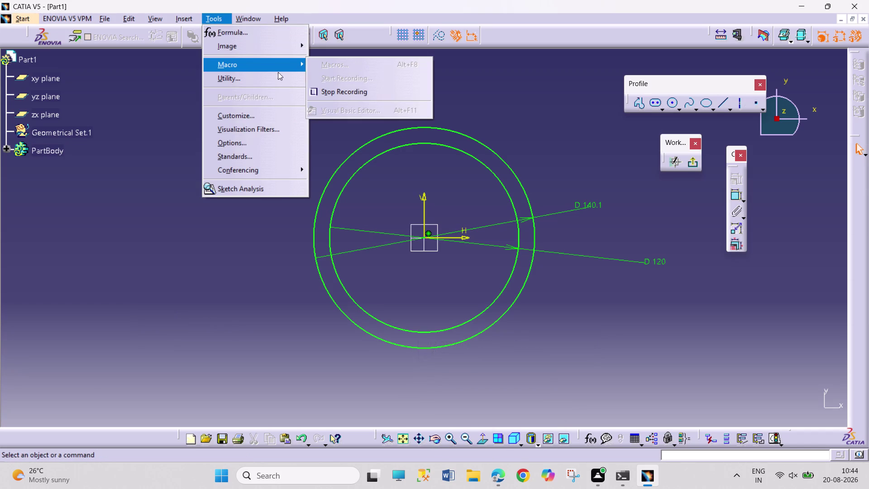
click(362, 91)
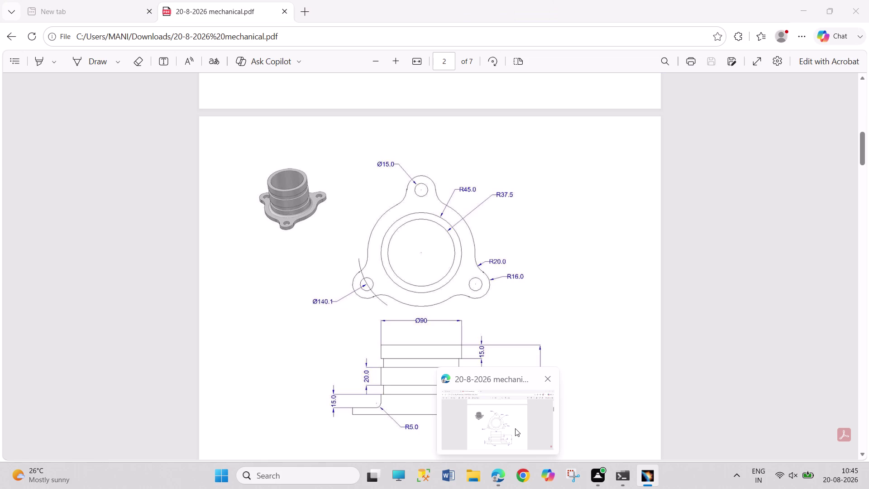
click(671, 106)
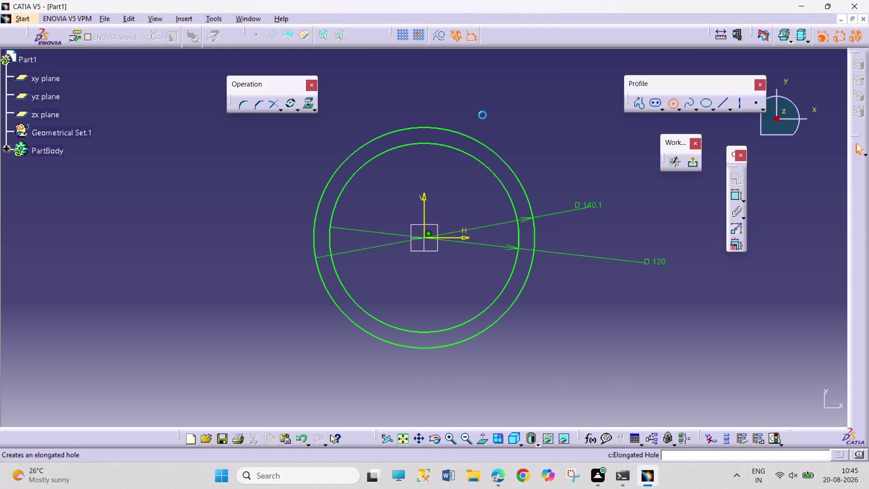
Draw two concentric small circles centred on top of the 140.1 circle.
click(423, 127)
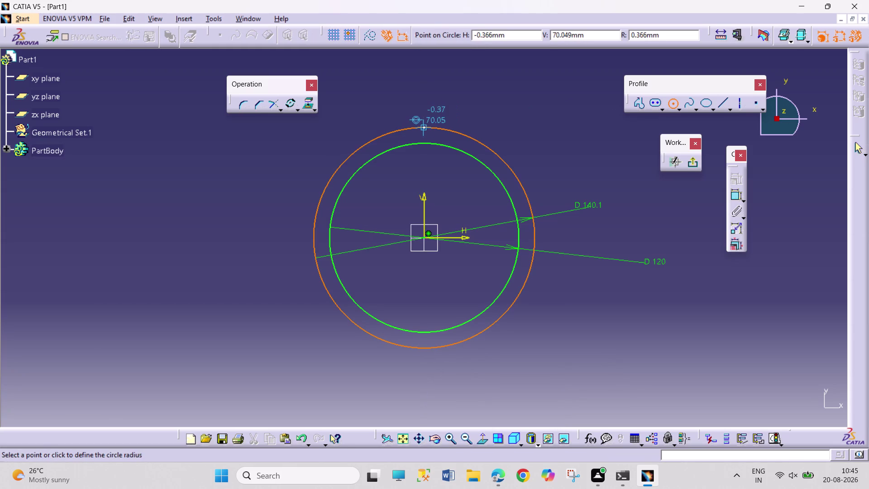
click(446, 154)
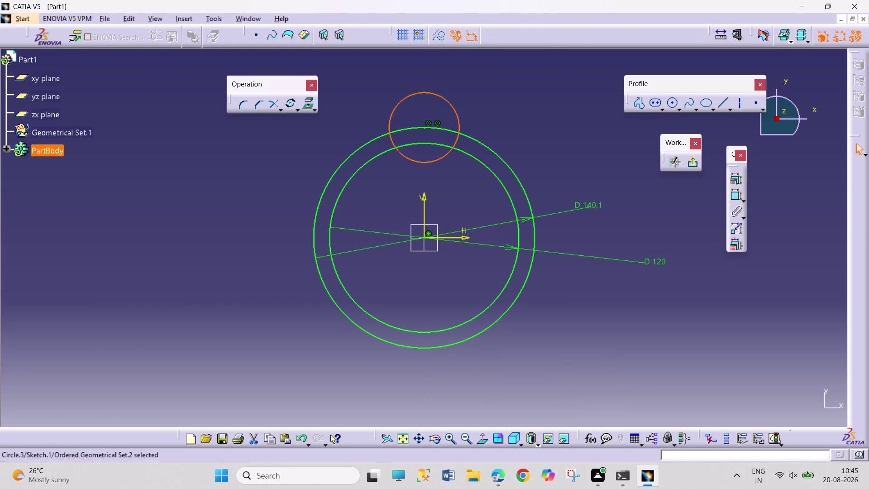
click(669, 101)
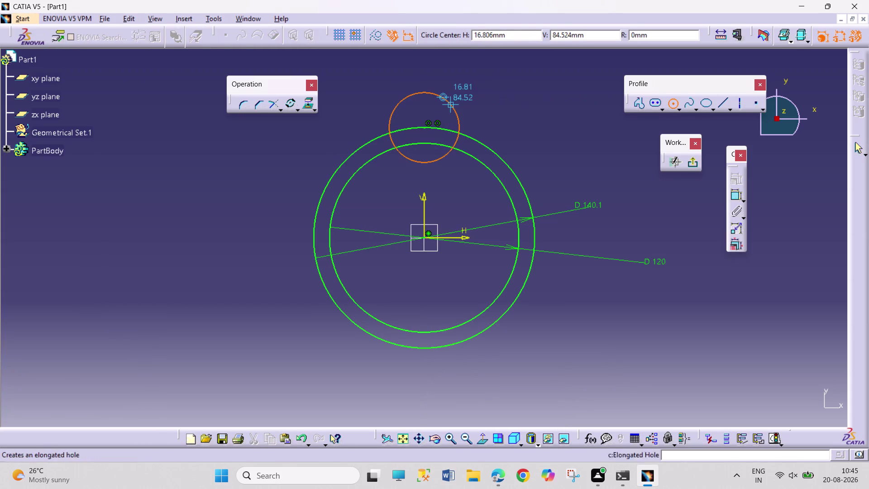
right_click(451, 104)
click(476, 168)
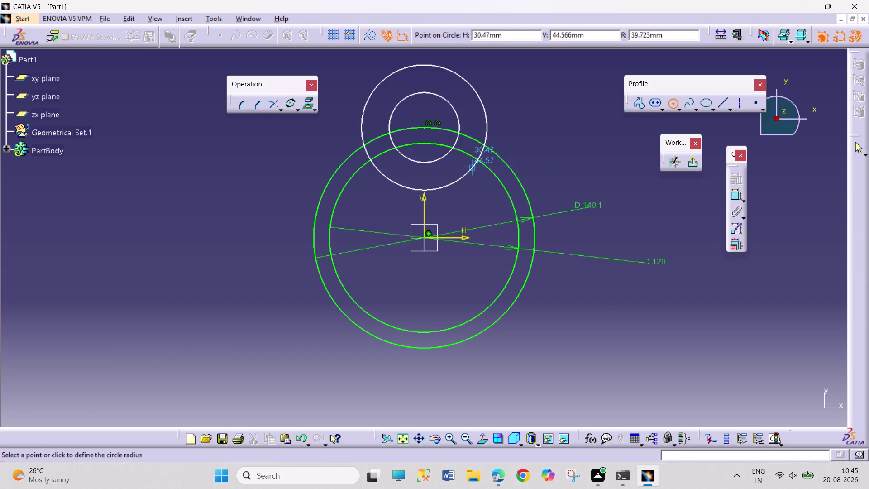
click(466, 163)
Add diameter dimensions to both new hole circles.
click(732, 192)
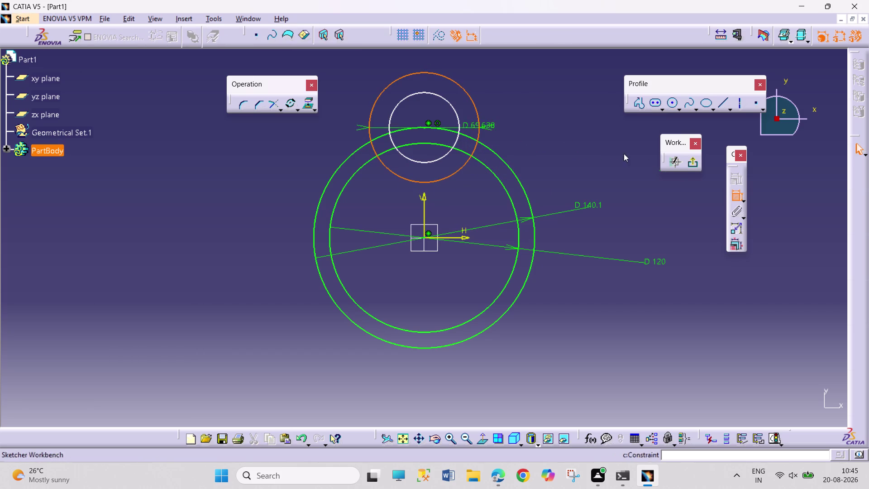
click(512, 95)
click(731, 196)
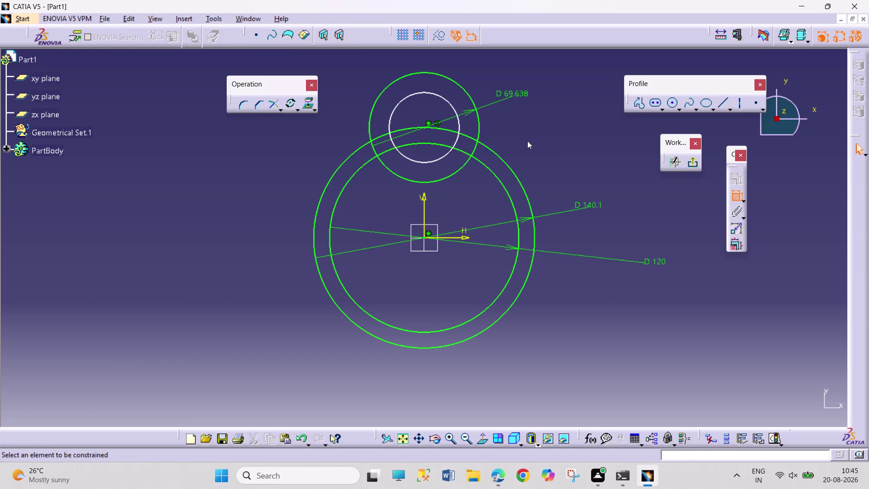
click(452, 102)
click(486, 72)
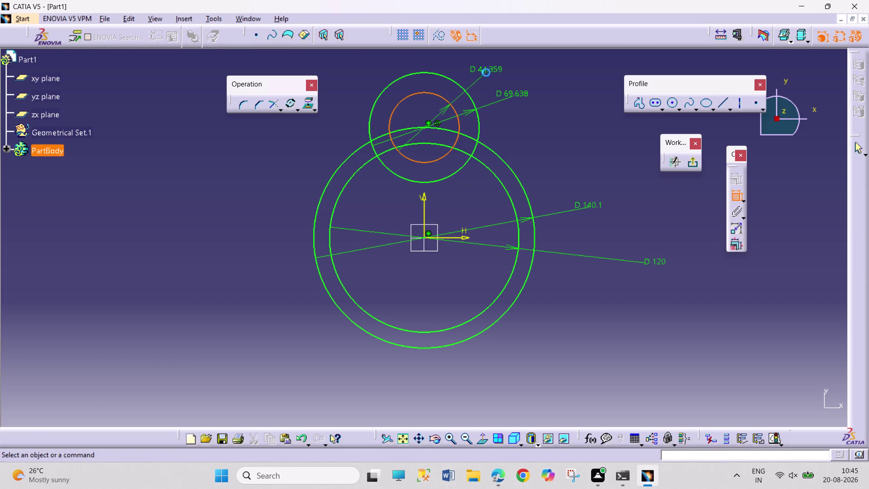
Set the hole circle diameters to 15 and 32.
double_click(516, 90)
text(15)
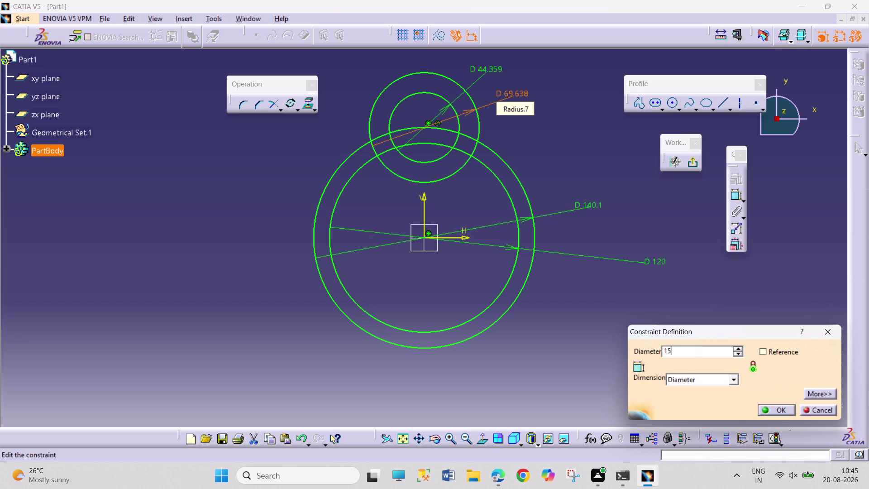
key(Return)
double_click(492, 69)
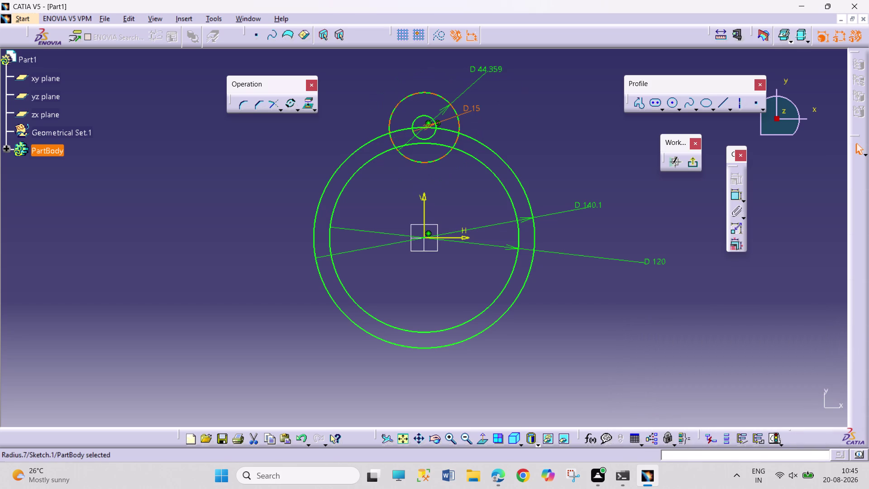
text(32)
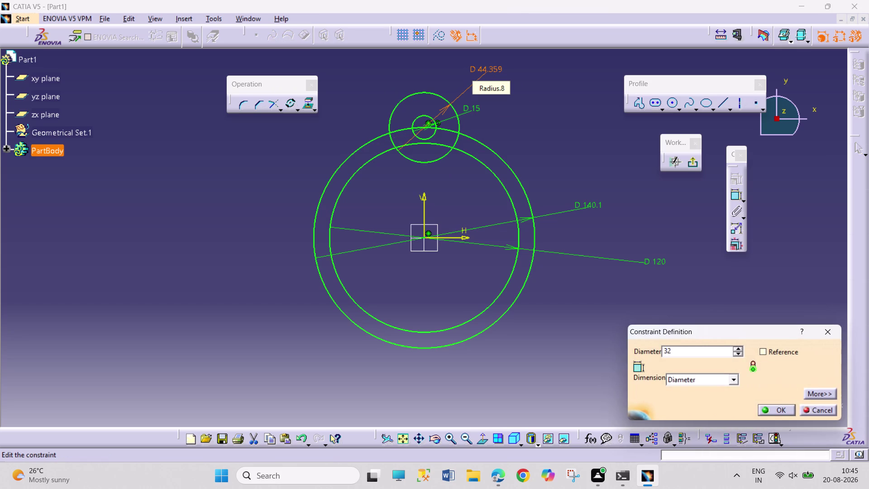
key(Return)
Select the 15 and 32 hole circles for copying.
click(556, 138)
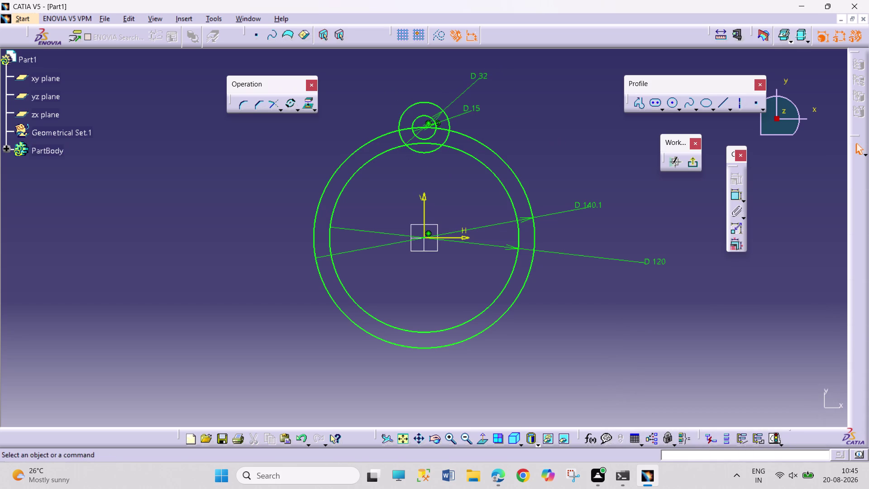
click(448, 135)
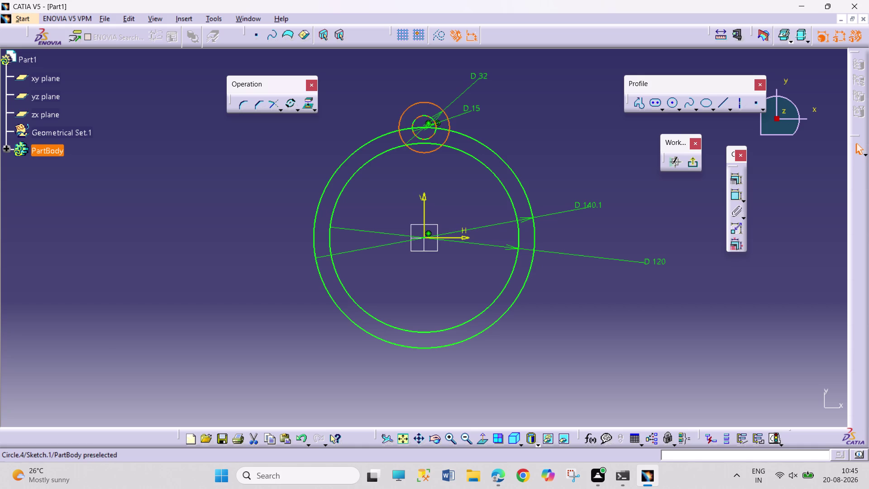
click(433, 135)
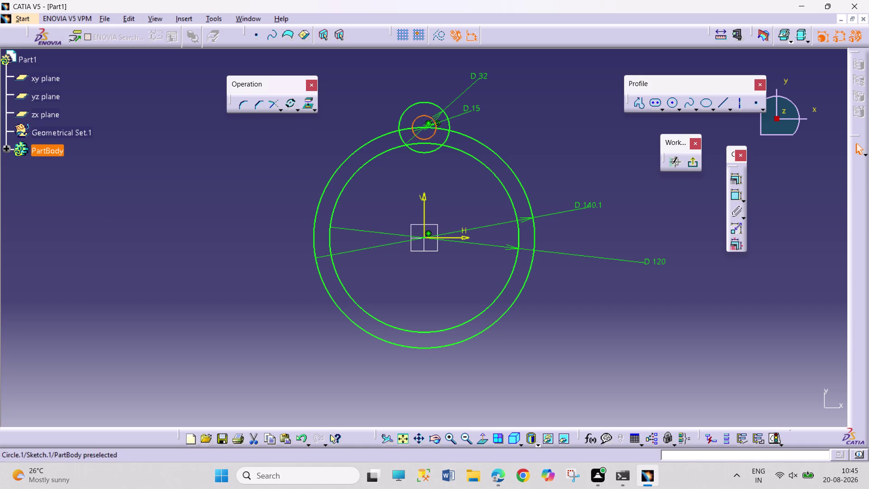
click(437, 153)
click(290, 102)
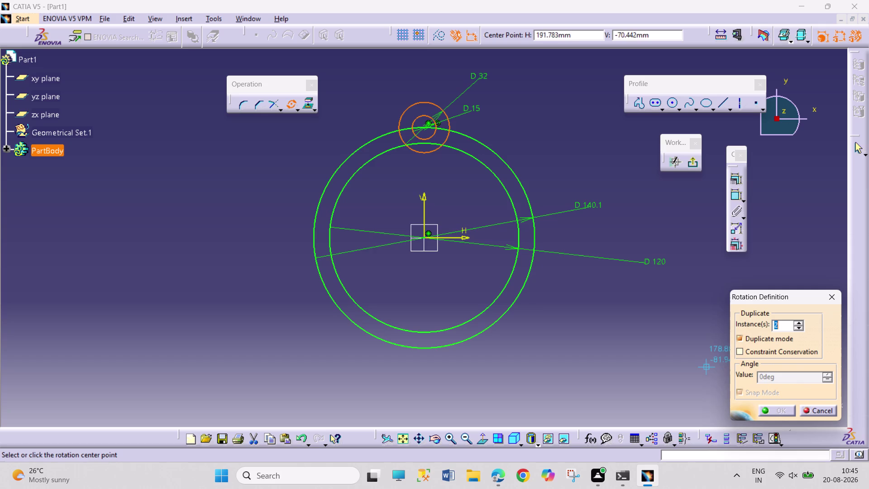
Rotate two copies of the hole circles by 120 degrees about the sketch origin.
click(423, 236)
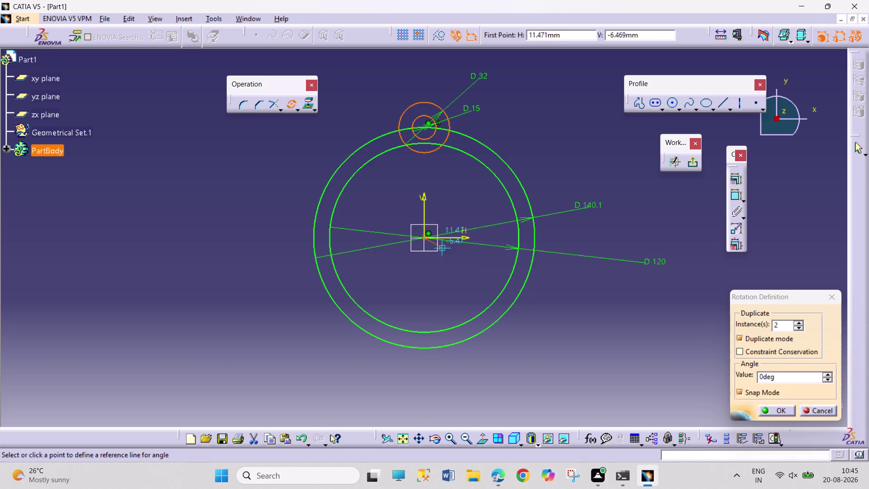
drag(763, 377, 752, 372)
text(1)
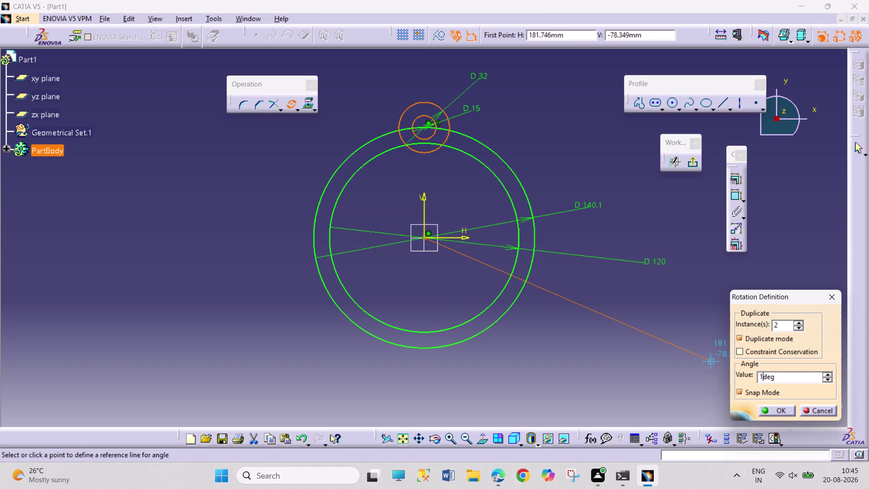
text(20)
key(Return)
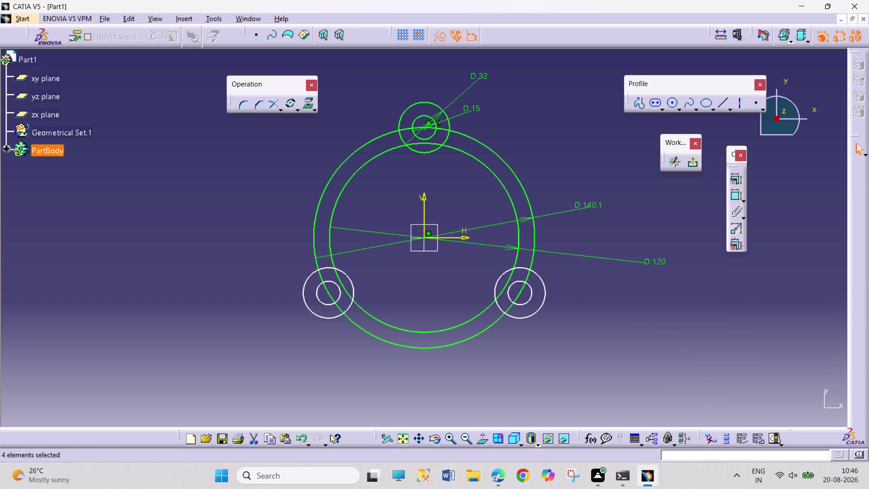
Dimension the outer circle diameter on the right copied hole.
click(734, 194)
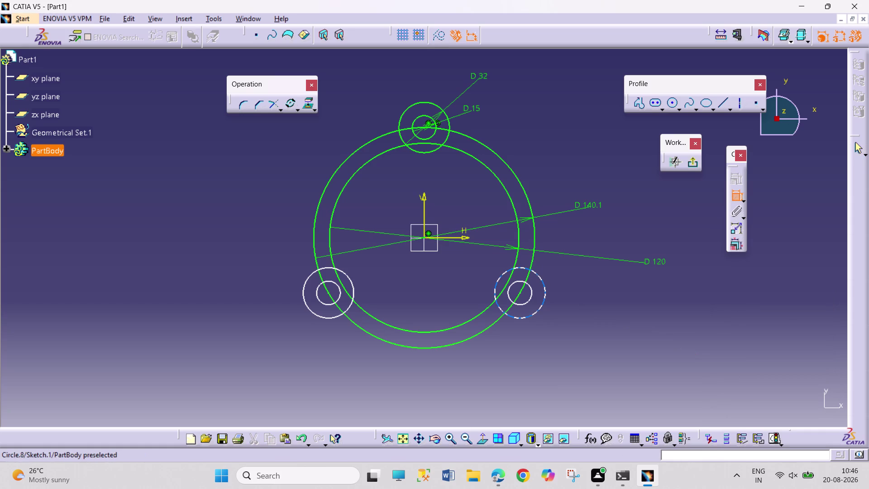
click(541, 309)
click(582, 318)
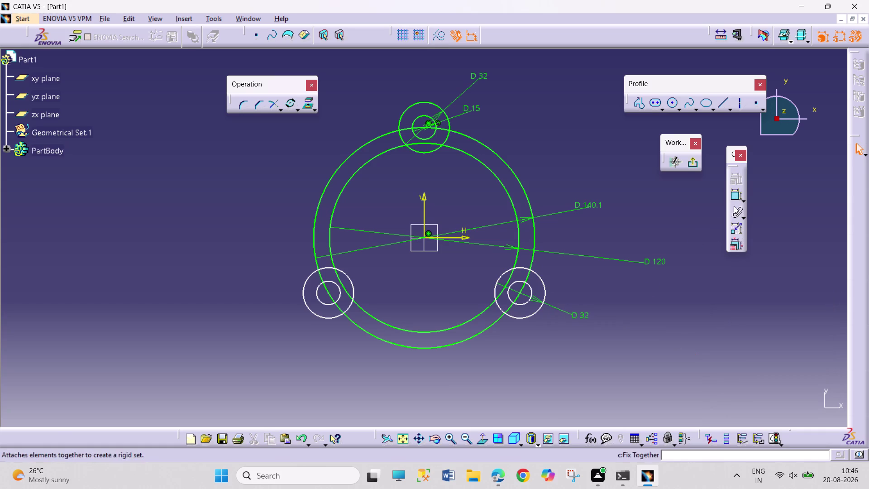
click(732, 197)
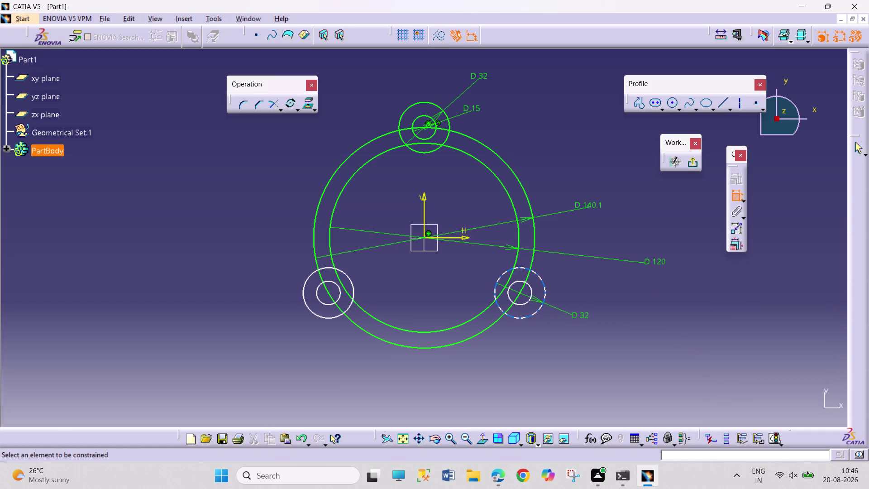
click(543, 291)
click(582, 293)
drag(735, 198, 730, 206)
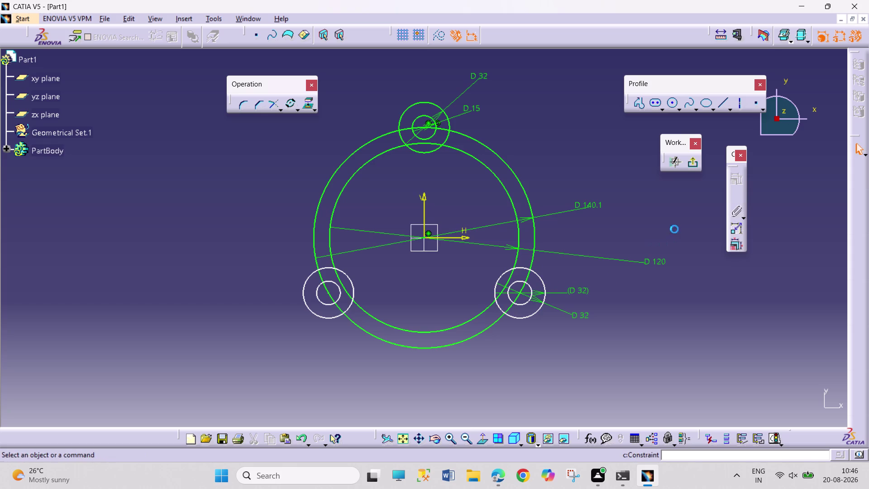
Dimension the left copied hole's circles at 32 and 15.
click(333, 317)
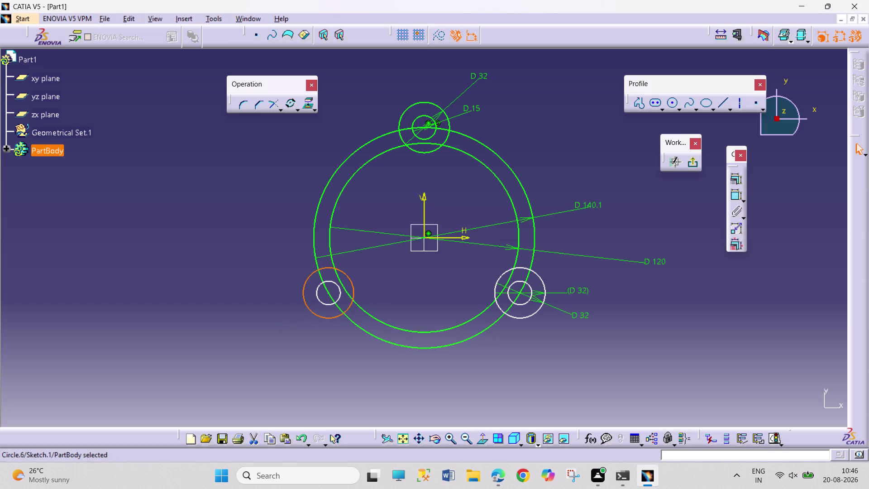
click(734, 200)
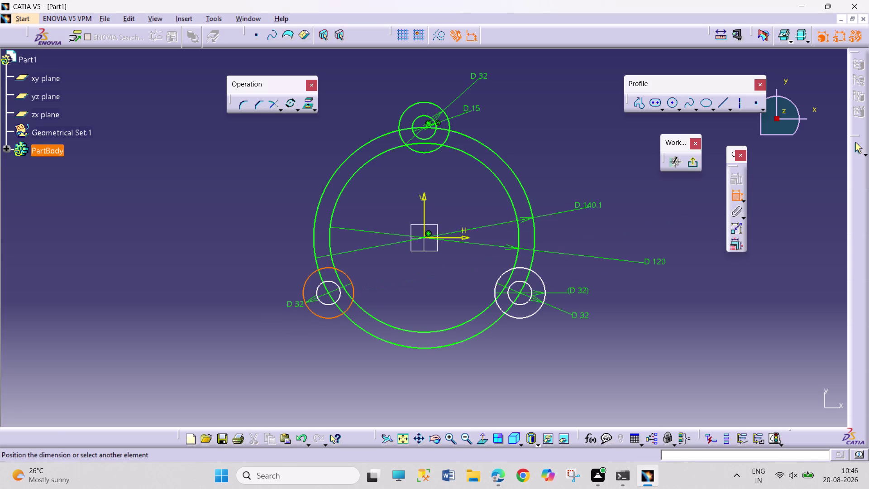
click(264, 313)
click(732, 197)
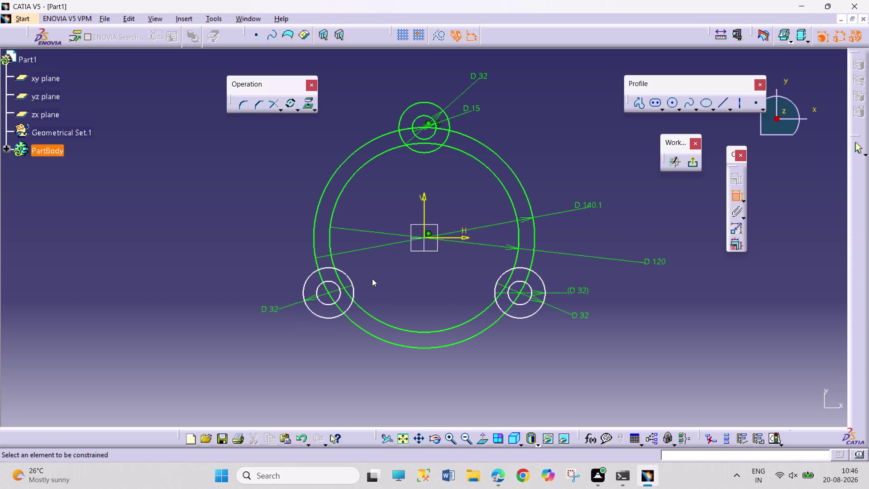
click(323, 302)
click(271, 275)
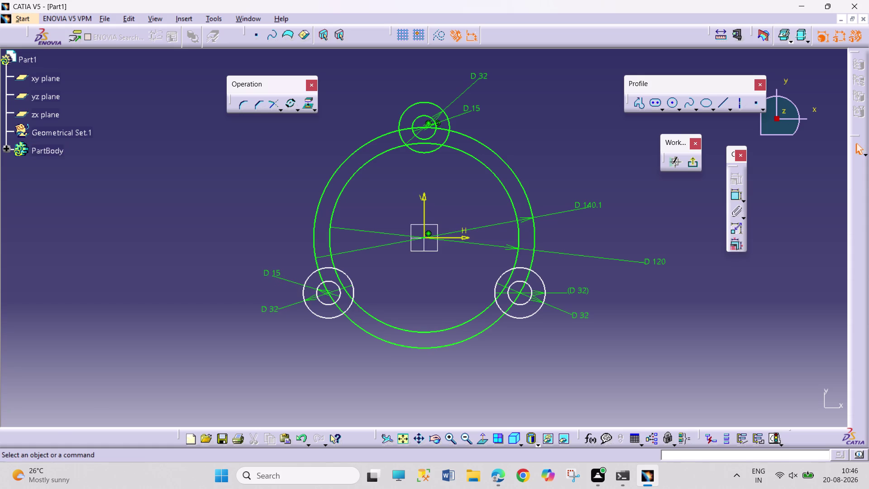
click(487, 375)
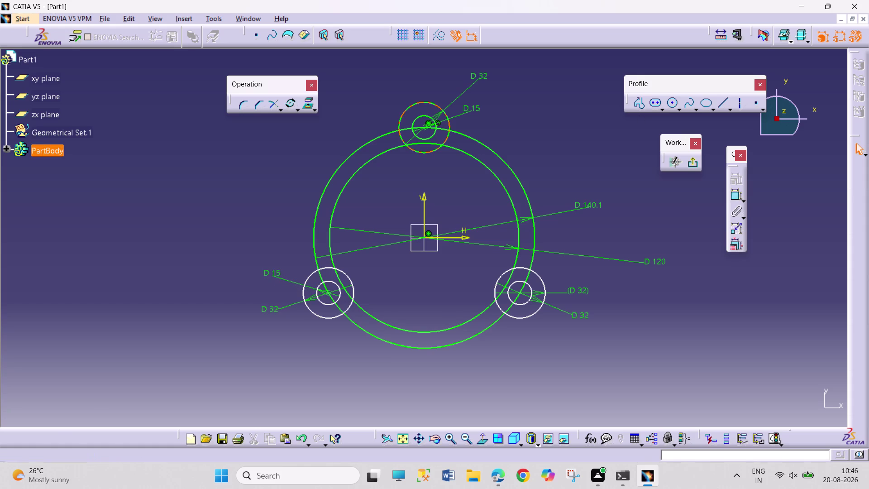
Dimension the distance between the left and right bolt holes.
click(731, 196)
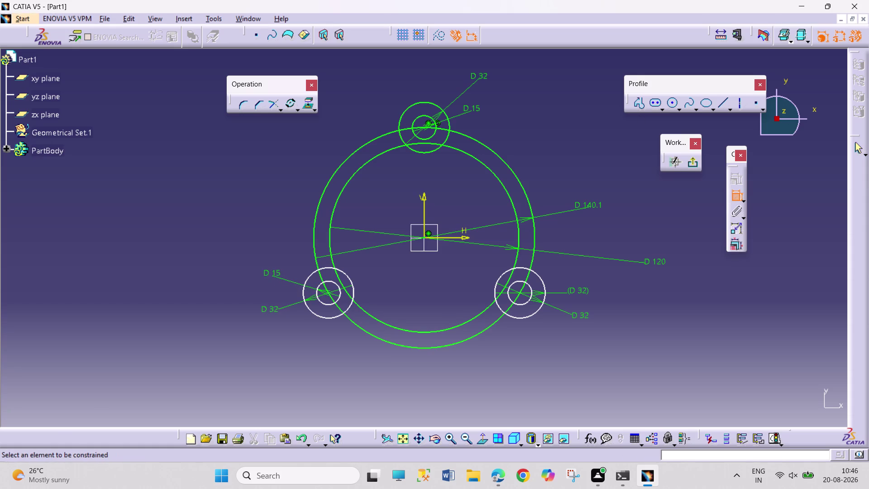
click(328, 293)
click(520, 293)
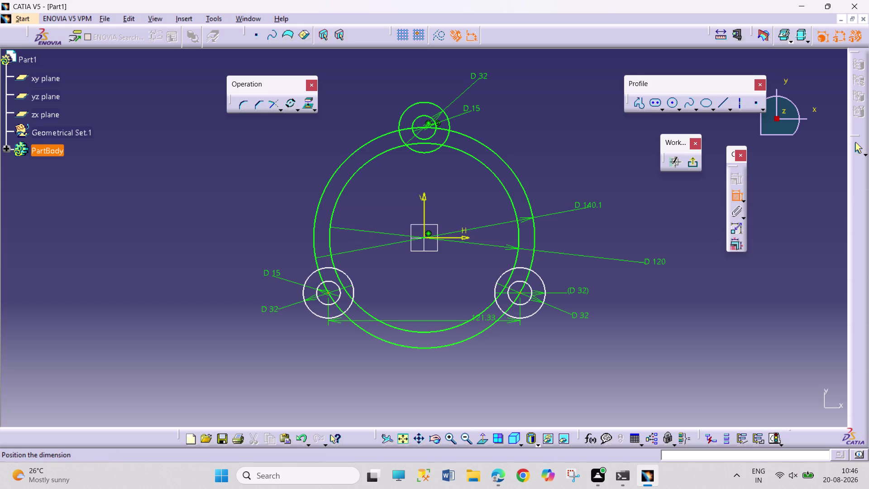
click(439, 383)
click(585, 383)
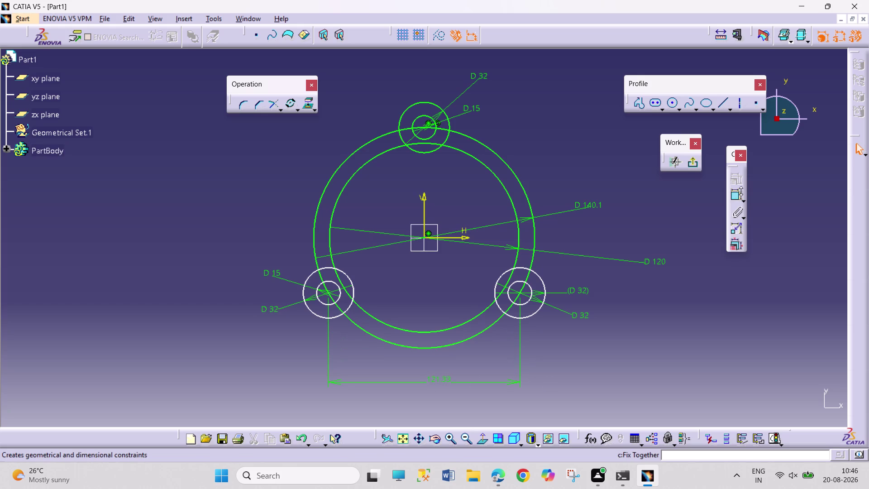
drag(734, 195, 724, 202)
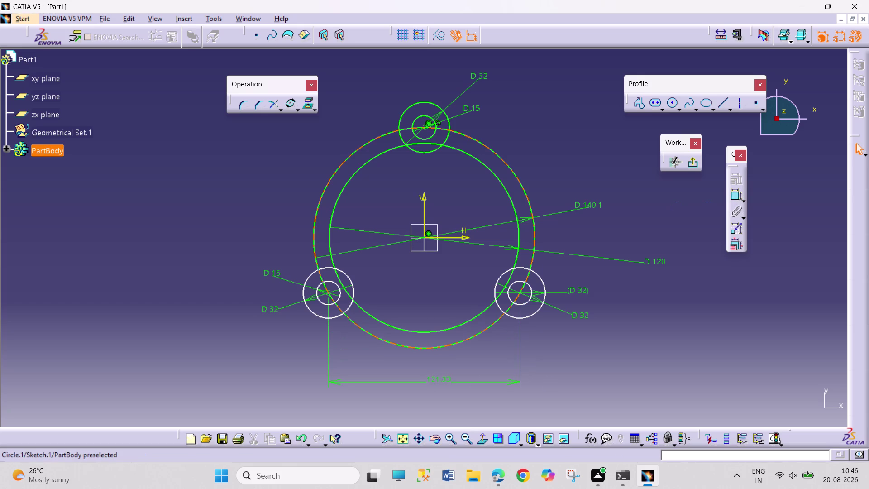
Cancel an unwanted diameter dimension on the outer flange circle.
click(519, 292)
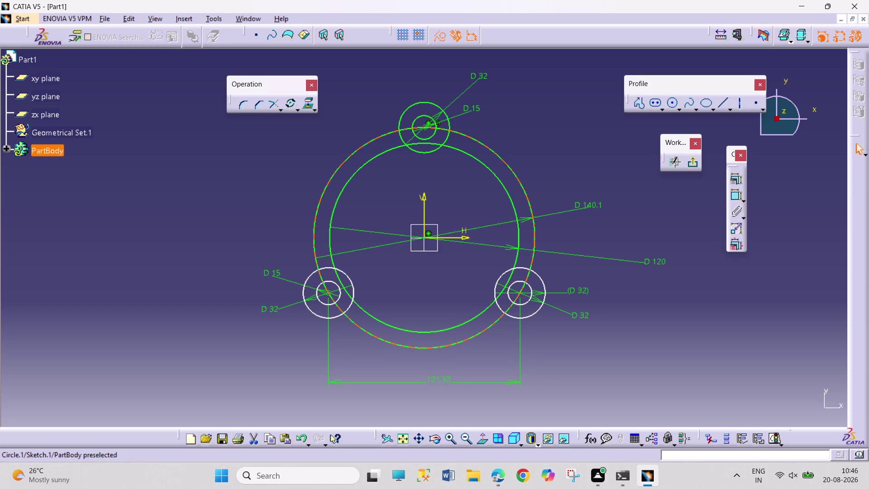
click(427, 129)
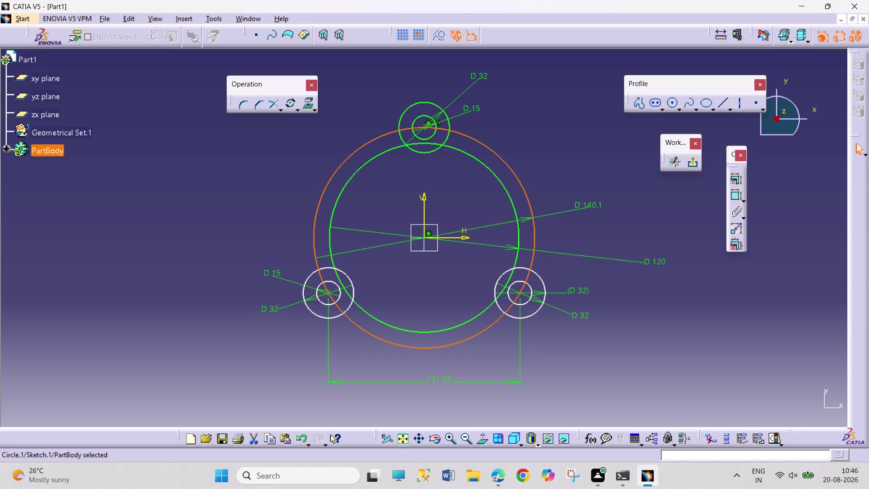
click(735, 195)
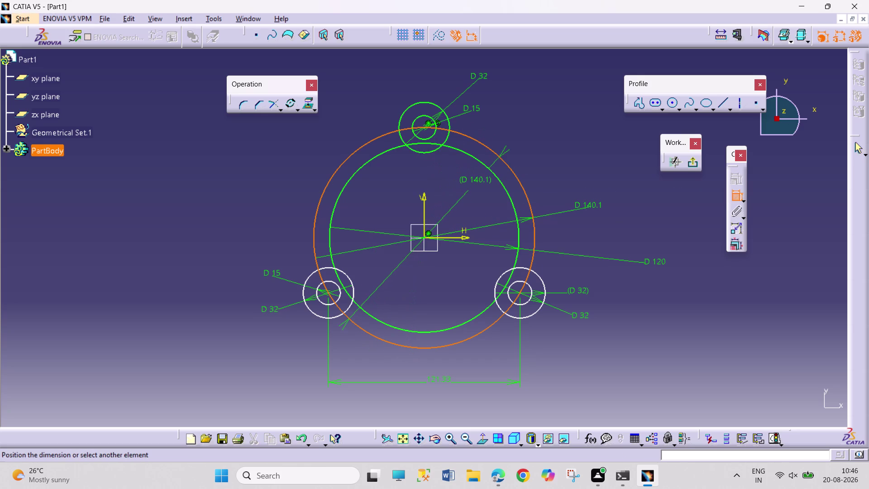
key(Escape)
key(Escape)
key(Escape)
key(Escape)
key(Escape)
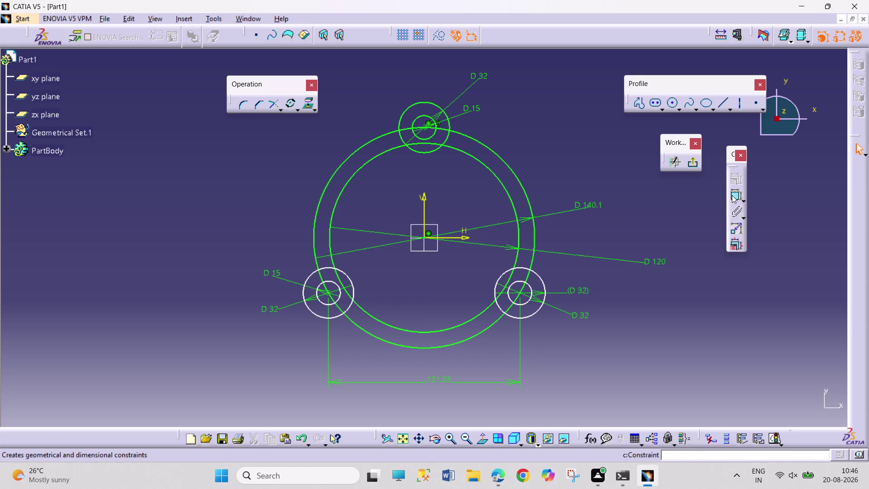
Place a 121.33 dimension from the right hole to the top hole.
click(731, 195)
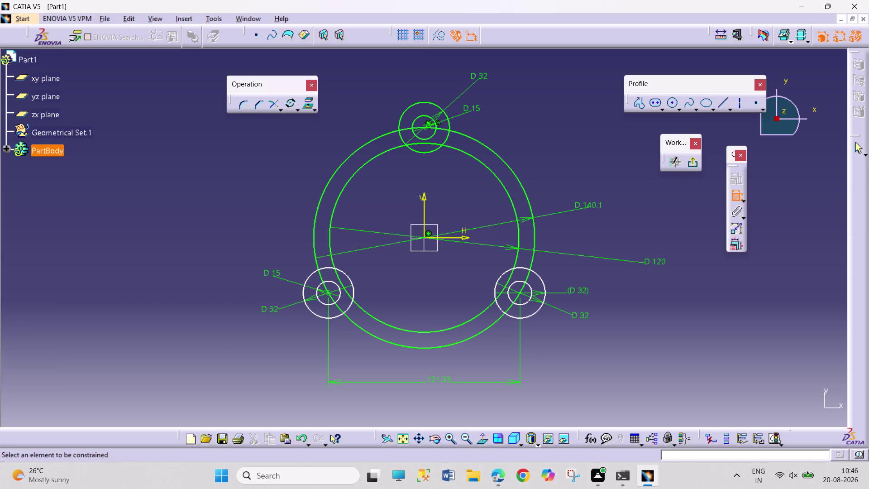
drag(522, 293, 522, 283)
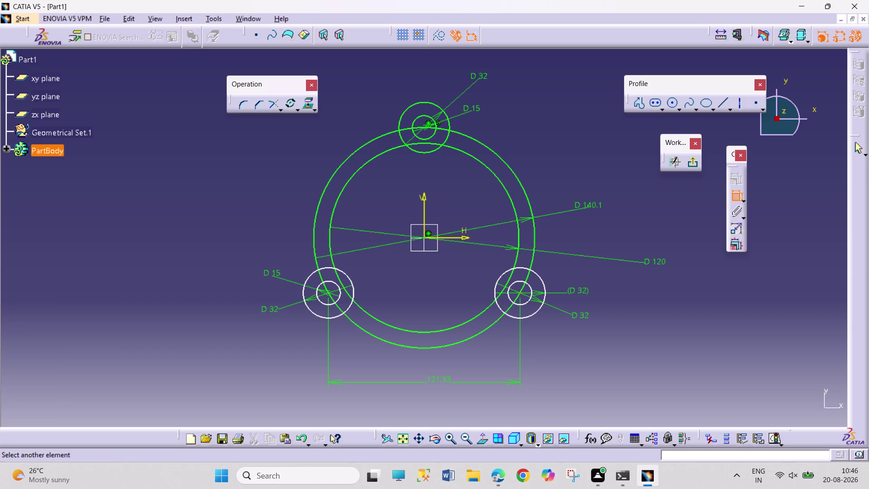
click(426, 129)
click(588, 127)
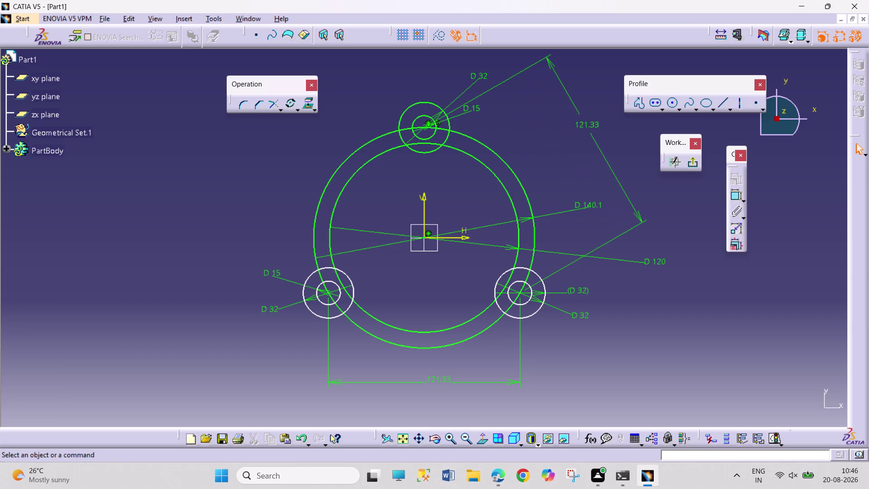
click(738, 193)
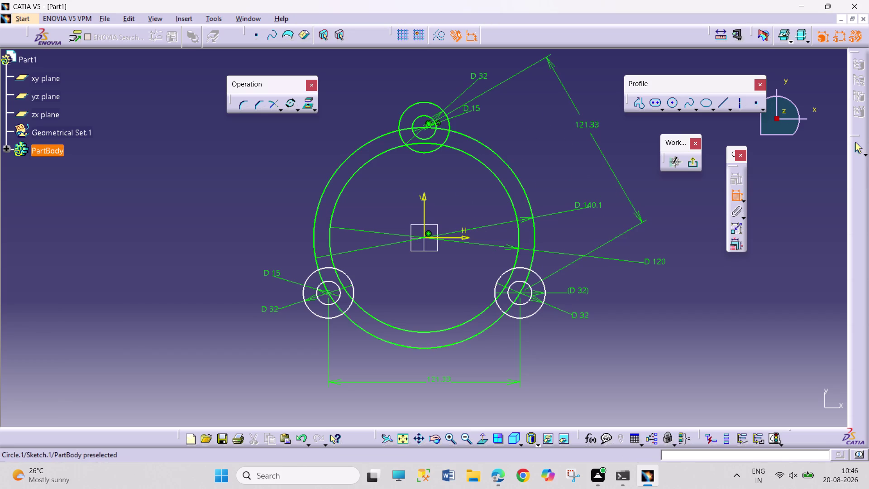
Place a 121.33 dimension from the top hole to the left hole.
click(328, 293)
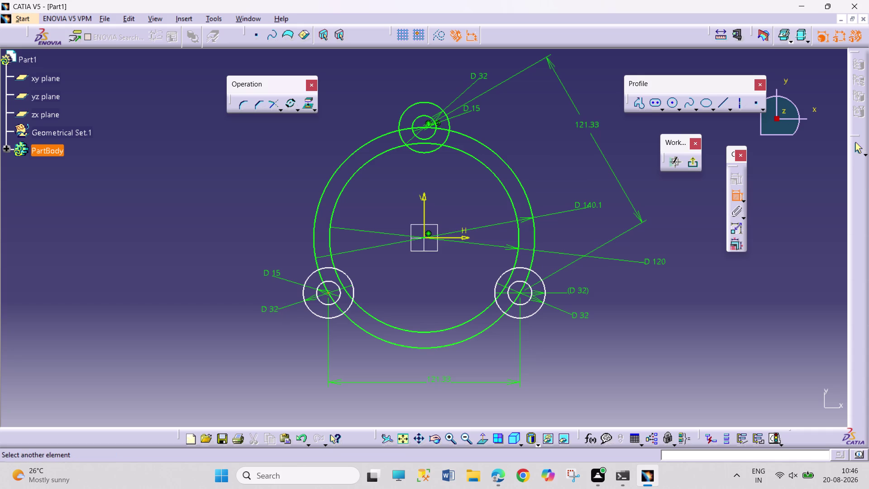
click(425, 129)
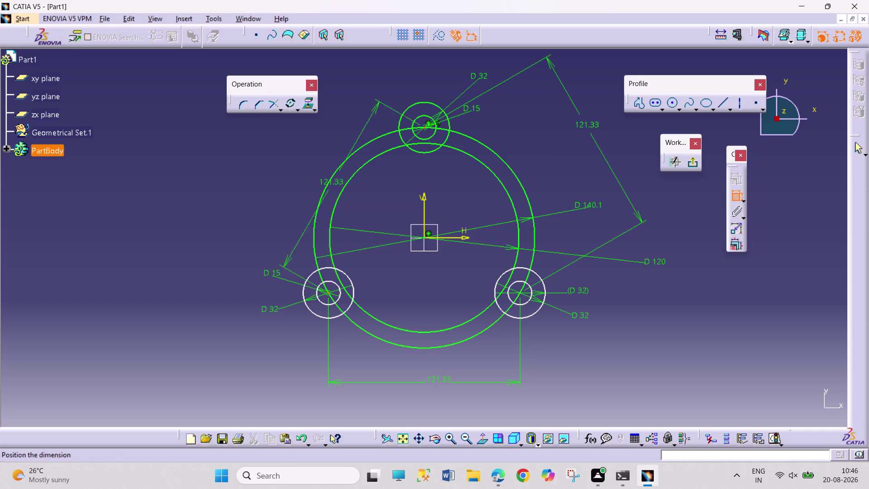
click(337, 133)
click(571, 155)
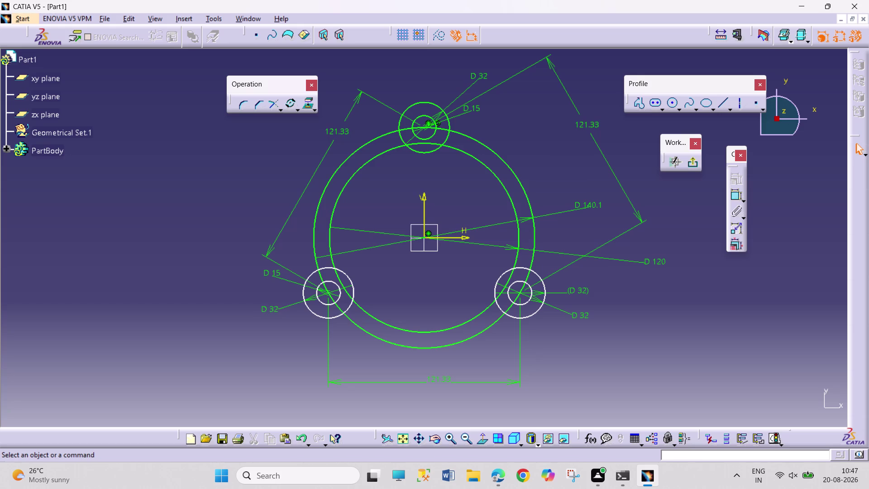
click(737, 198)
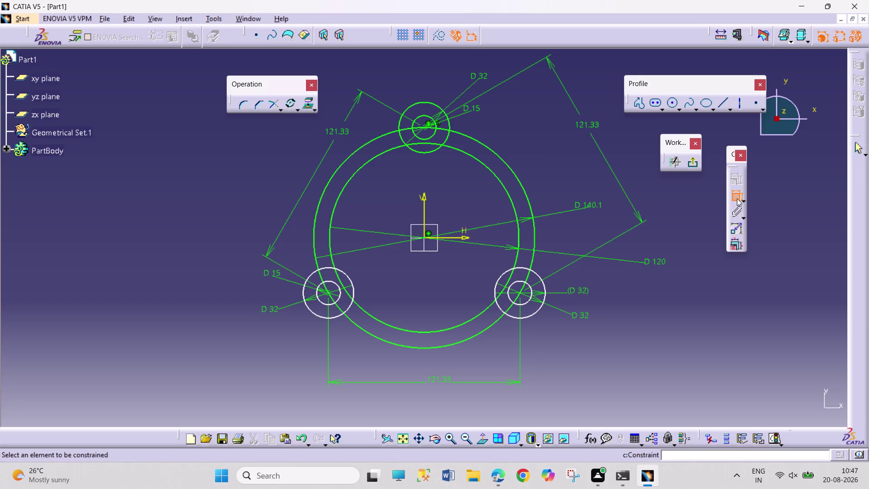
click(737, 198)
key(Escape)
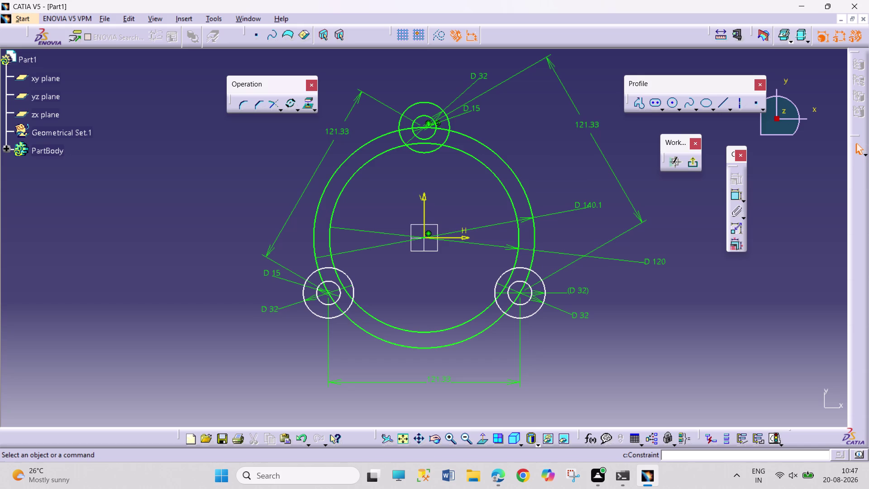
drag(536, 310, 540, 307)
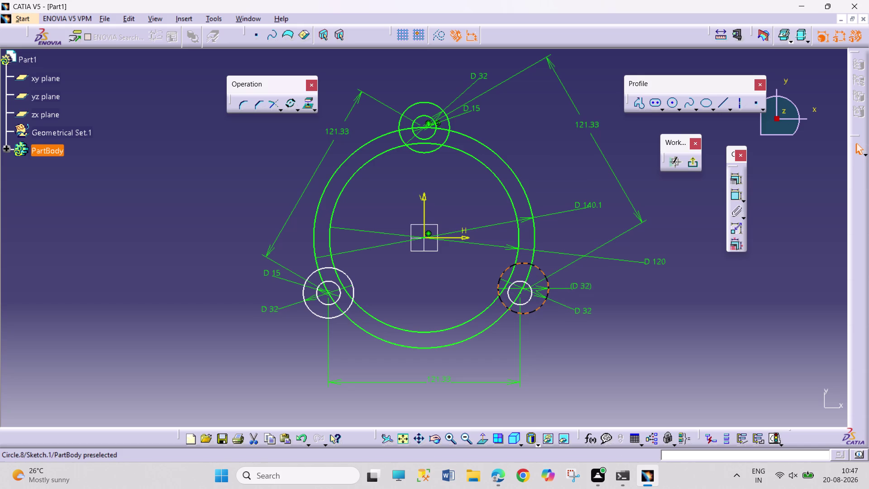
Try picking and dragging the right hole circles, undoing the changes.
drag(540, 306, 540, 308)
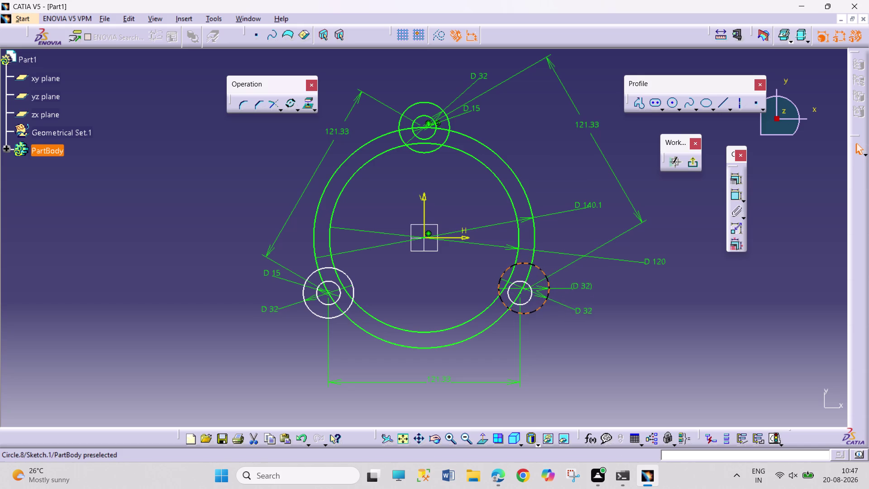
drag(540, 307, 537, 315)
click(526, 301)
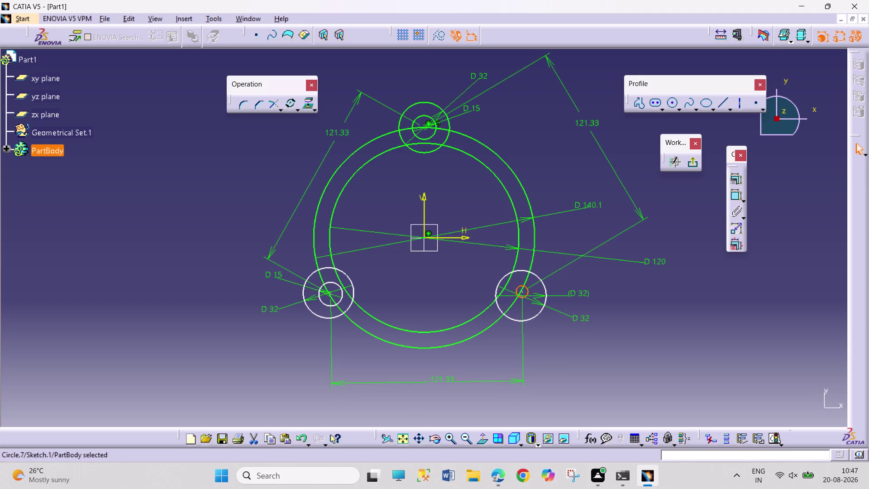
key(ctrl+z)
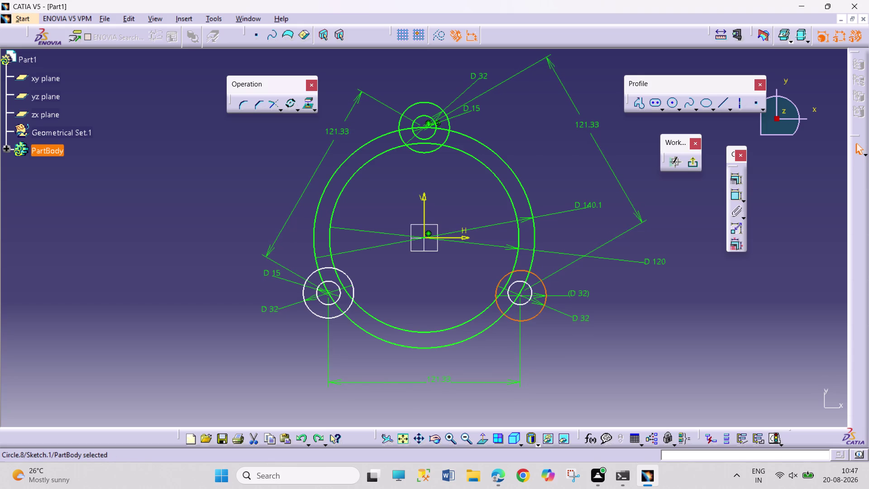
key(ctrl+z)
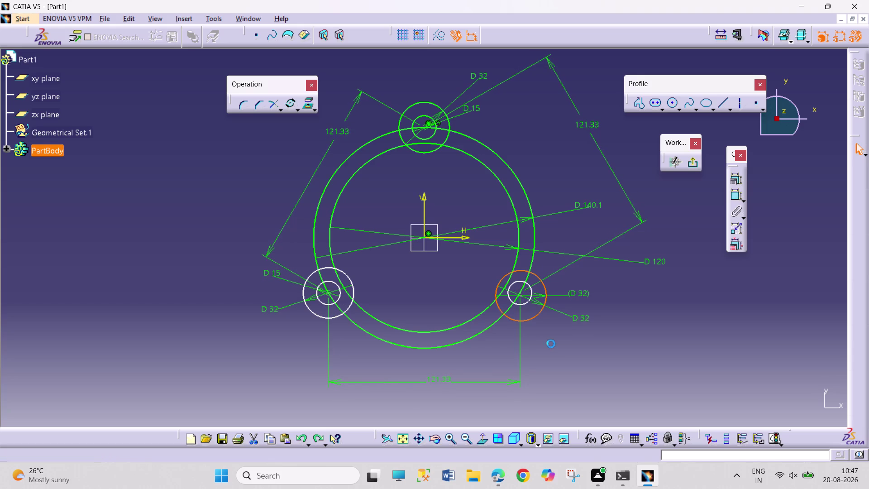
click(551, 343)
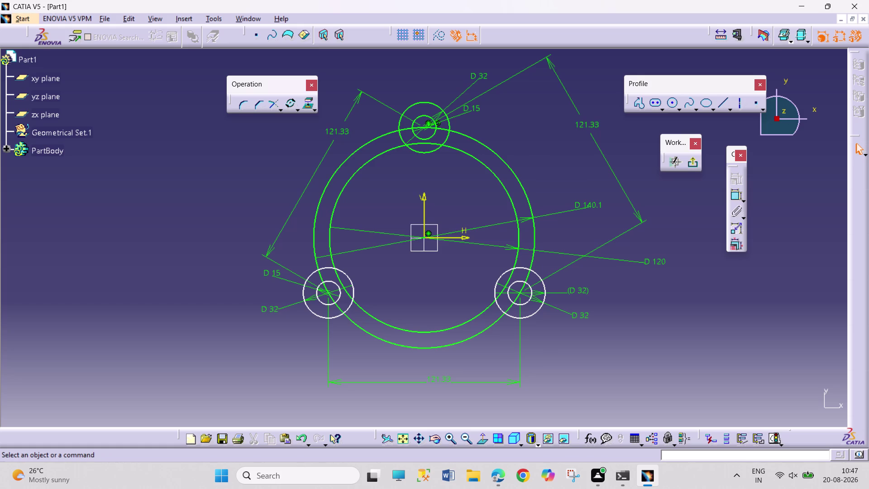
drag(538, 316, 541, 329)
drag(542, 329, 547, 337)
drag(538, 312, 566, 353)
key(ctrl+z)
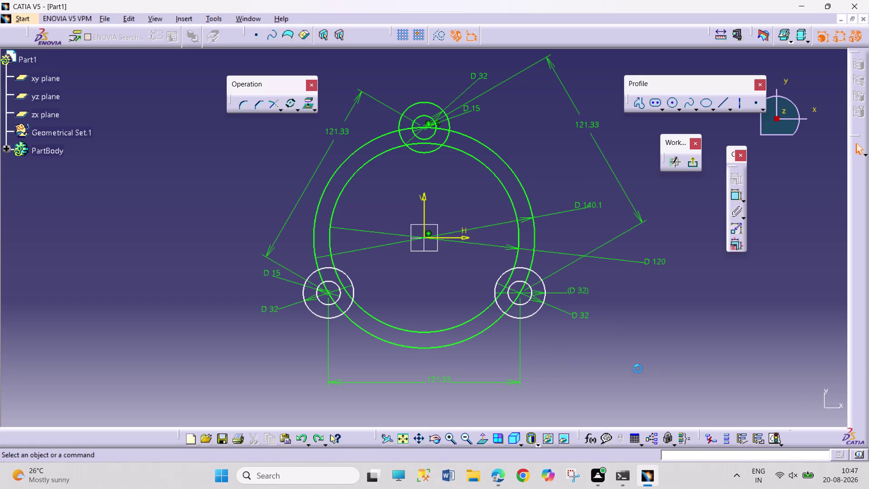
click(637, 368)
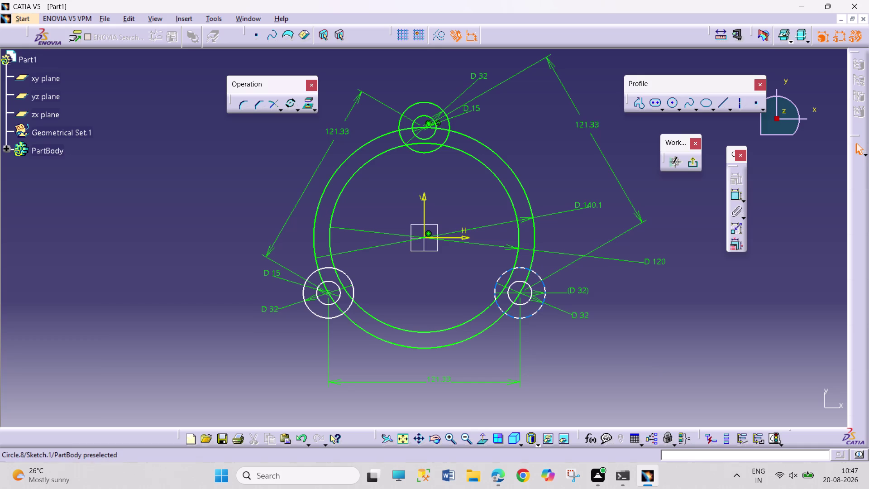
Make the right hole's outer circle coincident with the outer flange circle.
click(517, 317)
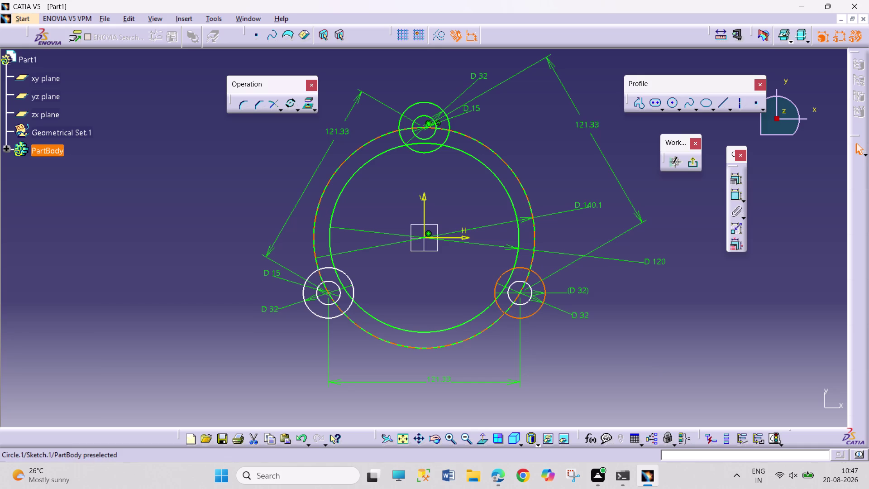
click(497, 321)
click(741, 175)
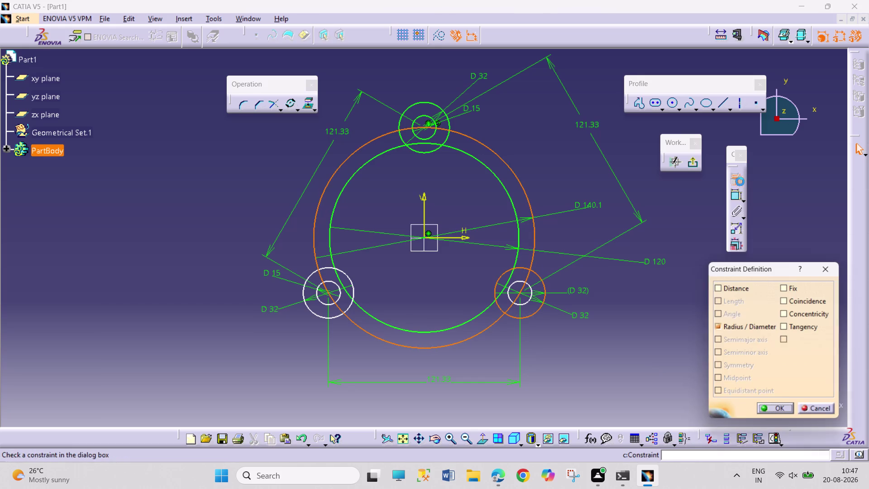
click(794, 298)
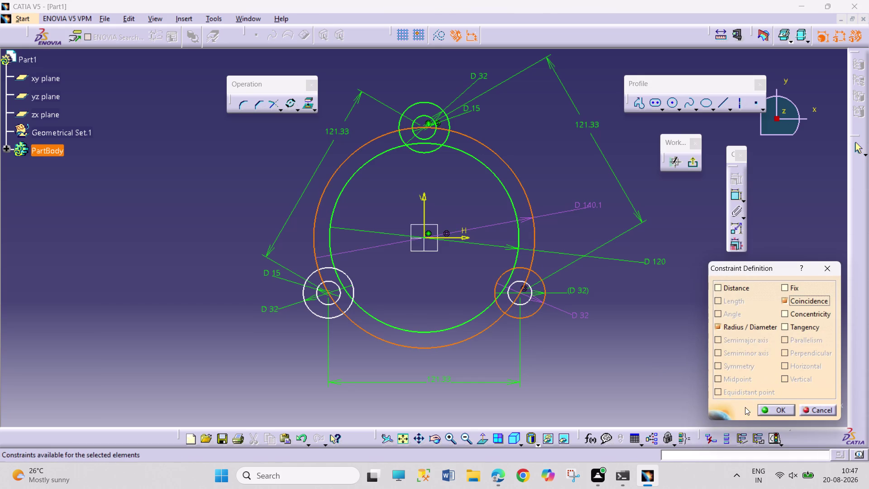
click(769, 414)
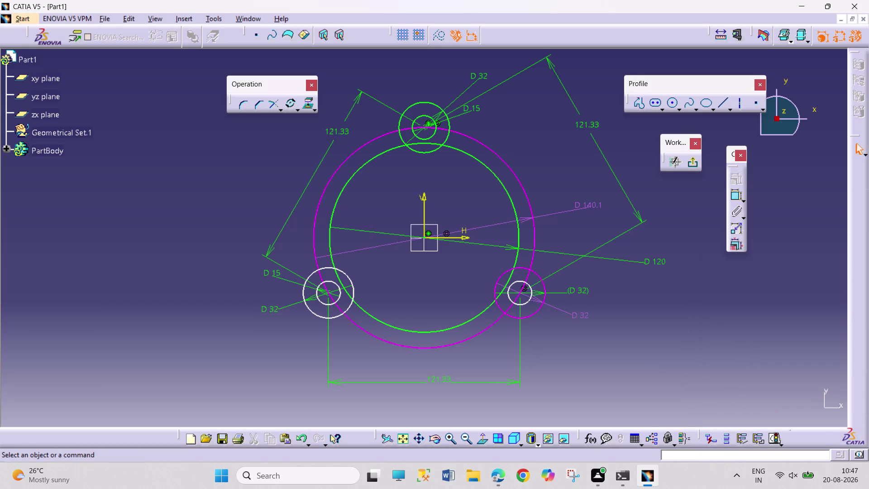
right_click(577, 315)
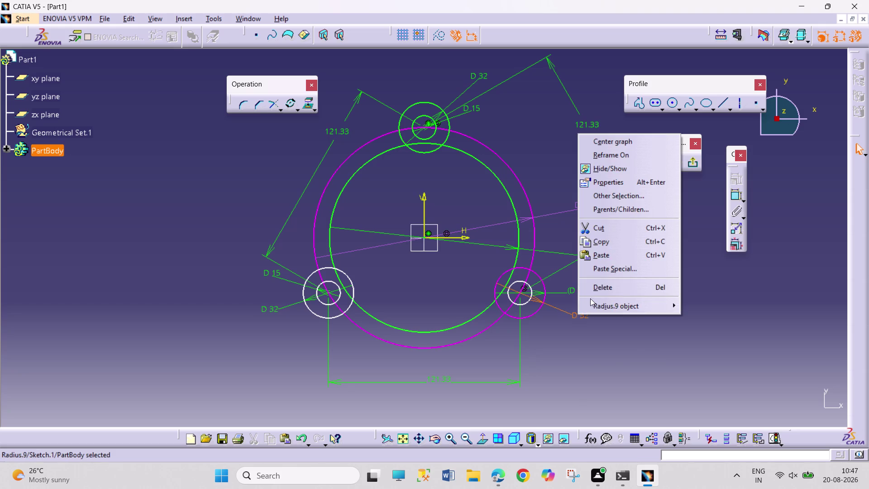
Delete the (D 32) reference dimension on the lower-right hole.
click(601, 287)
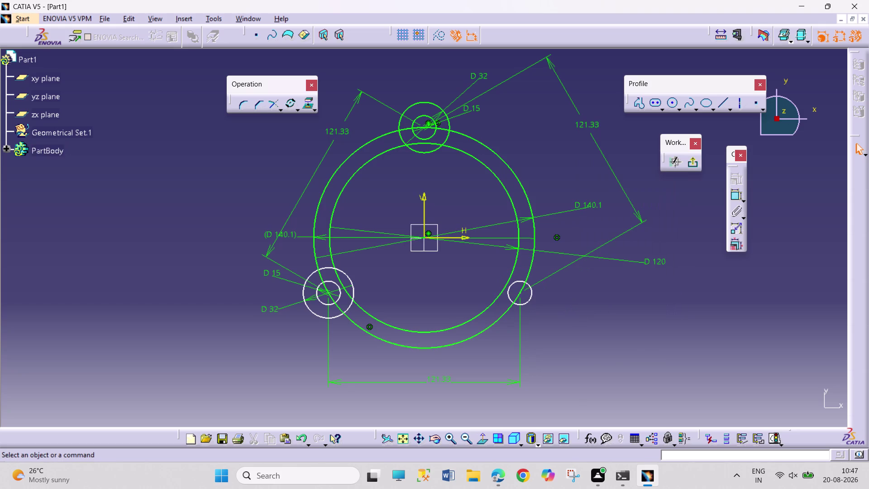
key(ctrl+z)
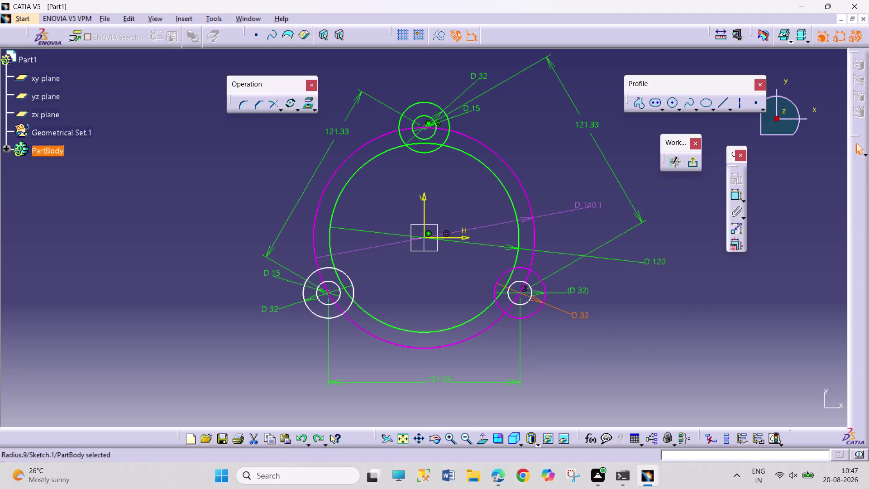
key(ctrl+z)
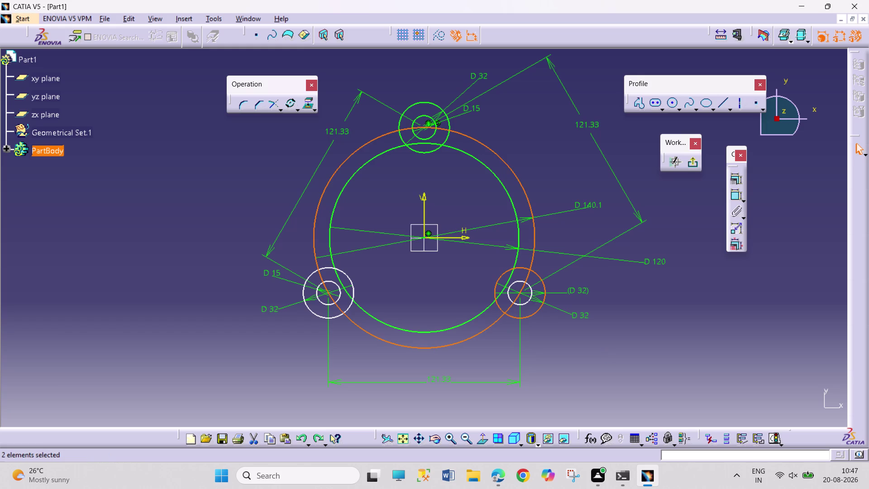
key(ctrl+z)
key(ctrl+z)
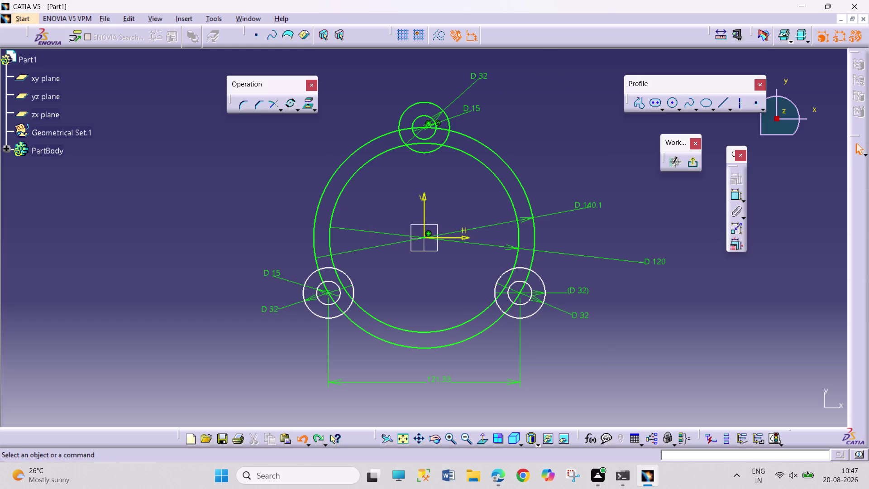
right_click(577, 289)
click(618, 261)
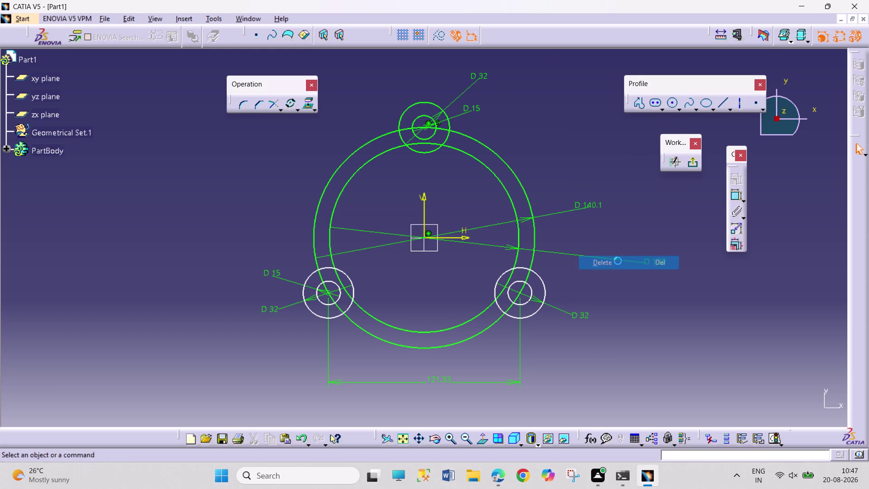
Add a D 15 diameter dimension to the small lower-right circle.
click(734, 194)
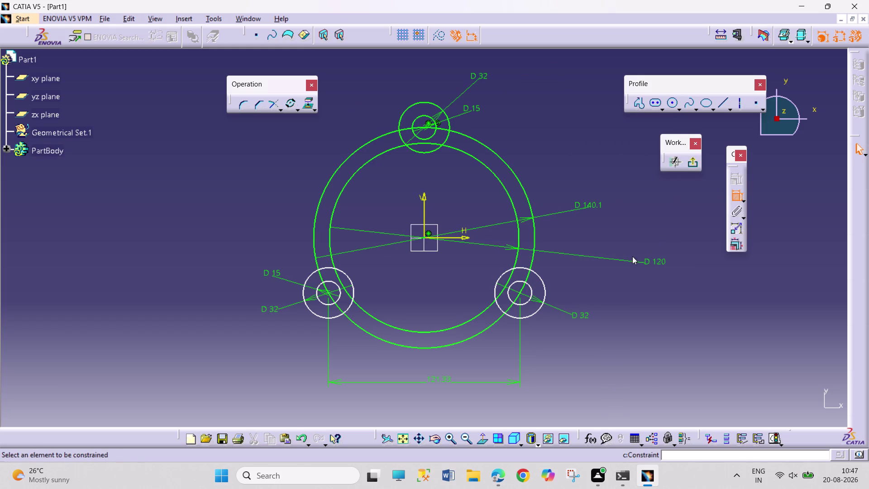
click(531, 289)
click(574, 285)
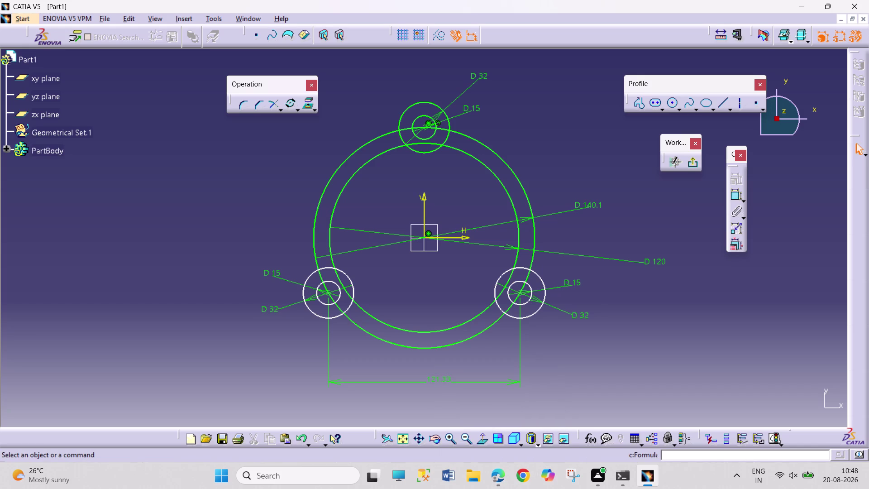
right_click(434, 376)
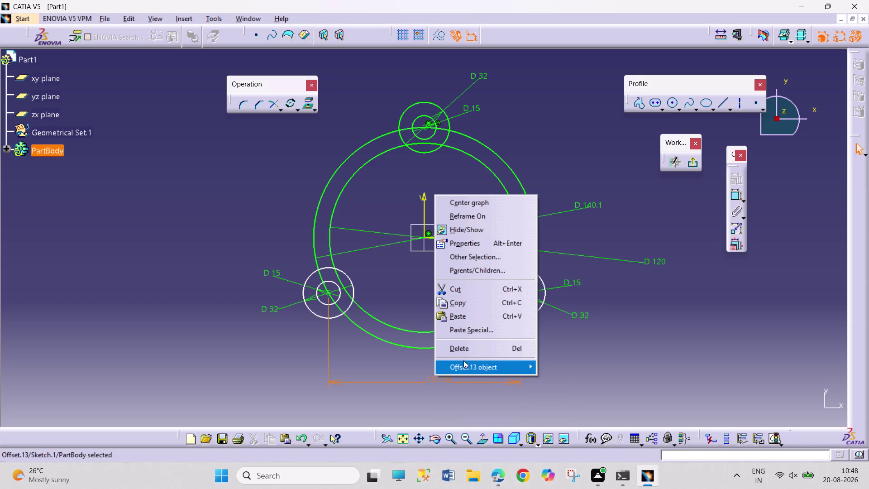
Delete the horizontal 121.33 dimension, then test-drag the left small hole and undo.
click(466, 355)
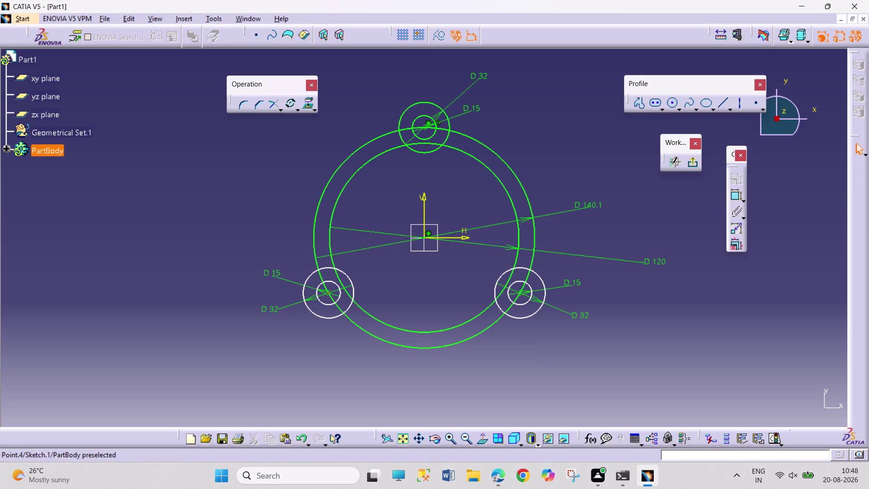
drag(330, 292, 298, 279)
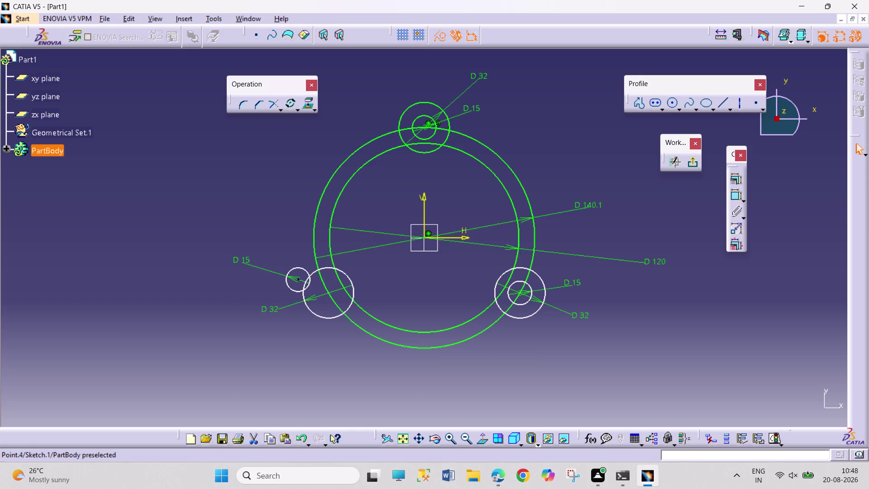
drag(298, 279, 301, 281)
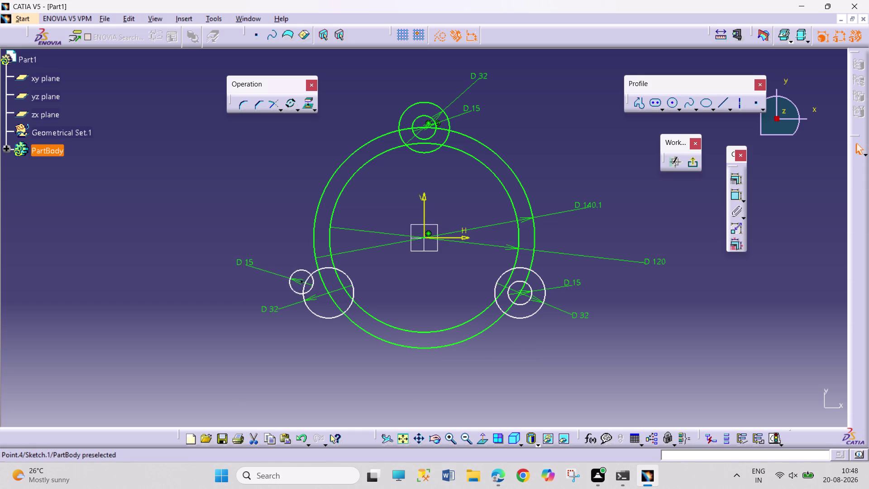
drag(301, 281, 330, 296)
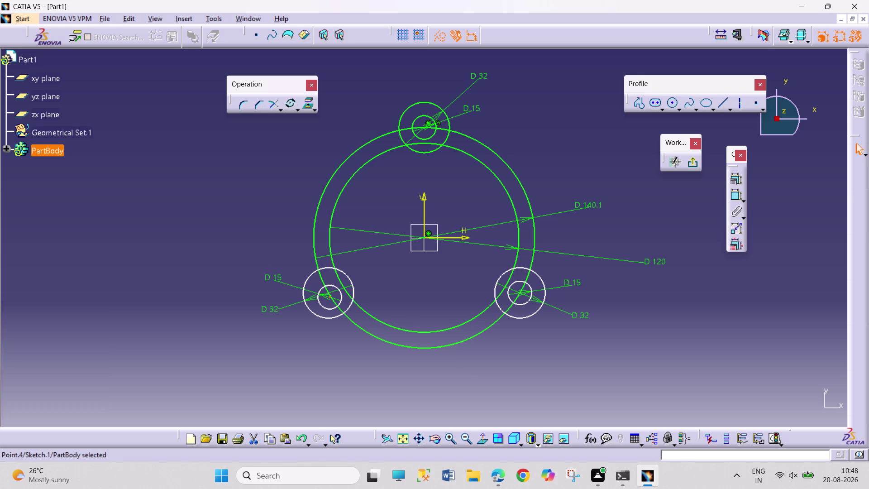
key(ctrl+z)
click(466, 380)
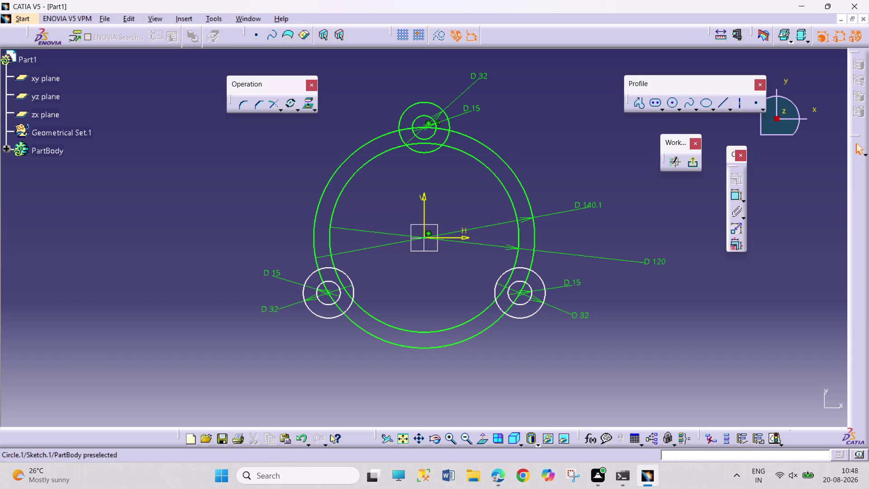
click(332, 317)
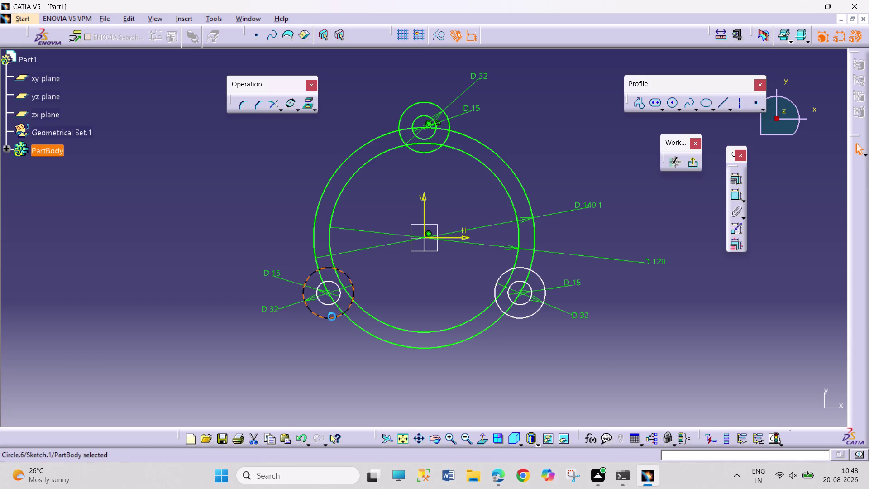
Make the lower-left D 15 circle concentric with its D 32 circle.
click(333, 302)
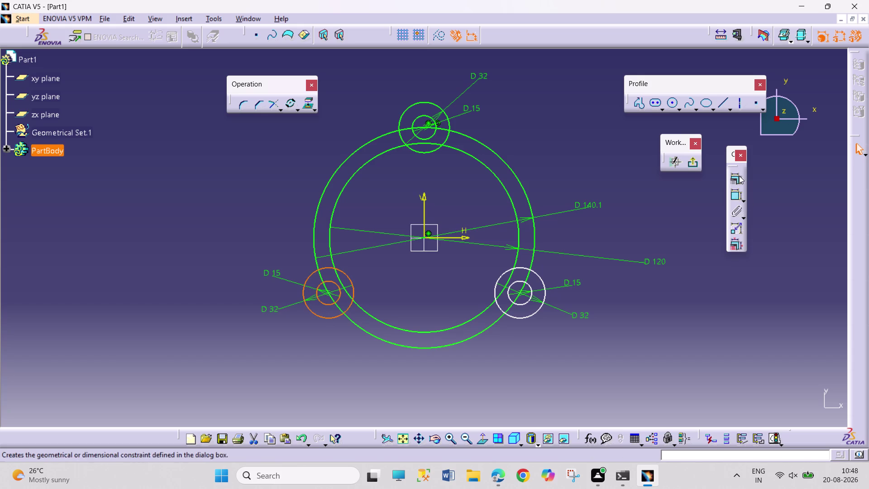
click(739, 175)
click(803, 311)
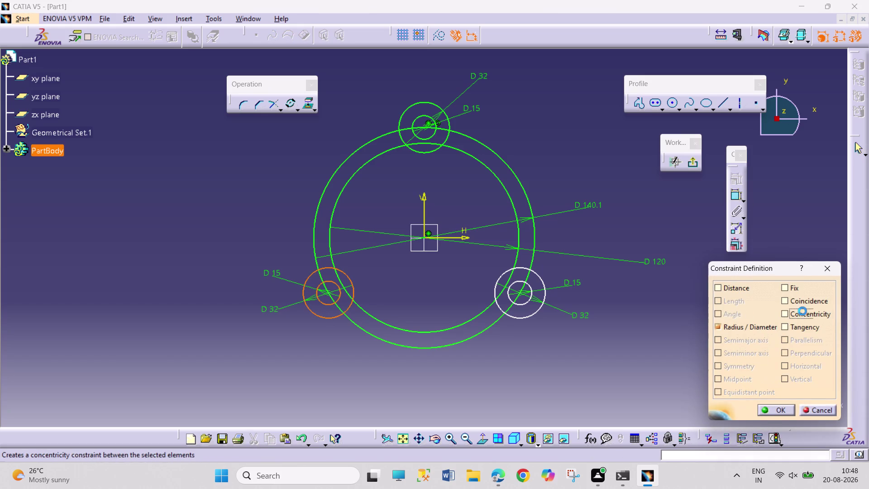
click(762, 408)
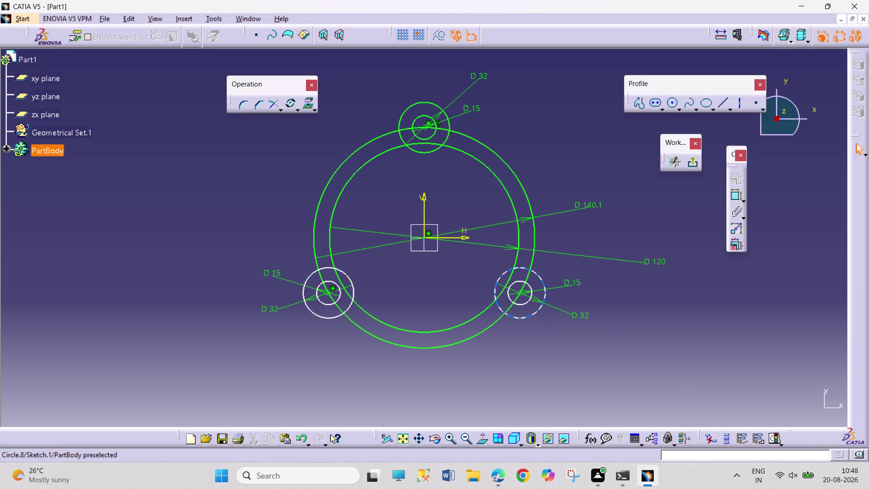
Make the lower-right D 15 circle concentric with its D 32 circle.
click(533, 315)
click(528, 300)
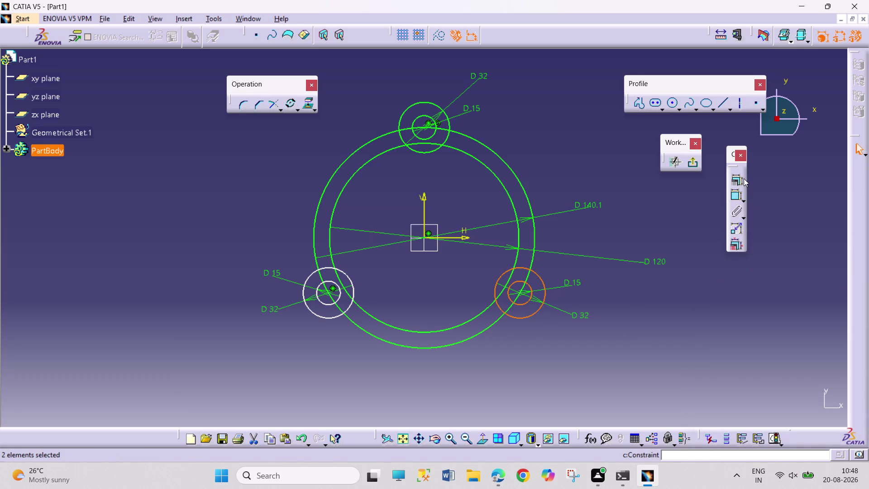
click(737, 179)
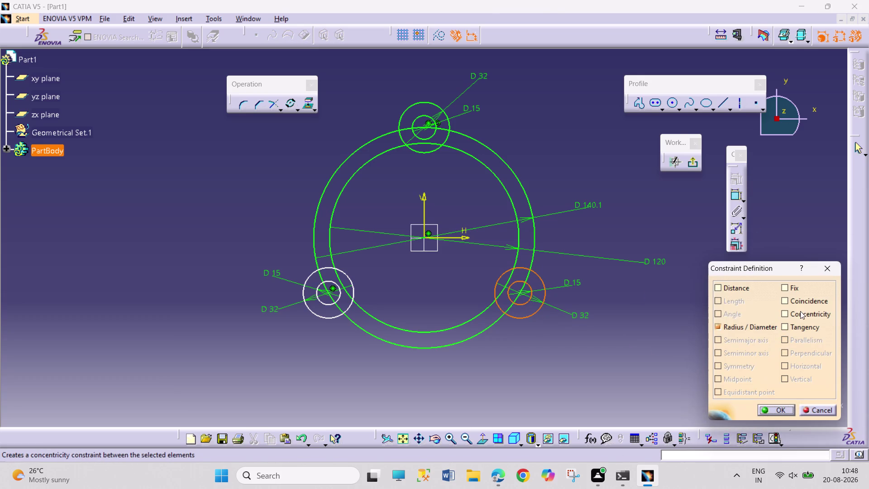
click(800, 312)
click(779, 409)
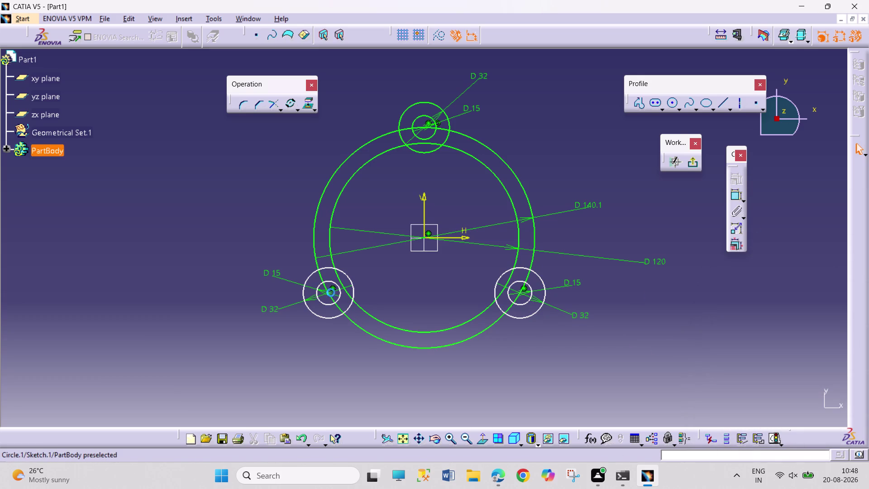
Select the D 140.1 circle together with the left hole centre.
click(329, 292)
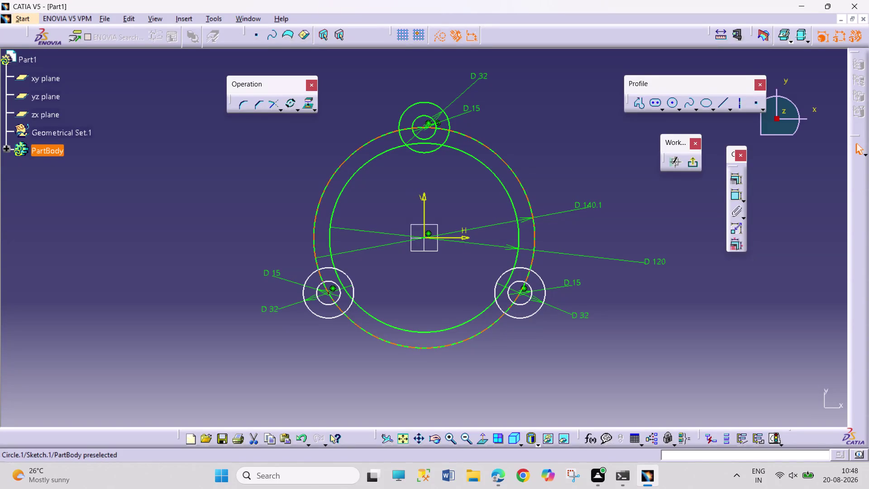
click(353, 327)
click(367, 327)
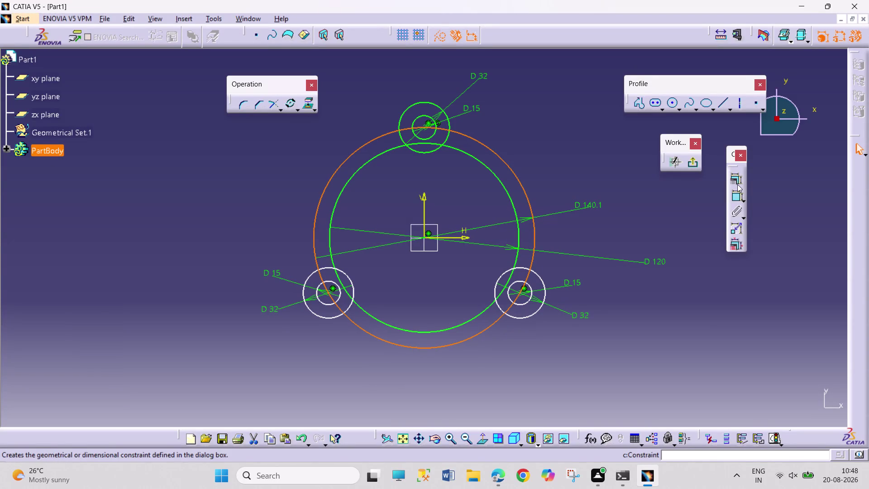
Make the left and right hole centres coincident with the D 140.1 circle.
click(737, 184)
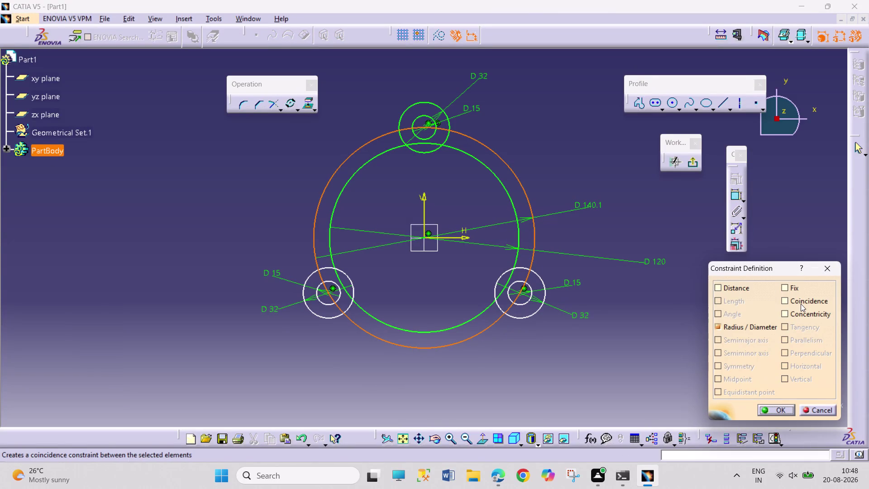
click(802, 301)
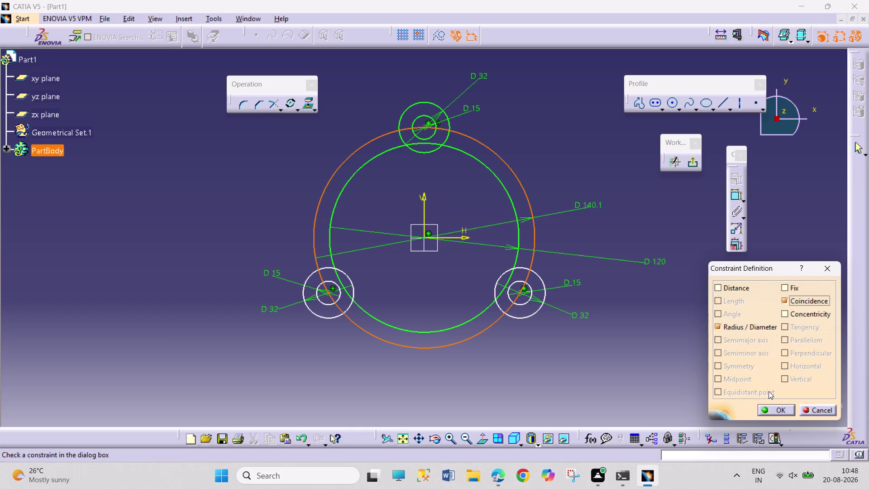
click(773, 413)
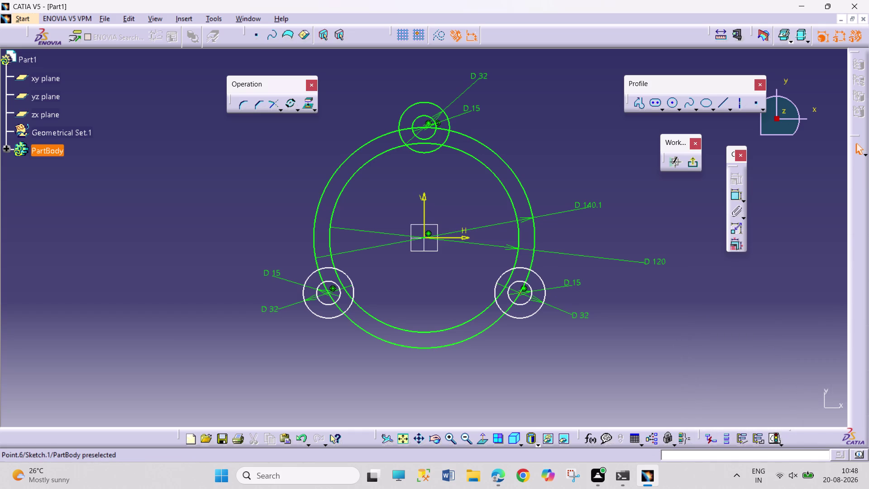
click(519, 293)
click(499, 320)
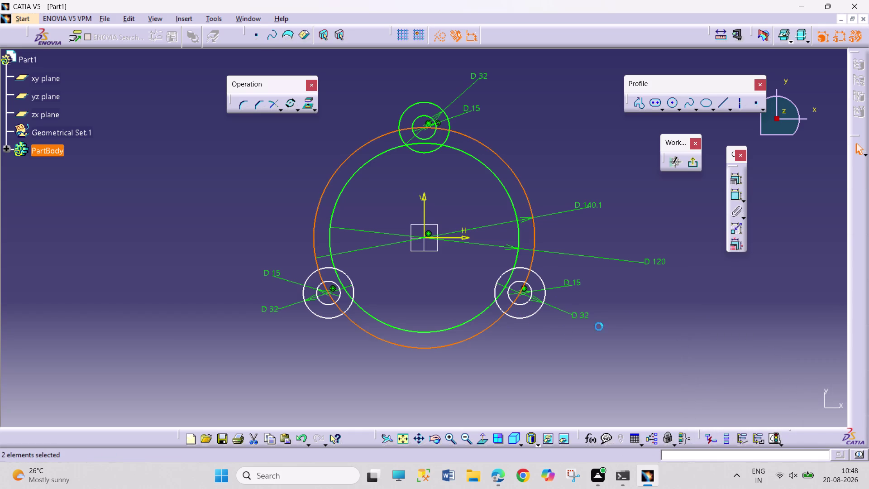
click(736, 179)
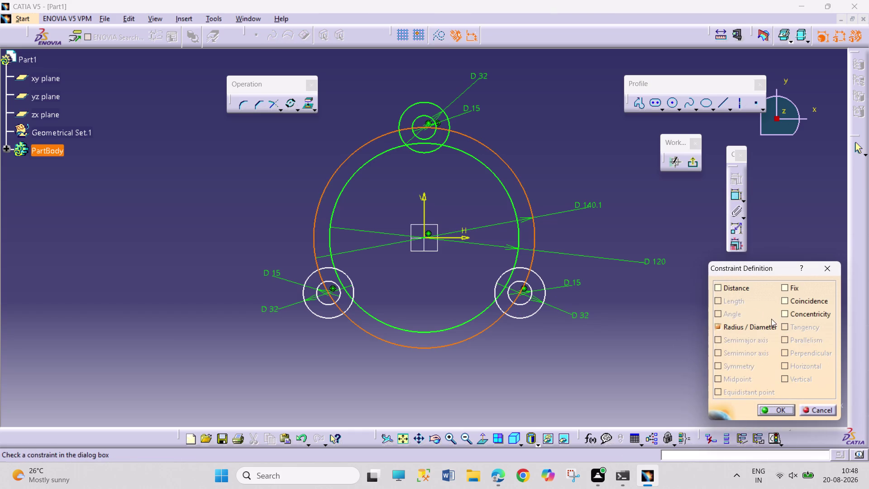
click(792, 302)
click(766, 407)
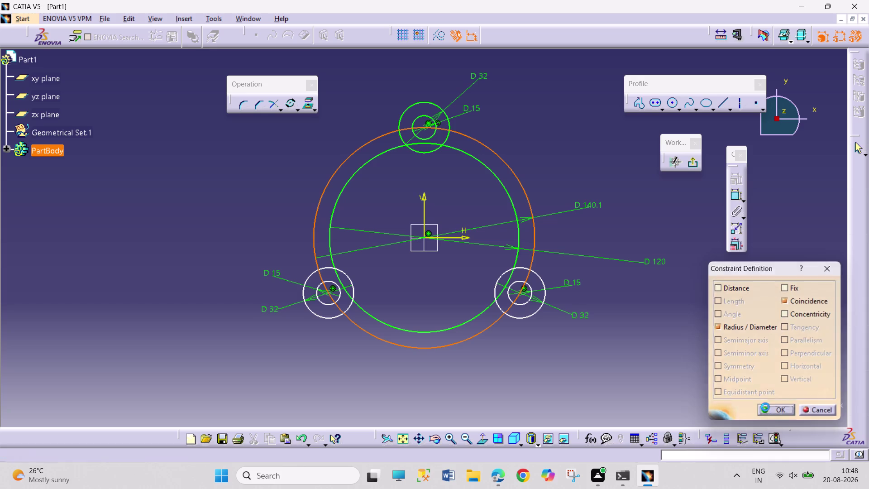
Start a distance dimension between the left and right hole centres.
click(736, 198)
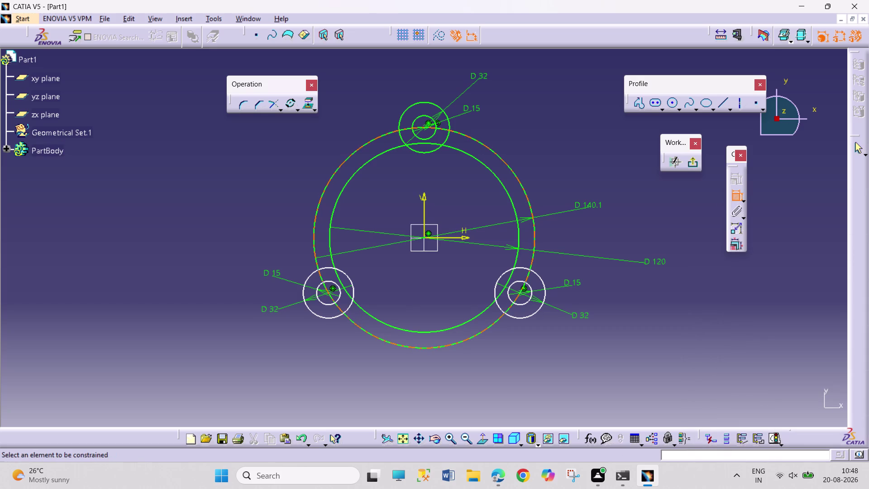
click(328, 293)
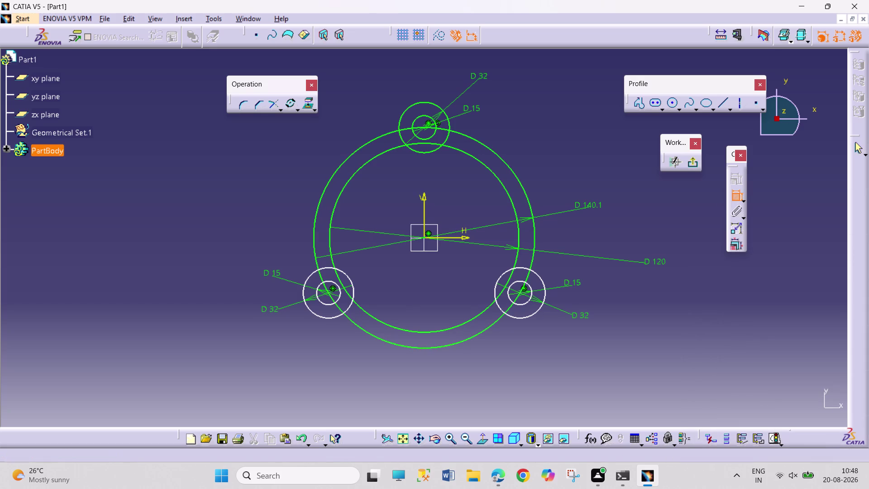
click(519, 294)
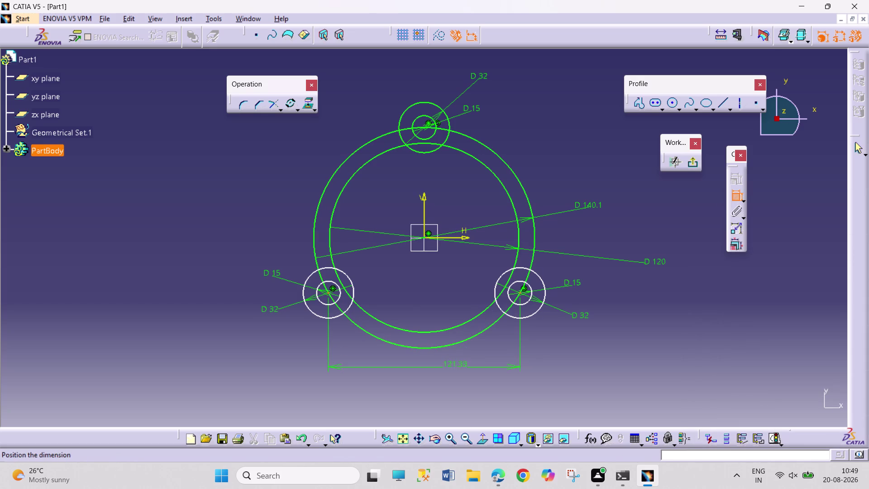
Place 121.33 hole-spacing dimensions below the lower holes and beside the top hole.
click(454, 370)
click(734, 197)
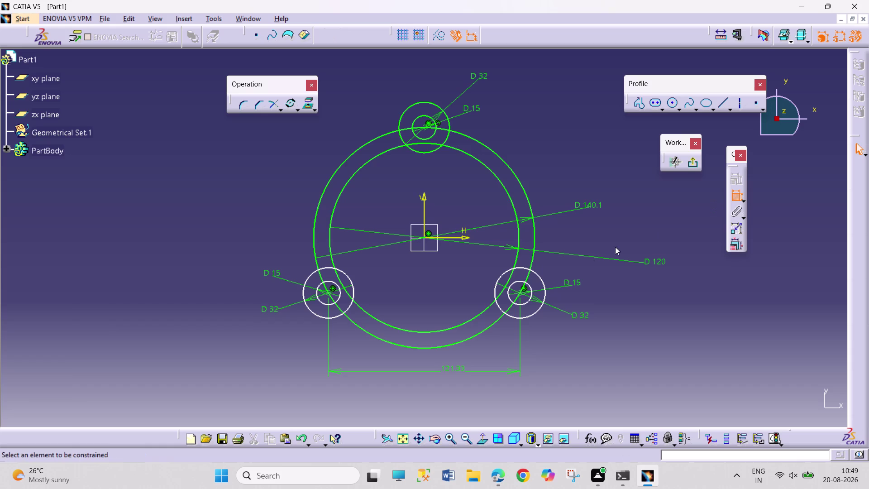
click(521, 292)
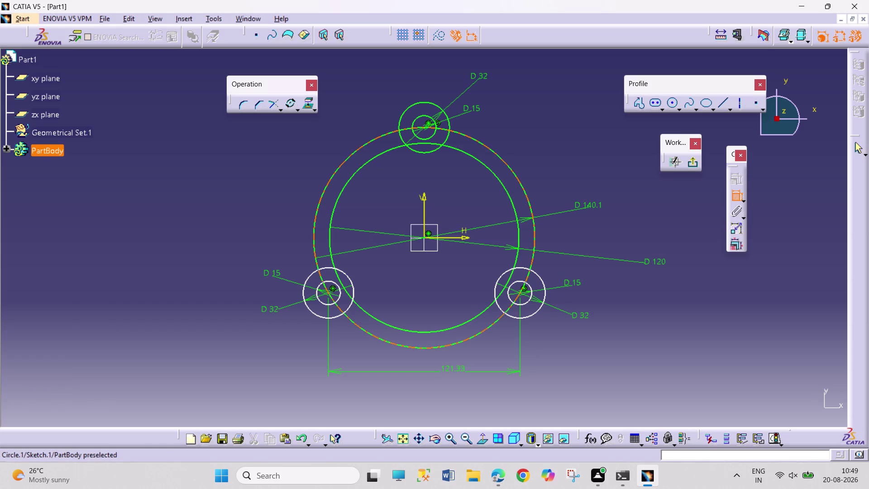
click(426, 129)
click(611, 140)
click(656, 349)
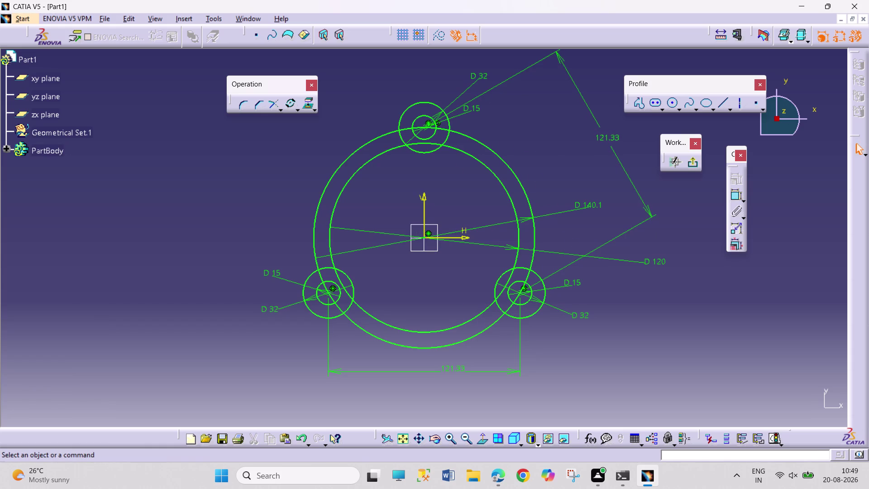
Convert the D 140.1 circle into dashed construction geometry.
click(475, 336)
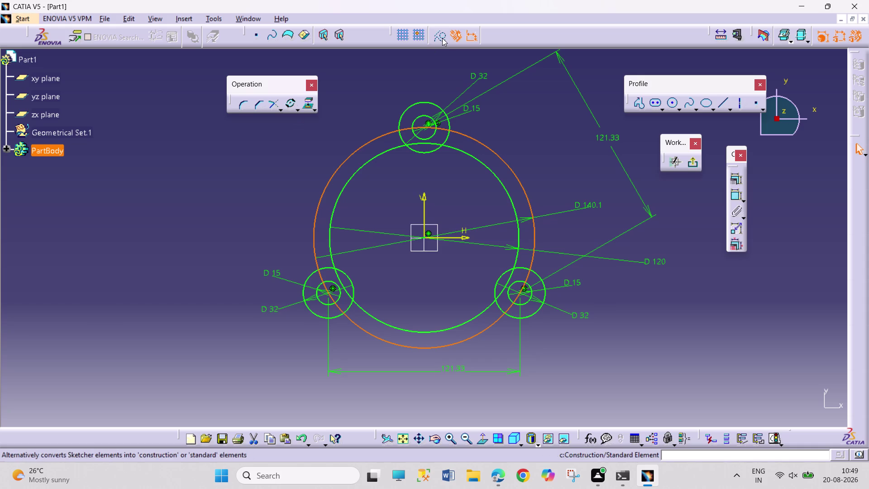
click(442, 38)
click(687, 342)
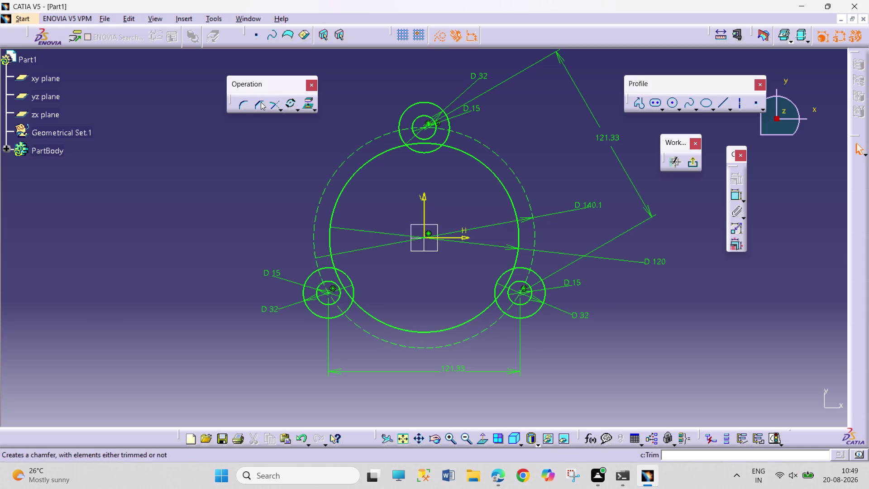
click(244, 102)
Create a corner between the large circle and the bottom-left boss circle.
click(326, 267)
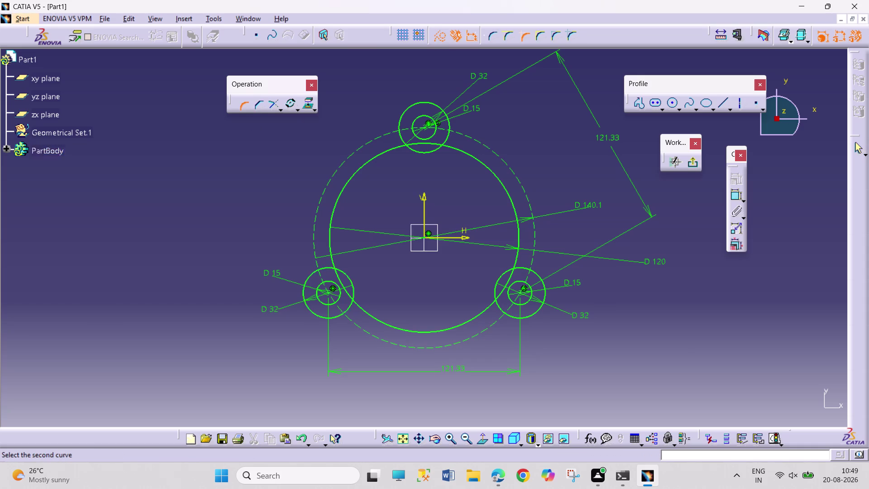
click(333, 256)
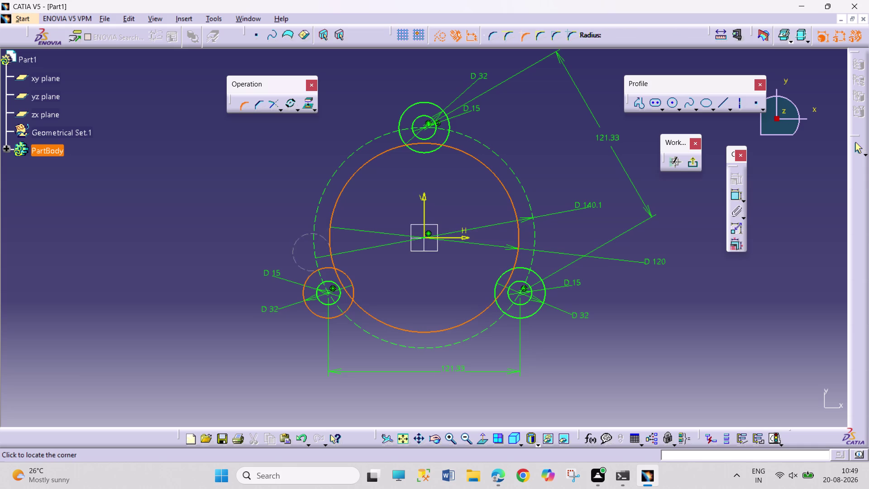
click(433, 35)
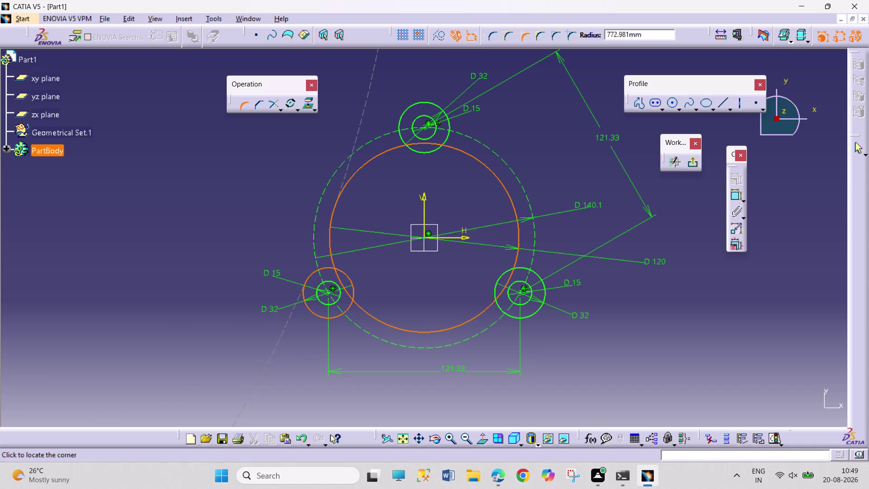
click(240, 103)
click(241, 103)
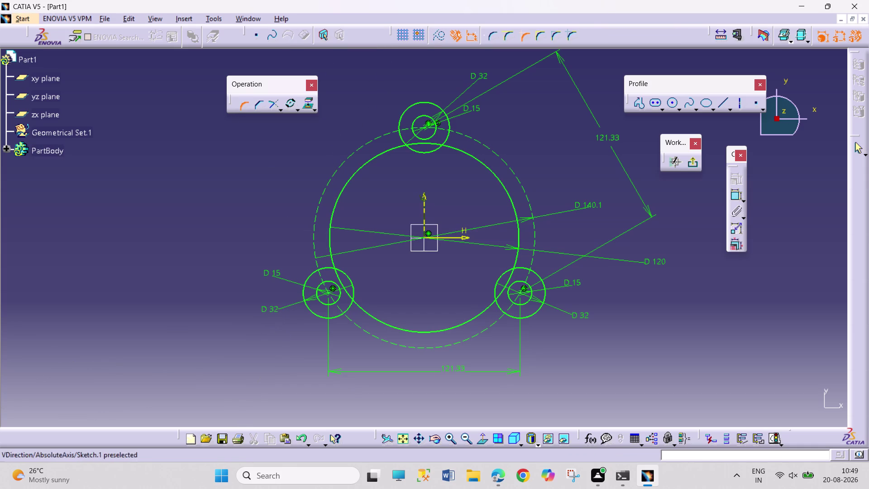
click(325, 268)
click(330, 251)
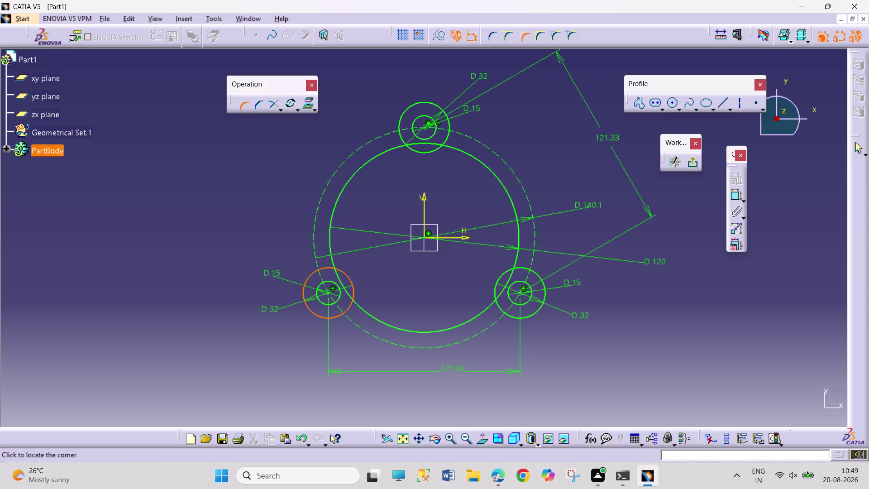
click(328, 256)
Set the new corner's radius to 20 mm.
double_click(321, 253)
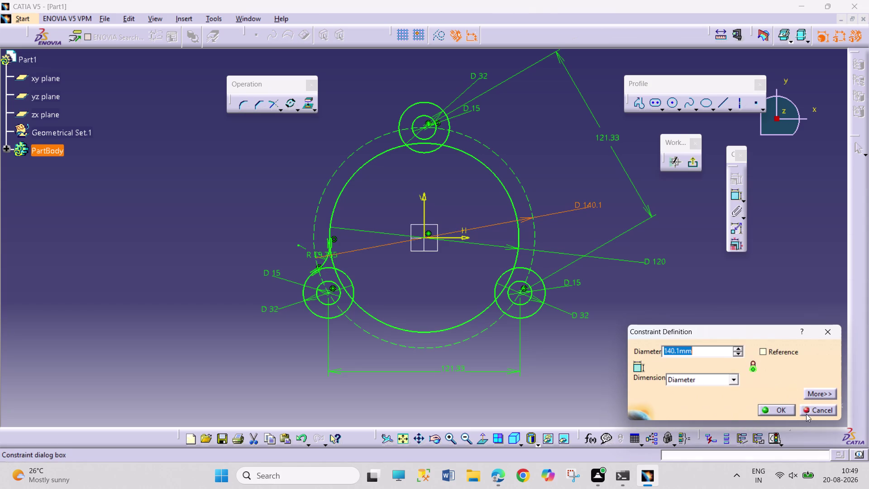
click(807, 414)
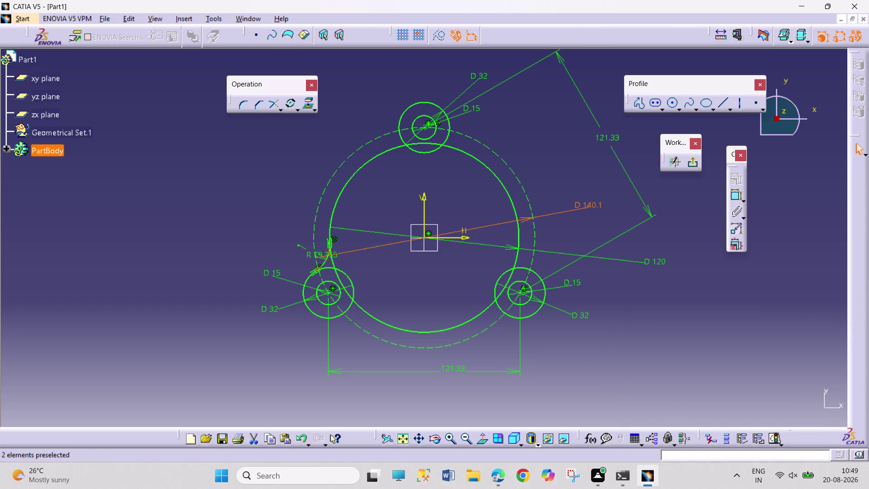
double_click(310, 256)
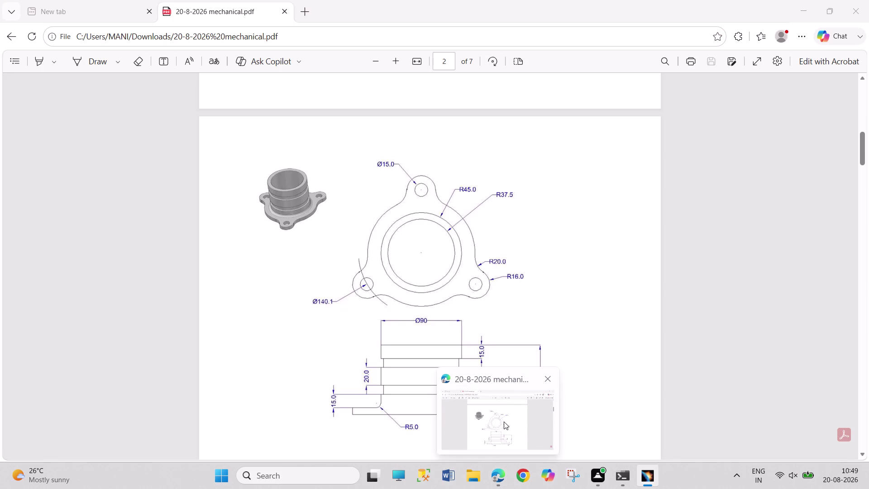
text(20)
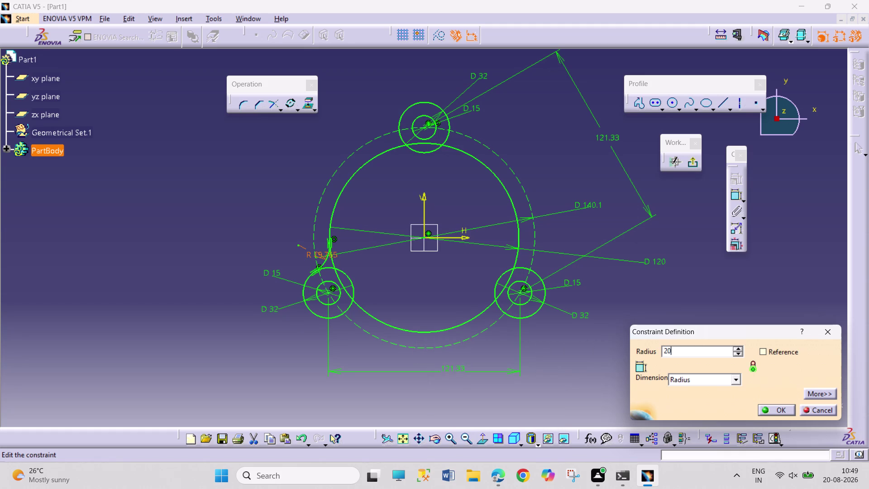
key(Return)
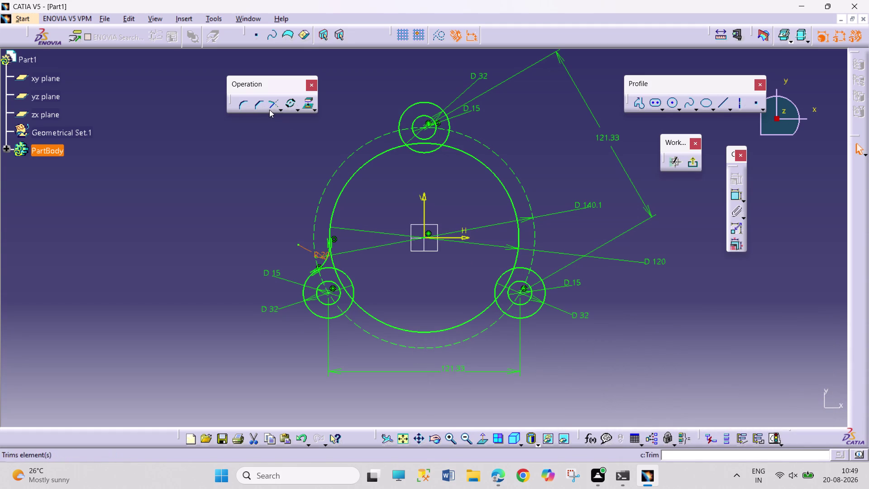
Add a corner between the large circle and the lower side of the bottom-left boss.
click(237, 102)
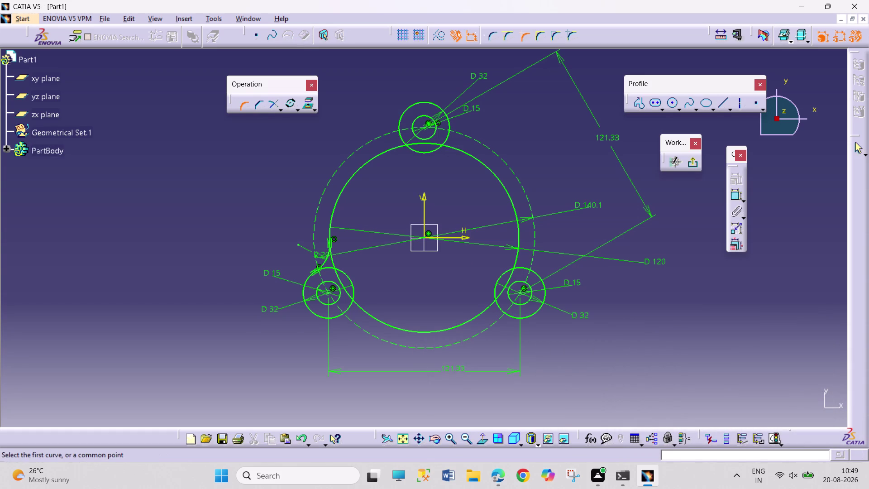
click(347, 308)
click(365, 313)
click(365, 314)
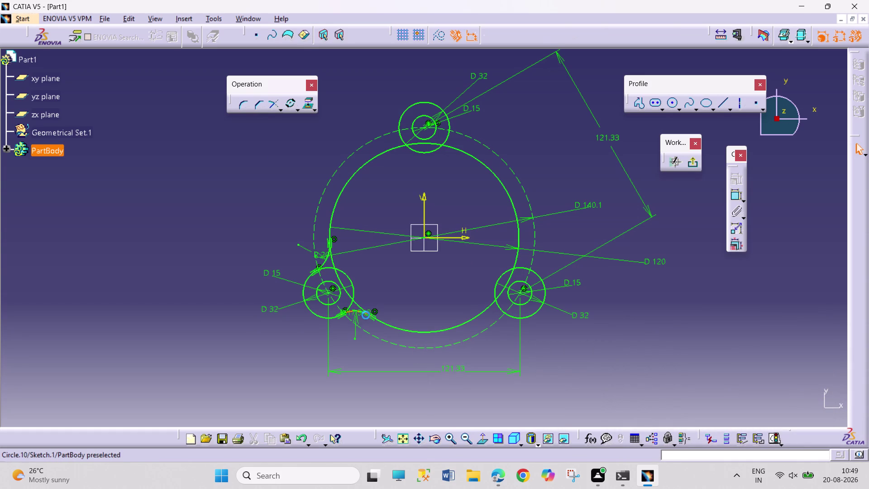
Set the lower-side corner's radius to 20 mm.
double_click(353, 314)
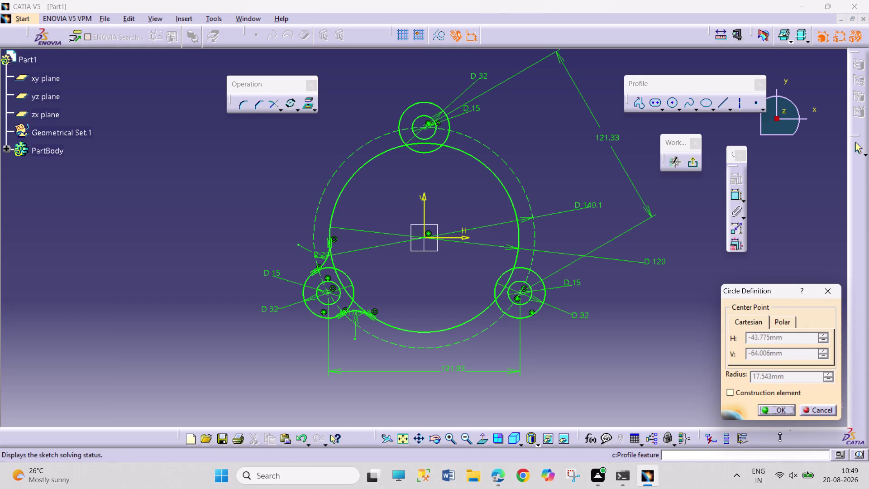
click(769, 405)
drag(356, 322, 359, 326)
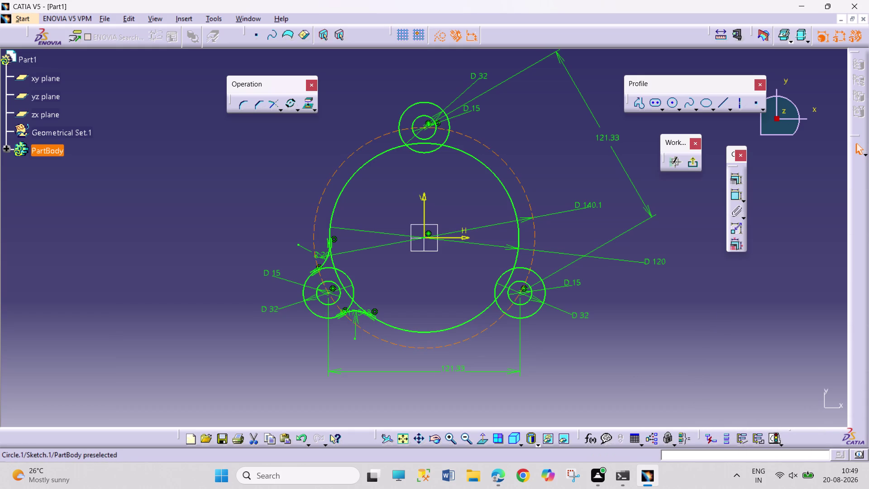
drag(359, 326, 359, 335)
drag(354, 318, 372, 349)
double_click(360, 321)
text(20)
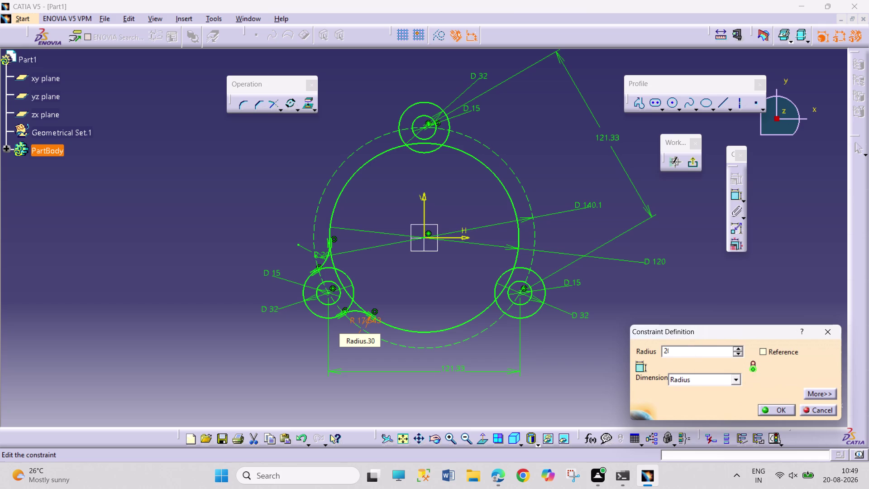
key(Return)
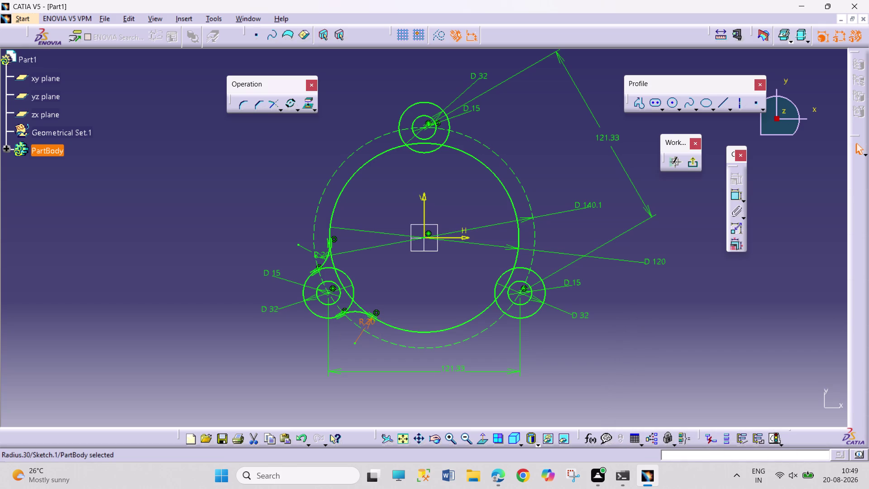
click(245, 102)
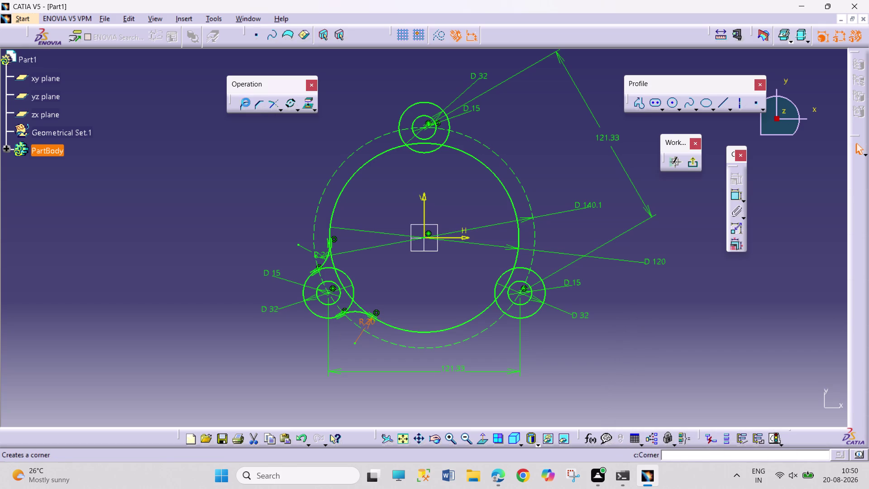
Add a 20 mm corner on the left side of the top boss.
click(395, 146)
click(401, 133)
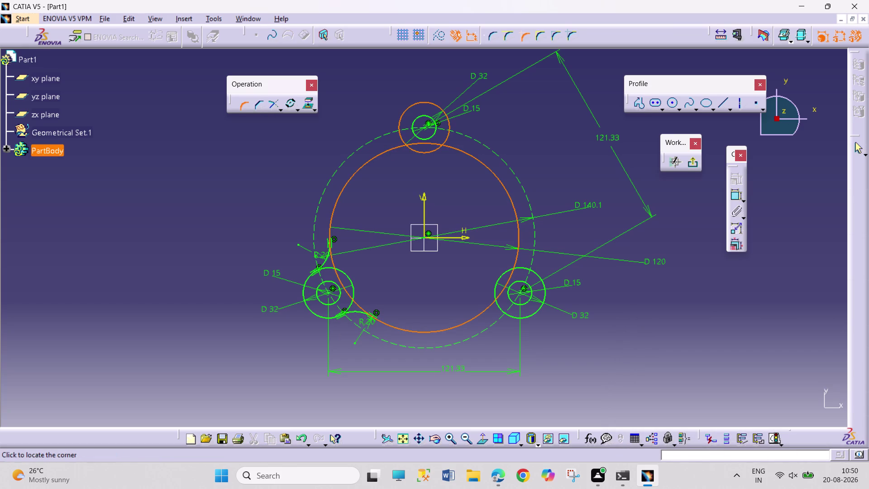
click(397, 139)
double_click(386, 136)
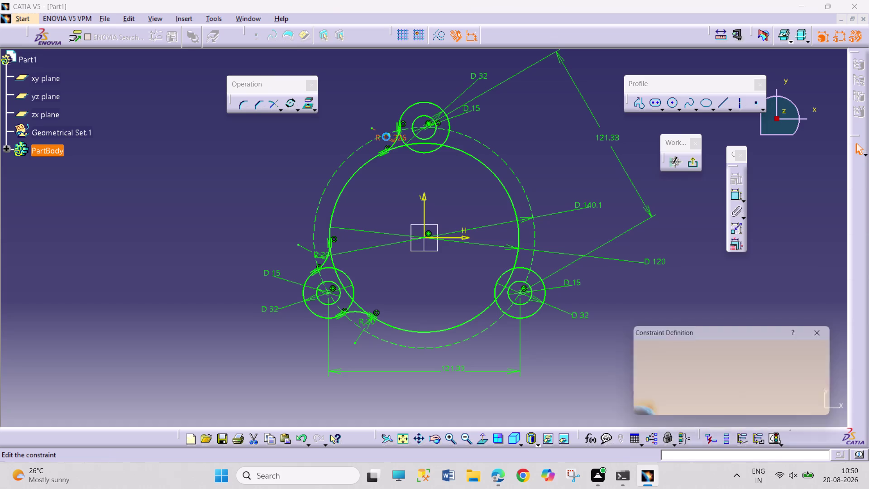
text(20)
key(Return)
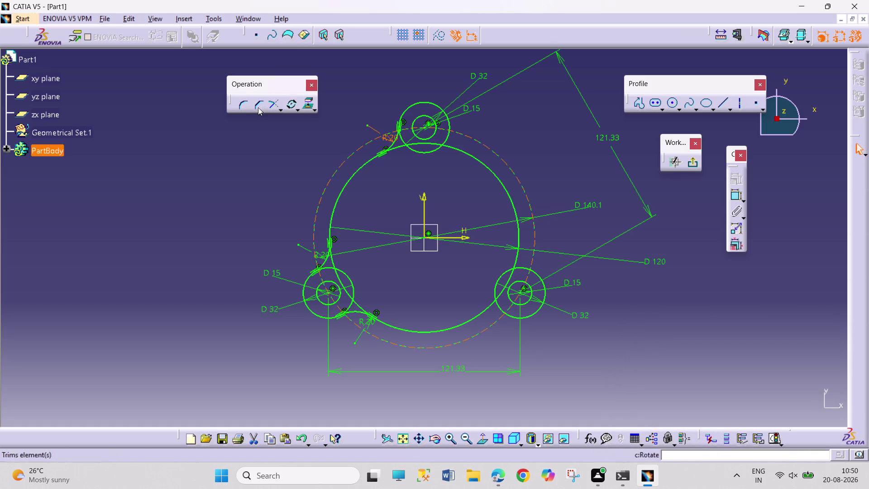
Add a 20 mm corner on the right side of the top boss.
click(242, 105)
click(469, 152)
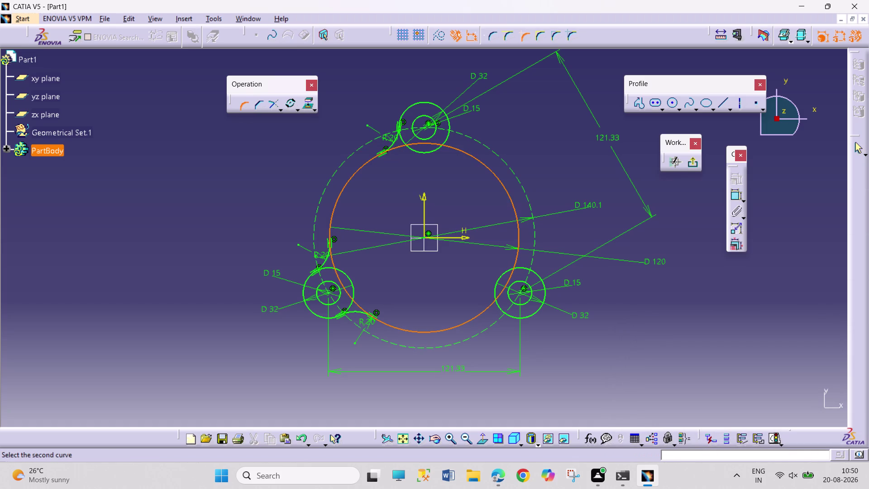
click(449, 134)
click(455, 141)
double_click(465, 138)
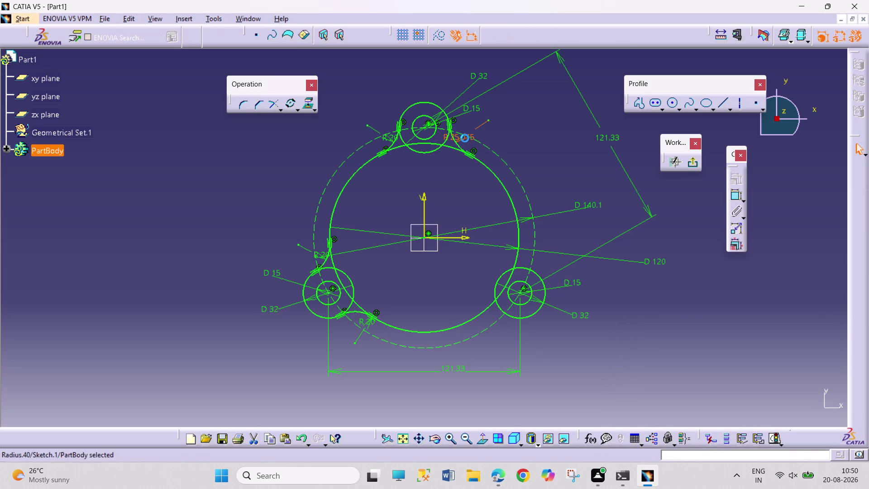
text(20)
key(Return)
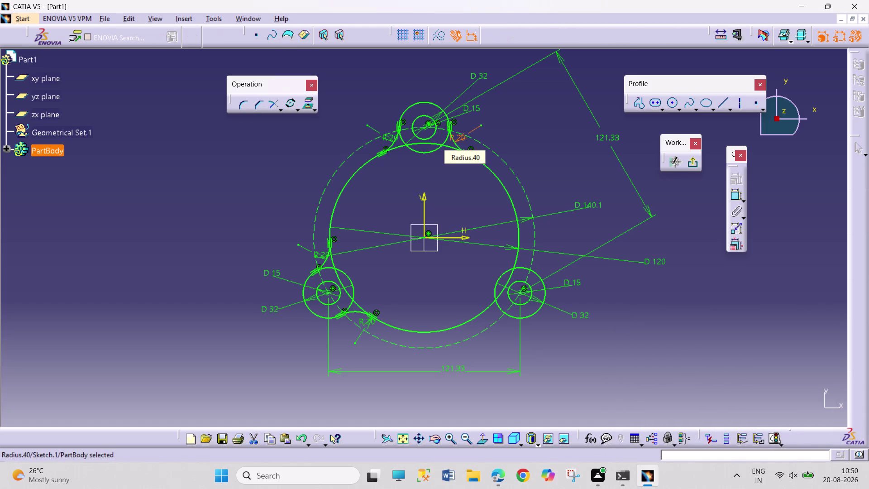
Add a 20 mm corner on the left side of the bottom-right boss.
click(243, 109)
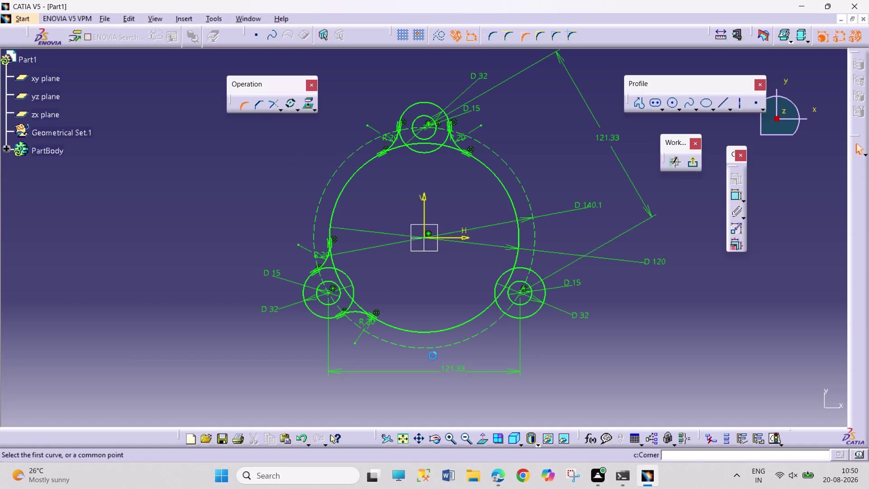
click(485, 308)
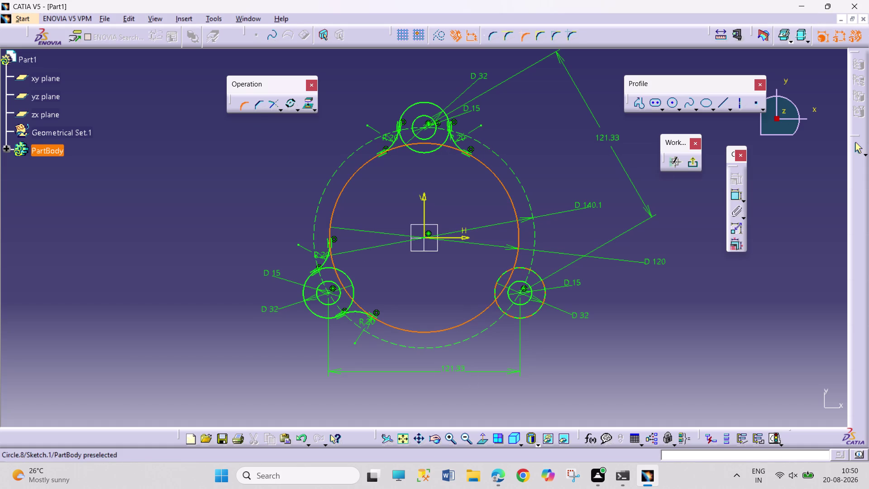
click(502, 310)
click(500, 313)
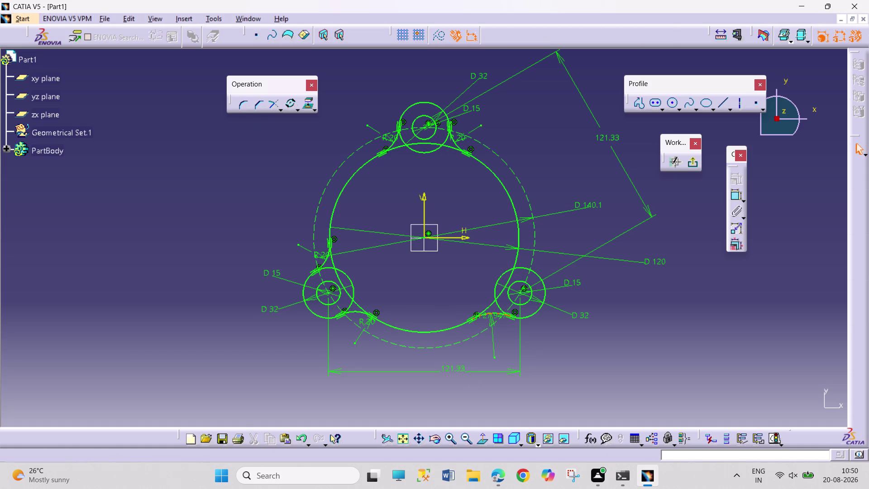
double_click(496, 317)
text(20)
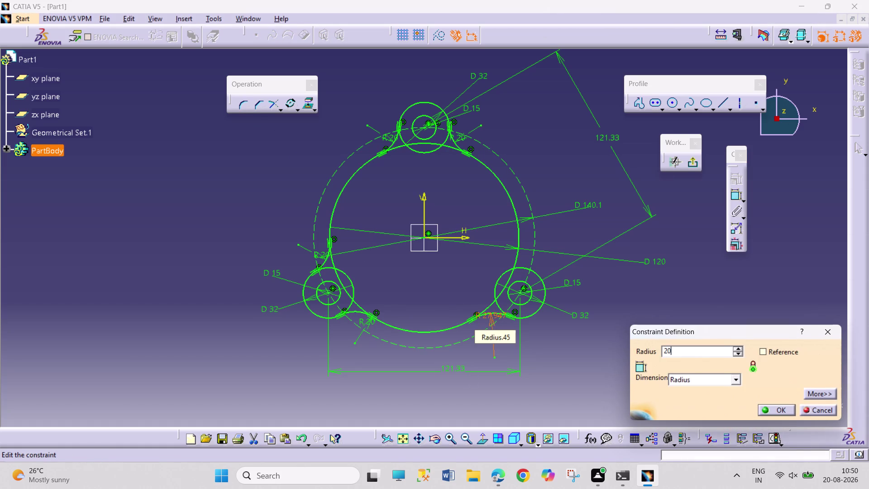
key(Return)
Add a corner at the right lobe, making the outer circle construction, and edit its radius.
click(237, 106)
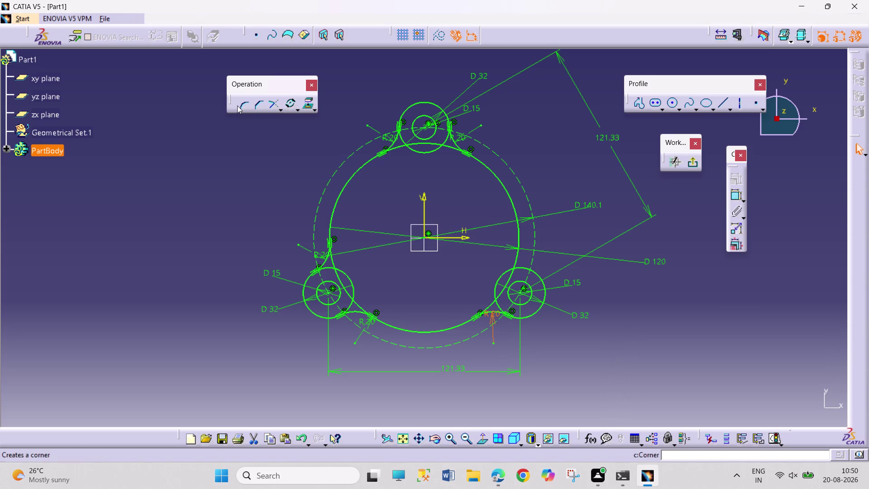
click(527, 267)
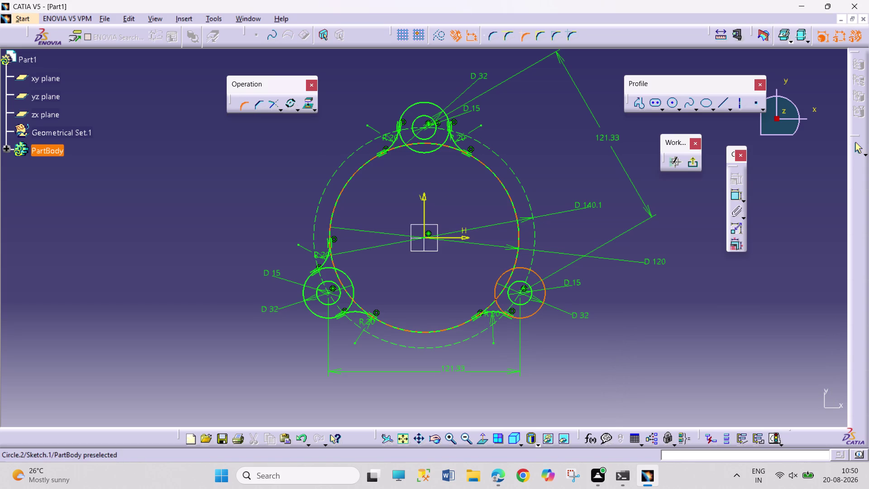
click(518, 255)
click(521, 261)
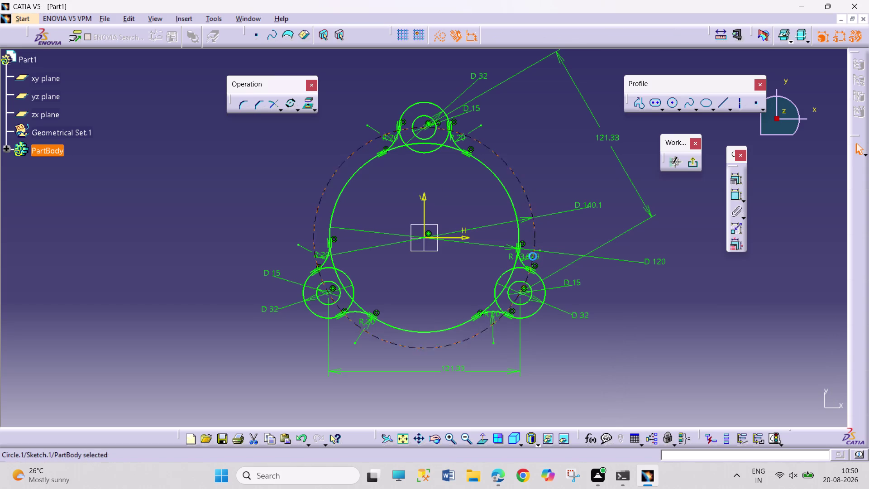
drag(816, 404, 817, 411)
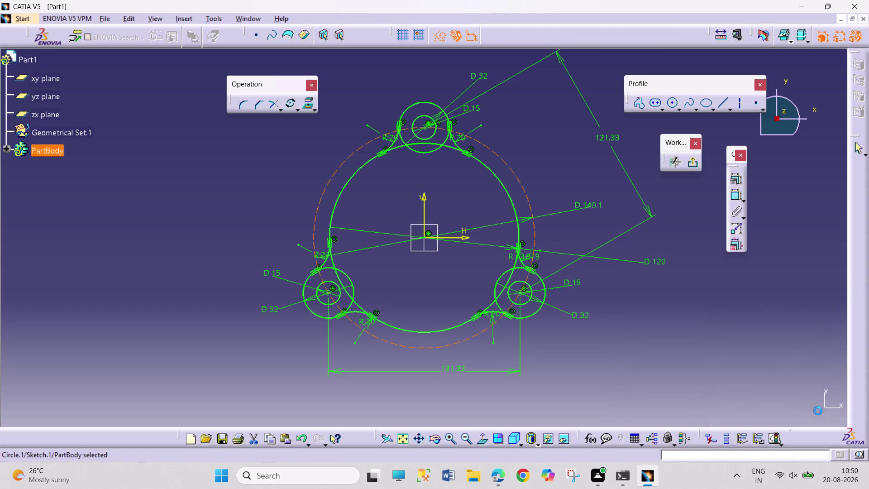
double_click(529, 257)
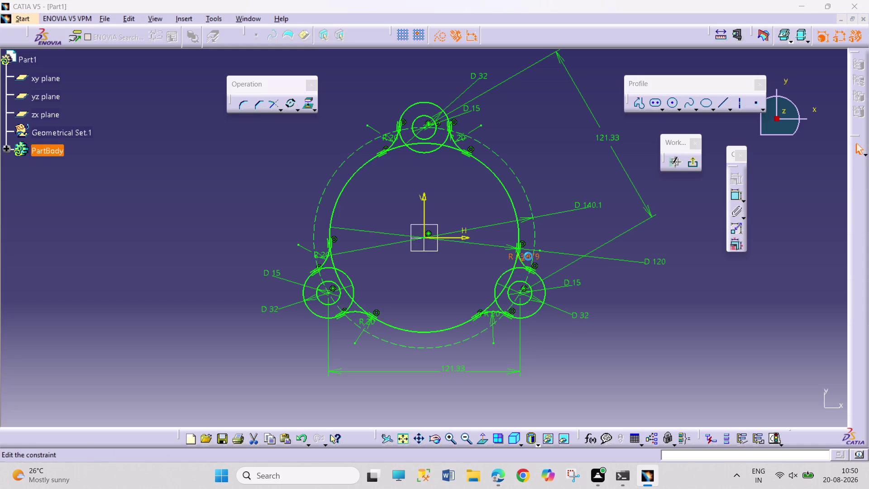
Set the right-lobe corner radius to 20 mm and clear the selection.
text(20)
key(Return)
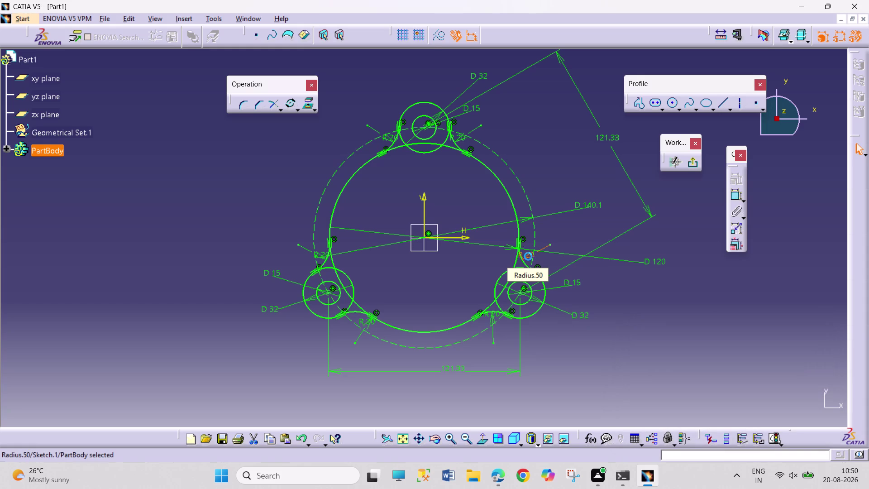
click(725, 313)
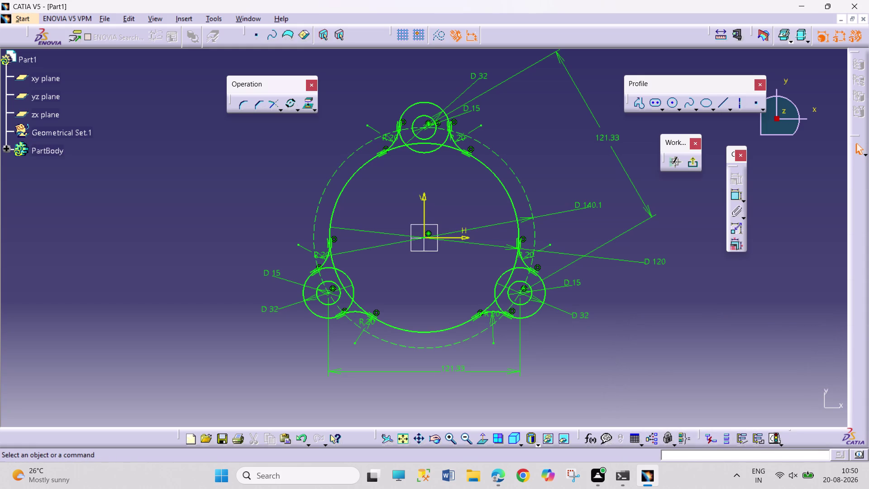
Quick-trim the overlapping central circle arcs around the top lobe.
click(281, 106)
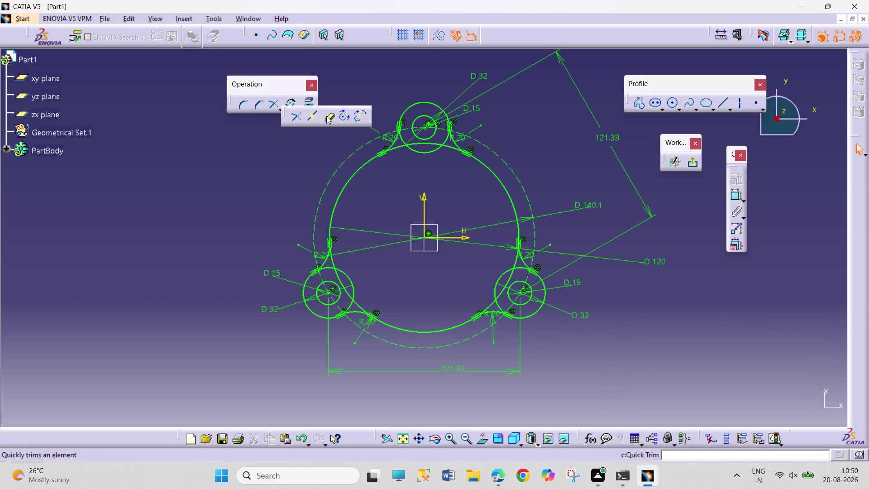
double_click(326, 116)
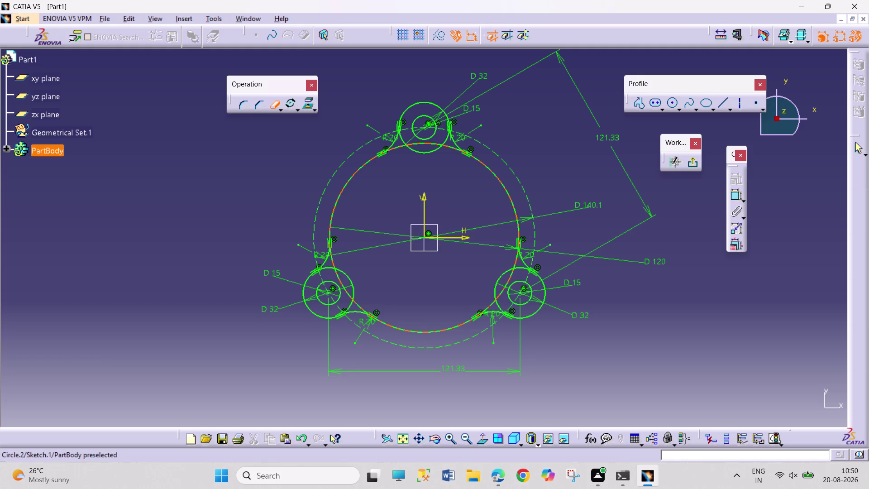
click(397, 147)
click(428, 144)
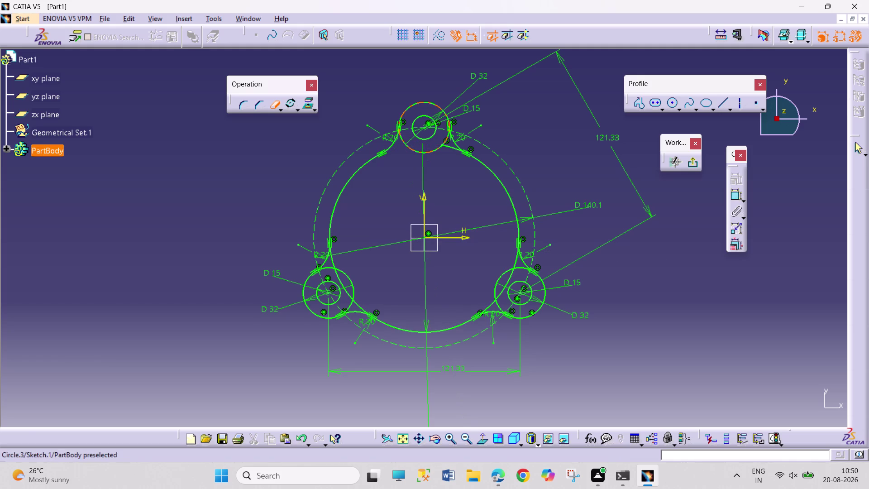
click(428, 152)
click(446, 146)
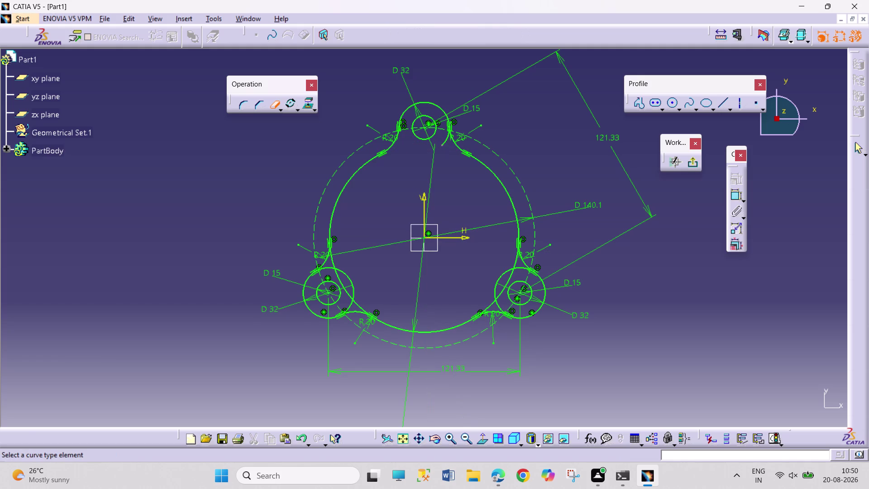
click(444, 141)
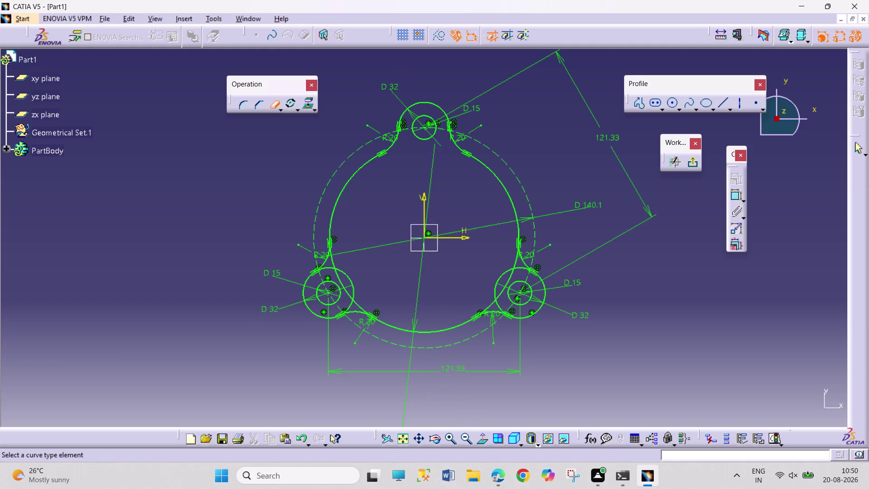
Trim the unwanted arc segments near the lower lobes.
middle_drag(442, 163, 441, 145)
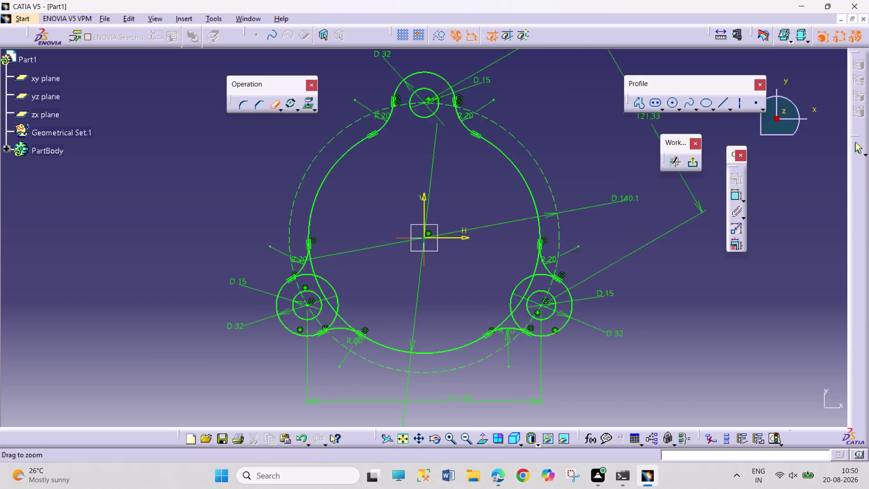
middle_drag(441, 144, 441, 96)
middle_drag(448, 114, 453, 296)
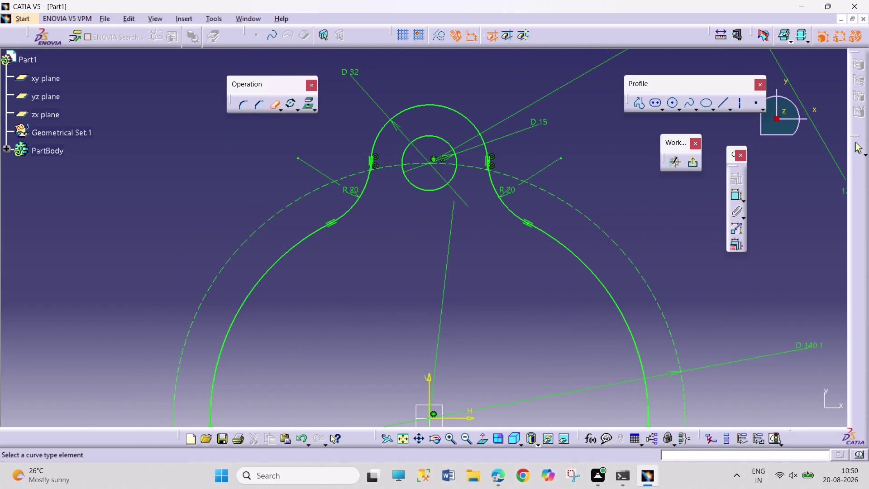
middle_drag(375, 328, 401, 194)
middle_drag(393, 313, 422, 182)
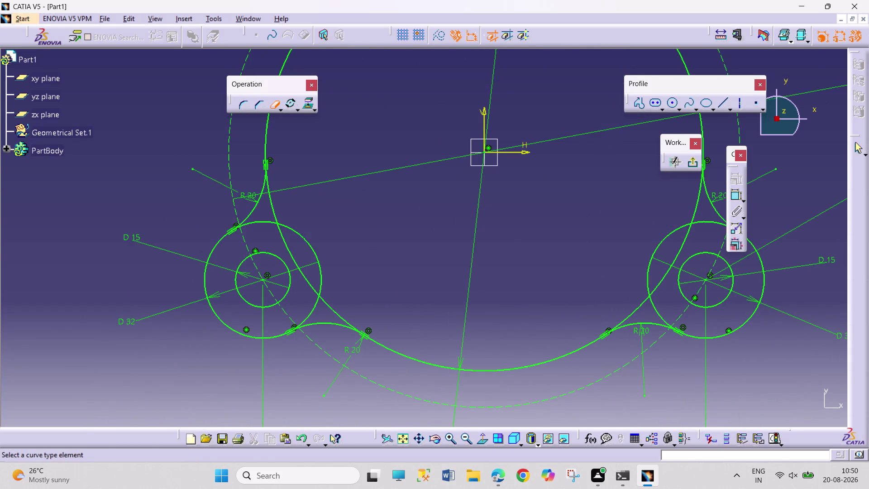
click(272, 204)
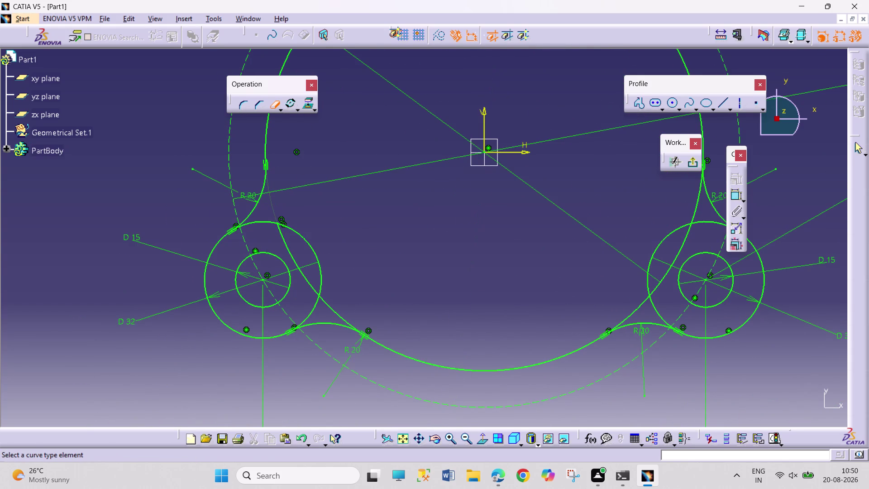
click(268, 221)
click(303, 237)
click(296, 266)
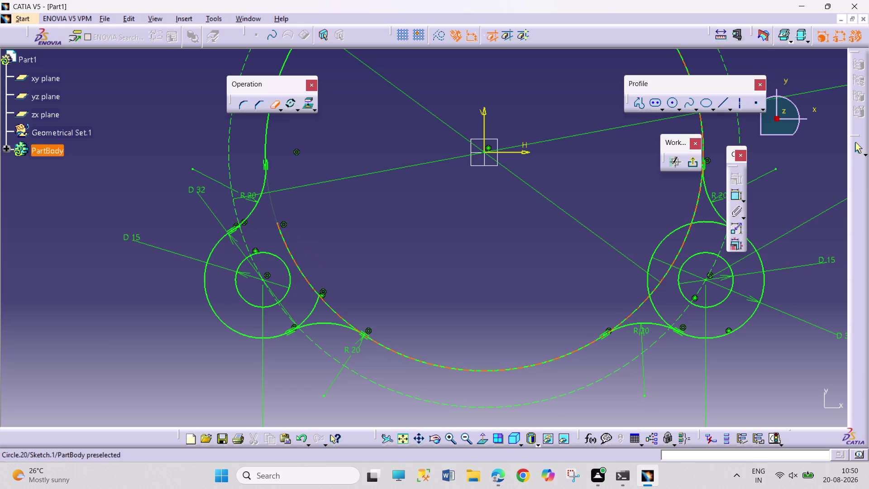
Trim the inner arcs of the left and right lobes and leftover bottom arcs.
click(314, 308)
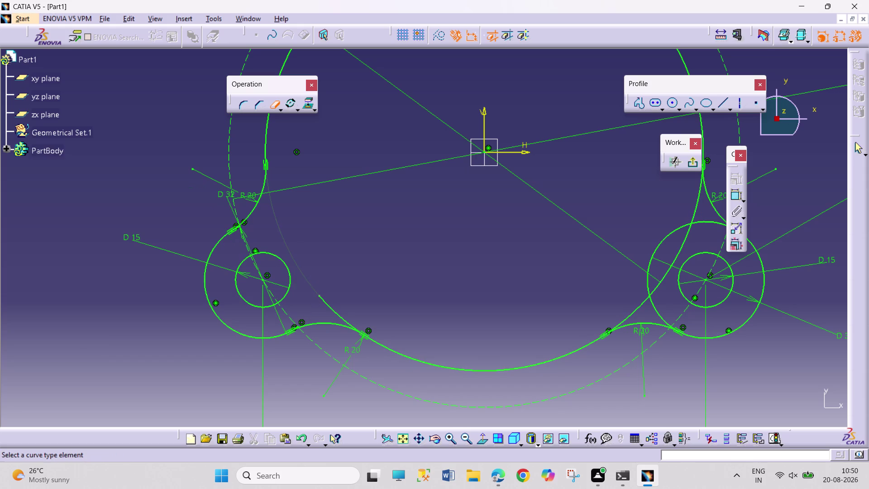
click(332, 309)
click(634, 313)
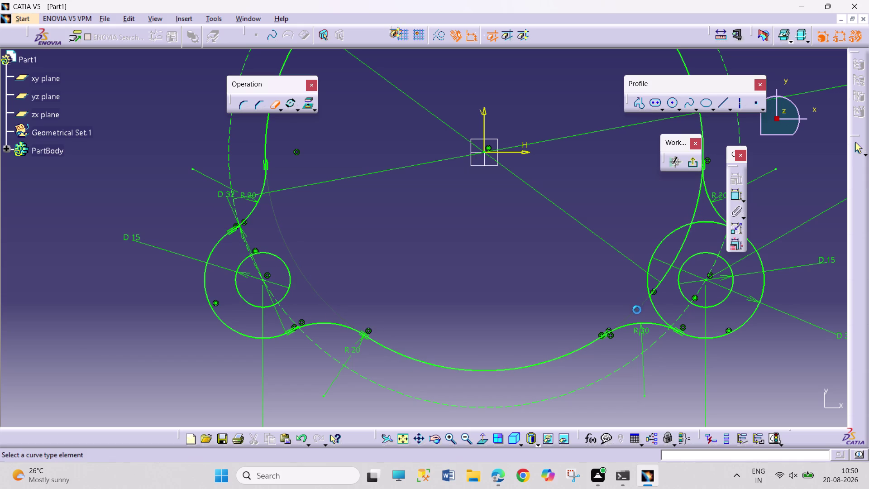
click(666, 274)
click(677, 229)
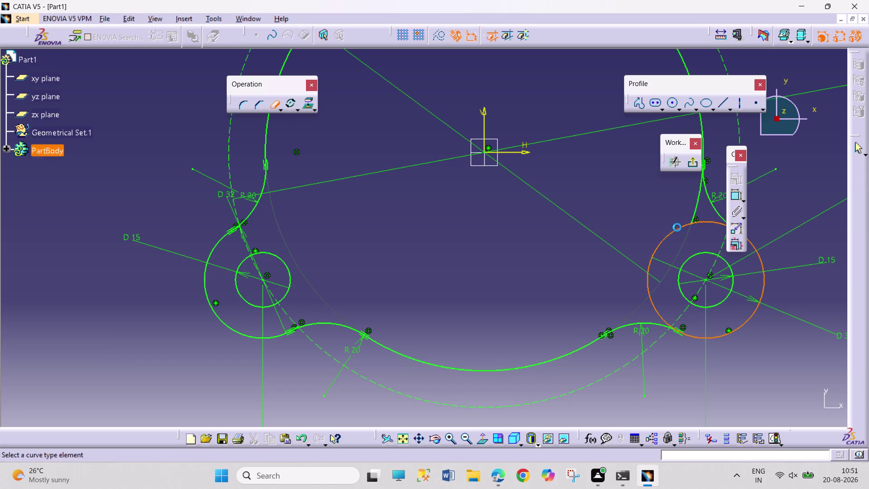
click(696, 204)
click(705, 224)
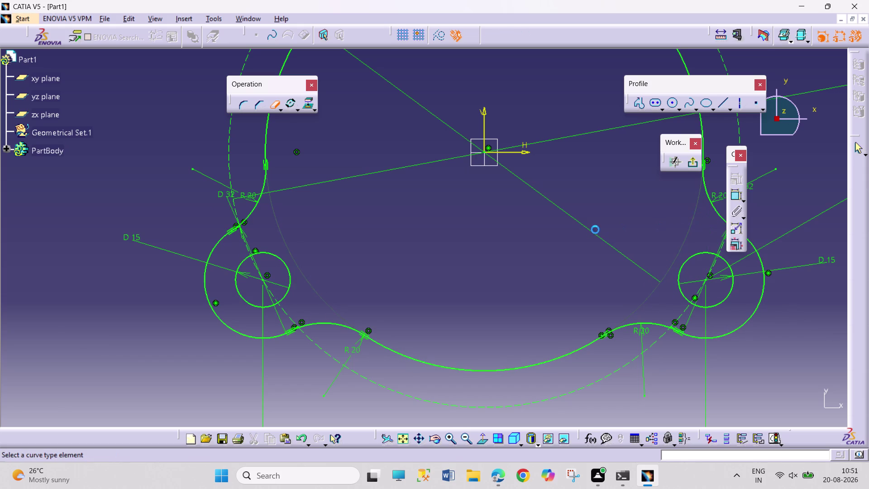
Zoom out to the whole outline, stop trimming and exit the sketch.
middle_drag(586, 231, 382, 407)
middle_drag(359, 275, 392, 311)
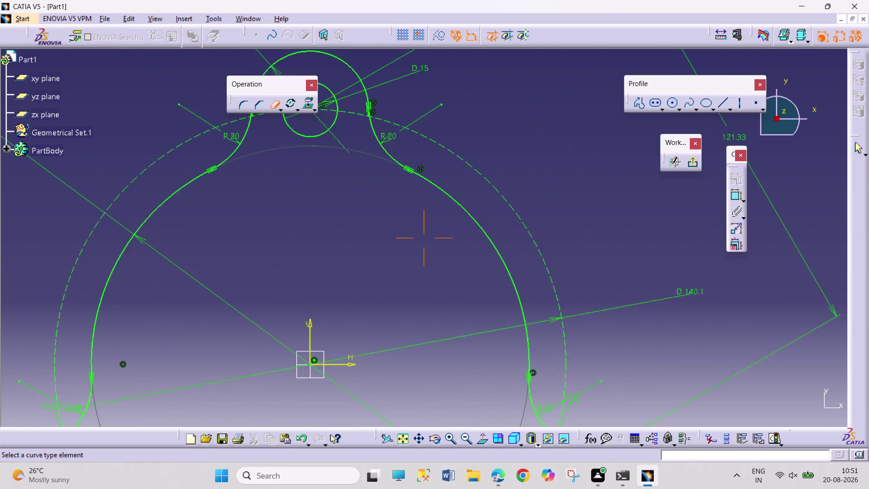
middle_drag(392, 311, 414, 309)
middle_drag(474, 233, 463, 319)
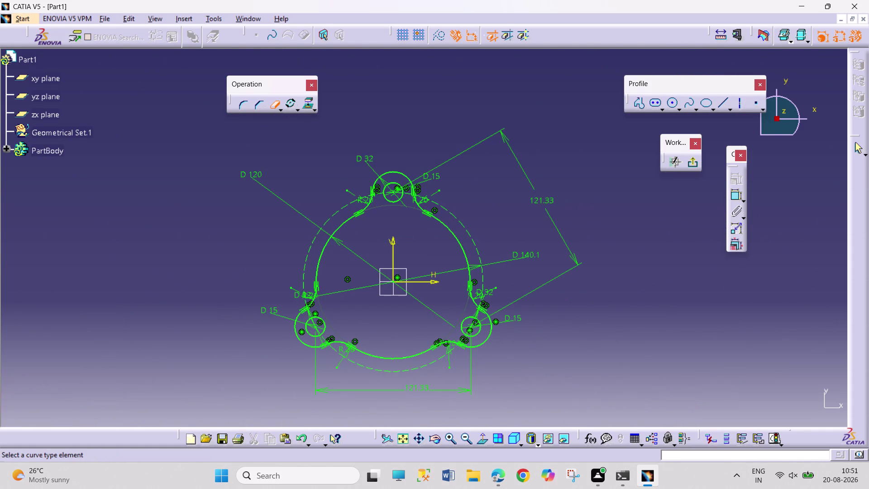
click(272, 106)
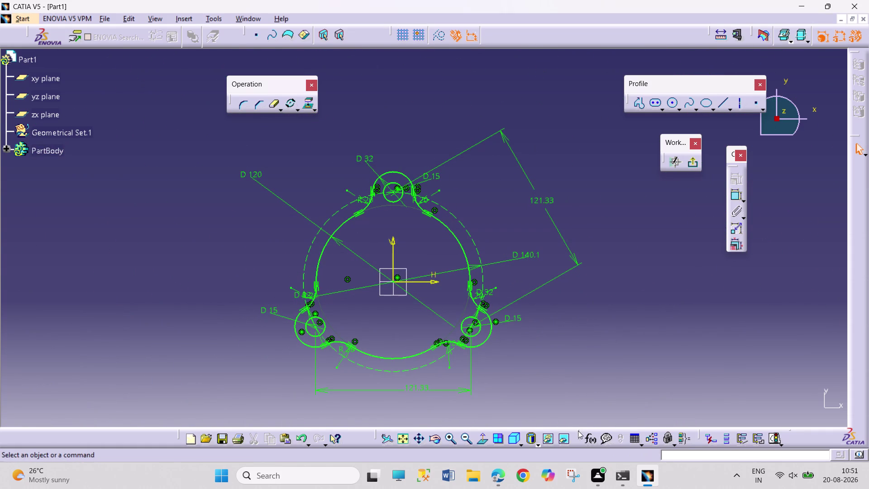
click(690, 163)
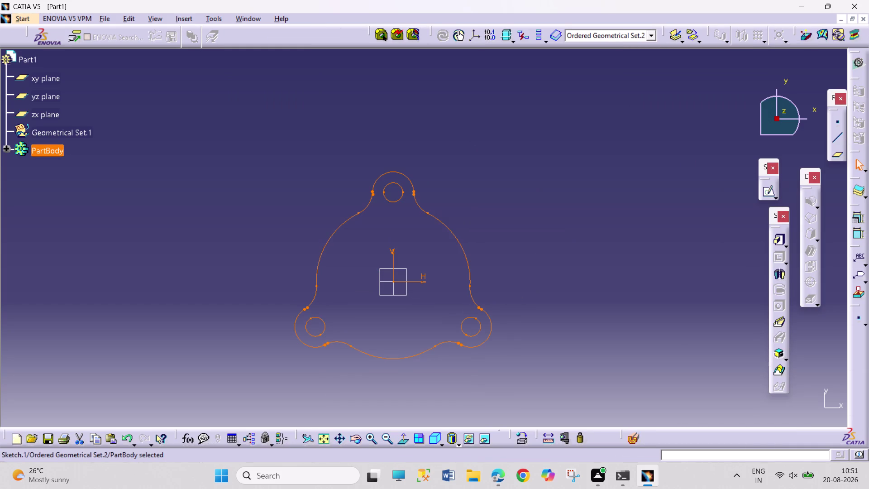
Try padding the flange sketch, decline the open-profile error, cancel, and reopen the sketch.
right_click(471, 267)
click(438, 263)
click(778, 241)
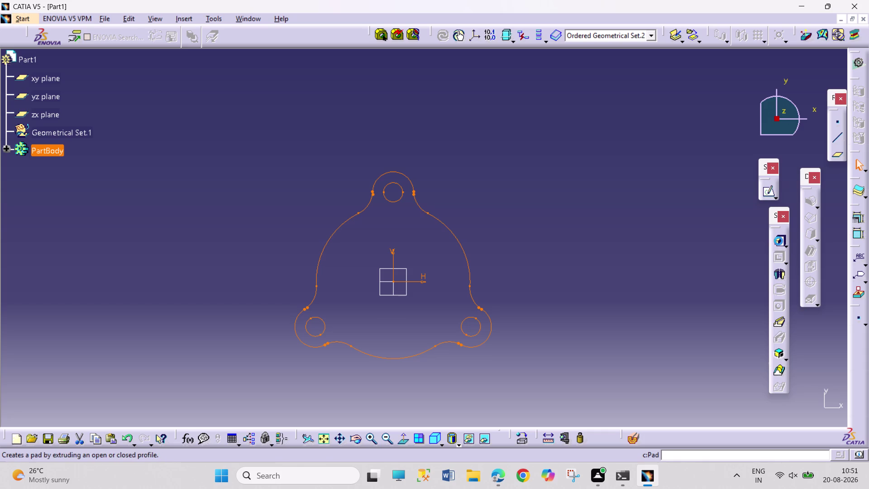
click(510, 258)
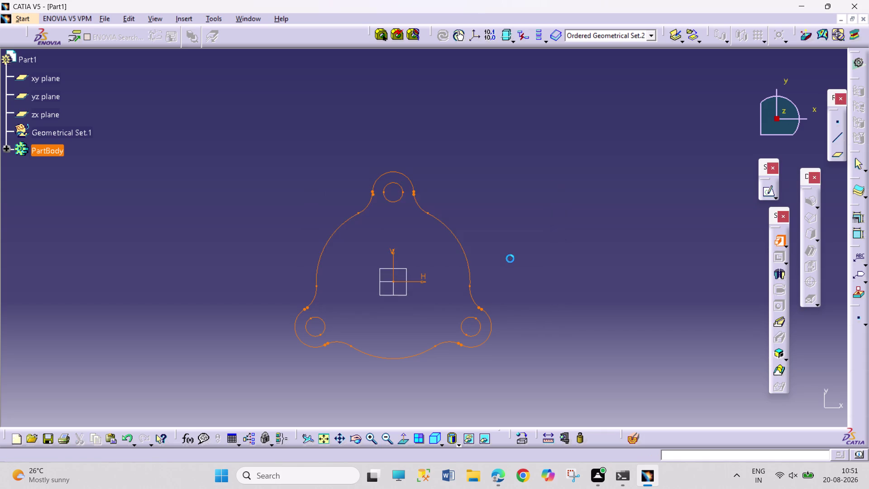
click(507, 267)
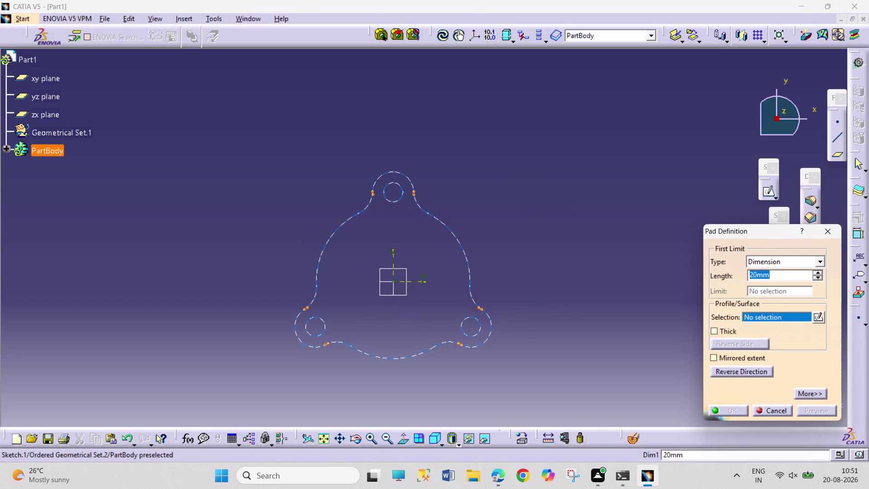
double_click(461, 344)
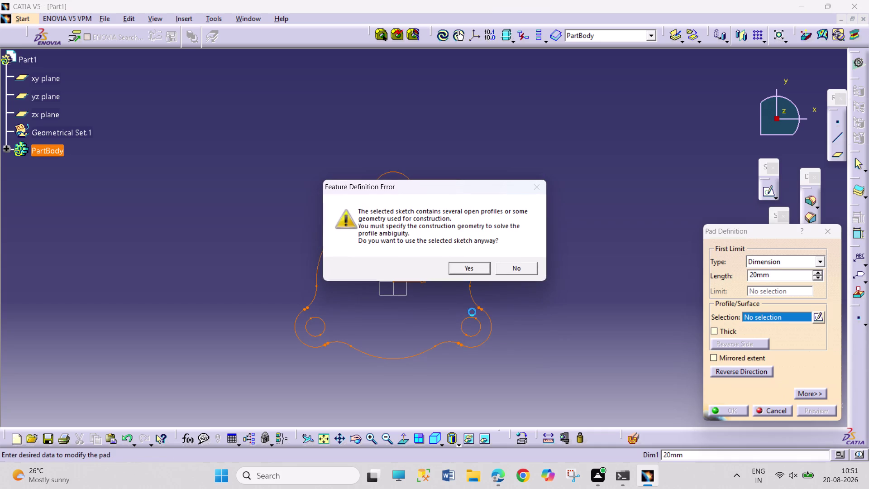
click(515, 269)
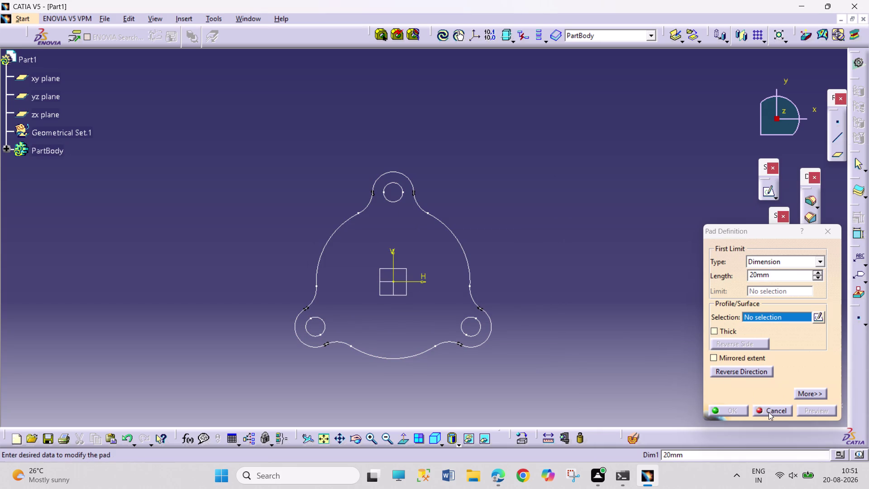
click(769, 412)
double_click(460, 243)
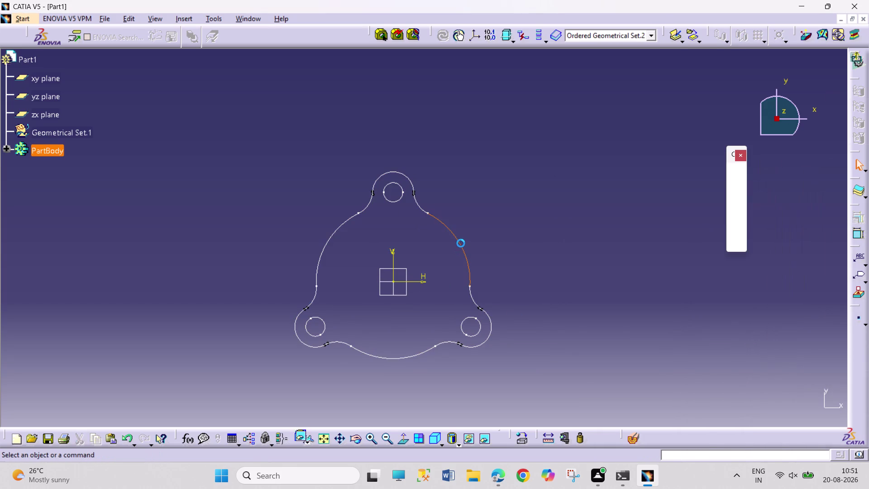
Inspect the outline for gaps and trim the leftover arc piece at the arc junction.
middle_drag(506, 377, 536, 224)
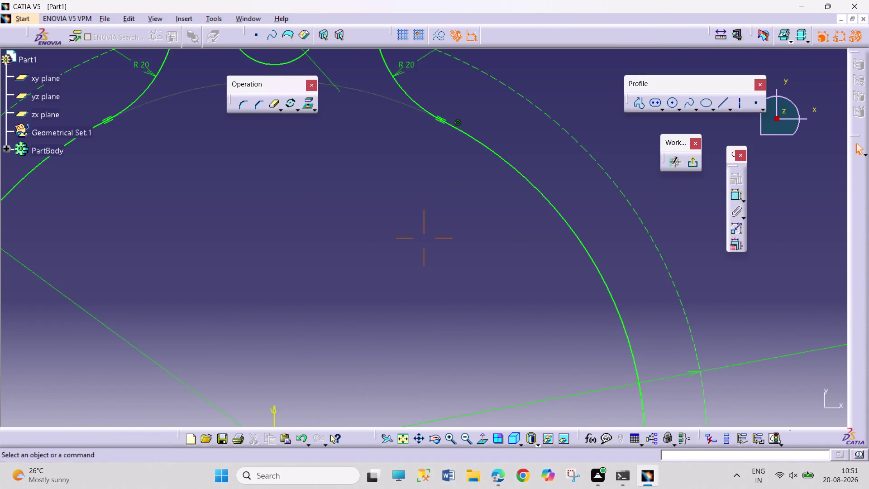
middle_drag(558, 314, 368, 123)
middle_drag(433, 231, 421, 134)
middle_drag(568, 271, 556, 181)
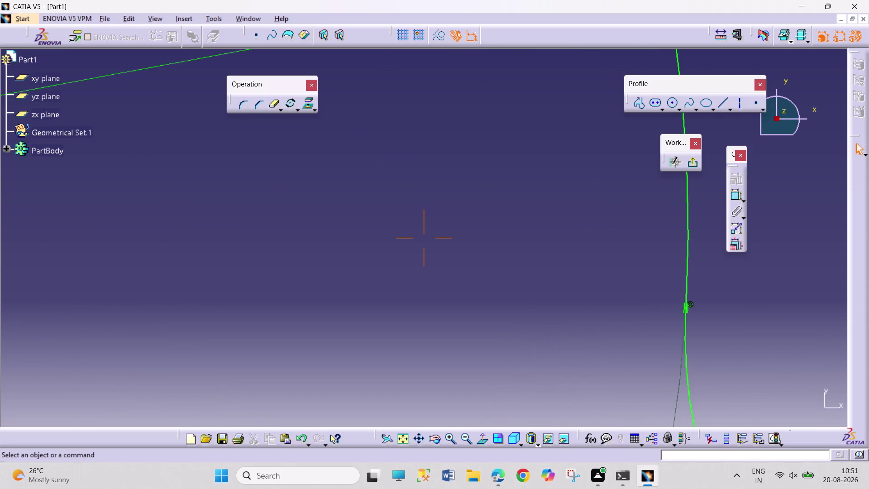
middle_drag(525, 286, 353, 205)
scroll(up, 3)
middle_drag(543, 302, 458, 288)
middle_drag(474, 232, 492, 165)
middle_drag(532, 236, 531, 151)
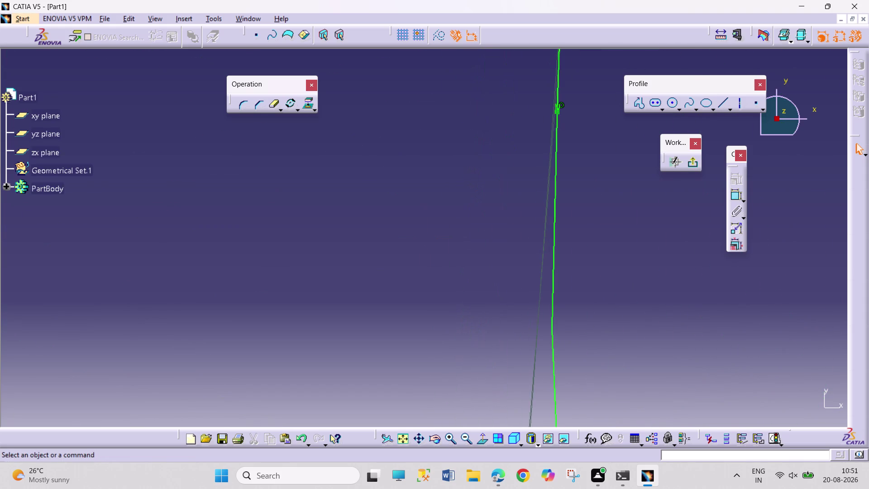
middle_drag(578, 155, 470, 326)
scroll(up, 3)
middle_drag(473, 318, 489, 200)
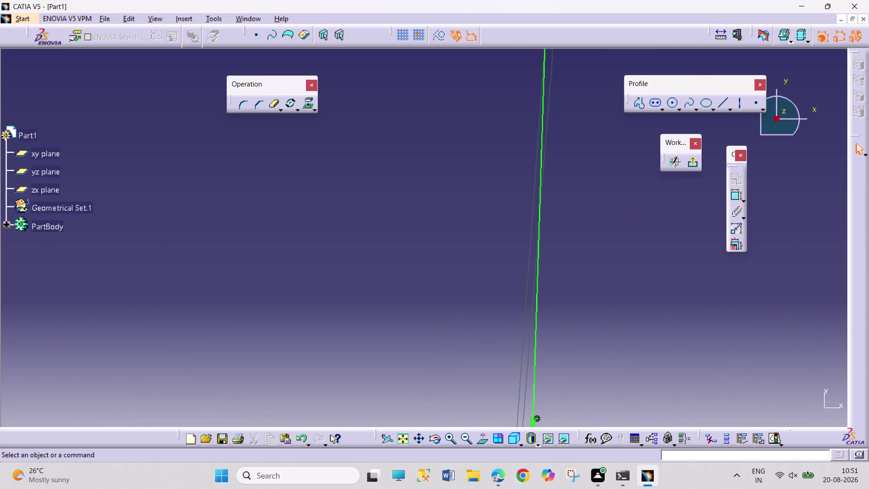
middle_drag(601, 368, 534, 168)
middle_drag(602, 370, 574, 236)
middle_drag(578, 366, 561, 223)
middle_drag(564, 345, 569, 205)
scroll(up, 3)
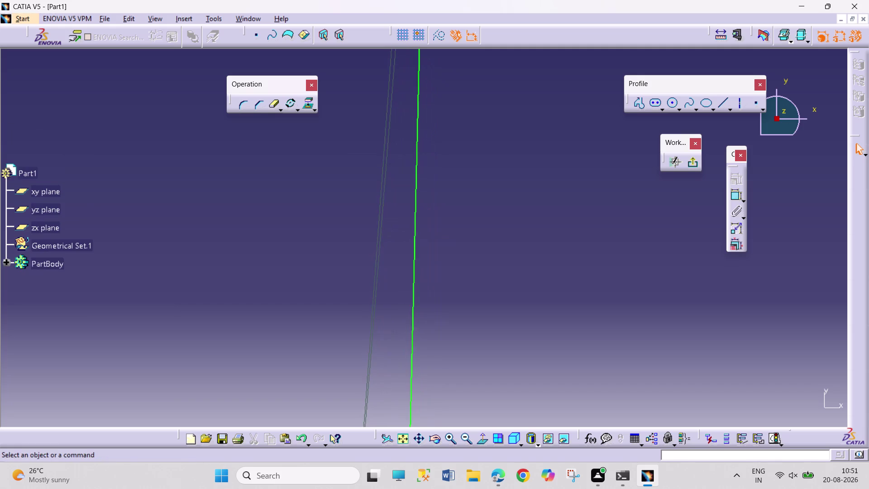
middle_drag(553, 325, 546, 165)
middle_drag(557, 177, 546, 326)
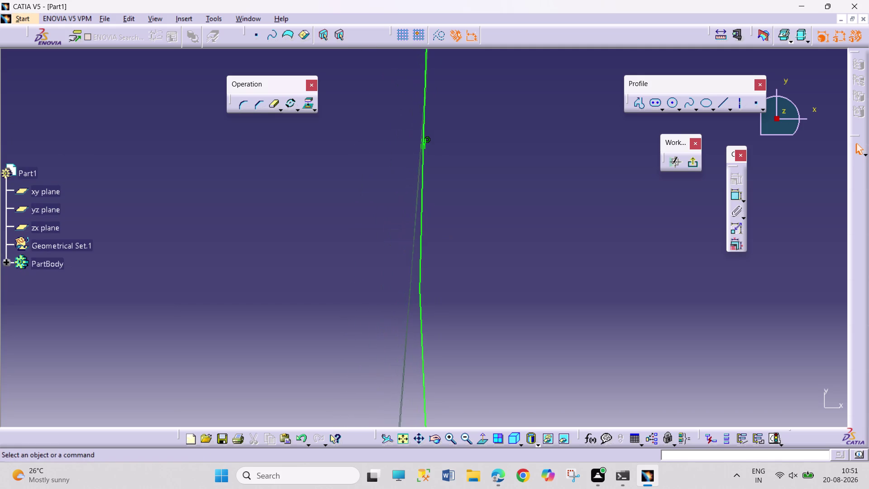
middle_drag(517, 369, 484, 90)
middle_drag(552, 296, 533, 117)
middle_drag(551, 307, 500, 115)
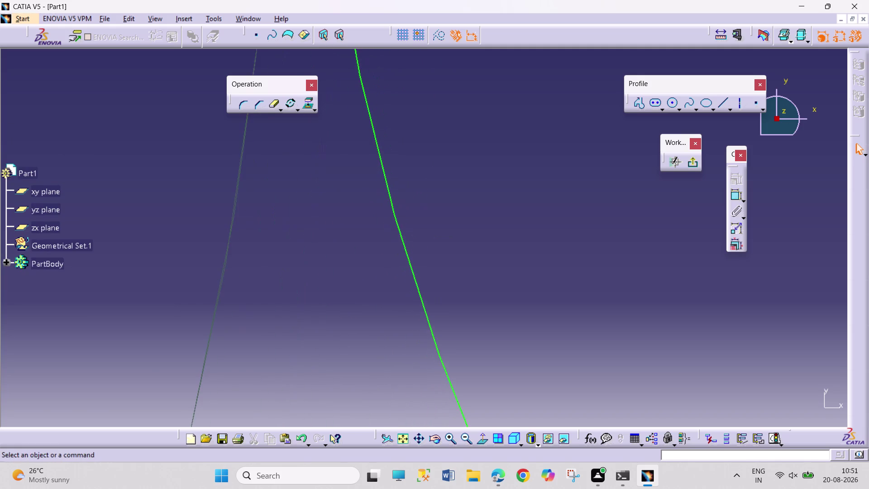
middle_drag(544, 327, 496, 128)
middle_drag(579, 295, 492, 154)
middle_drag(591, 351, 446, 179)
scroll(up, 3)
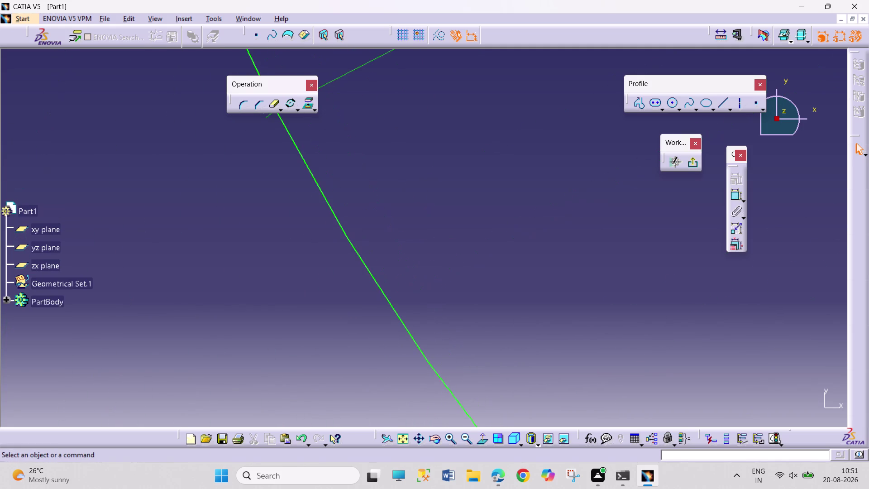
middle_drag(543, 393, 423, 127)
middle_drag(563, 177, 545, 254)
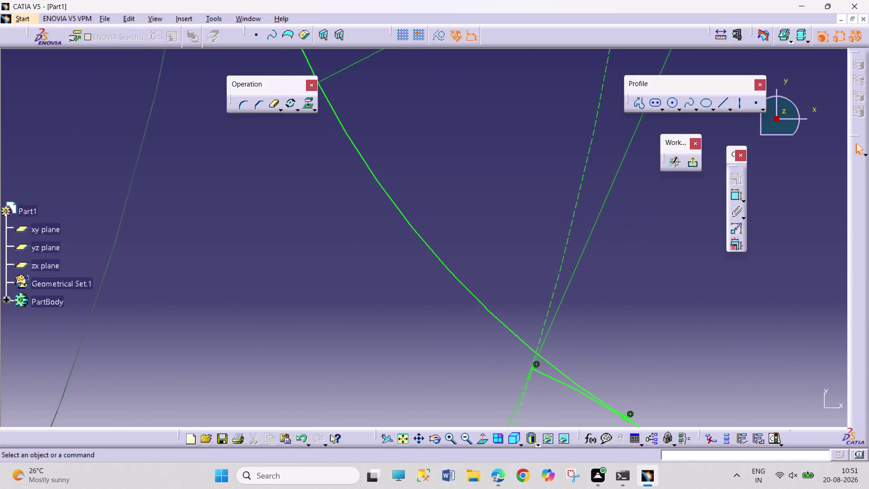
middle_drag(636, 314, 527, 145)
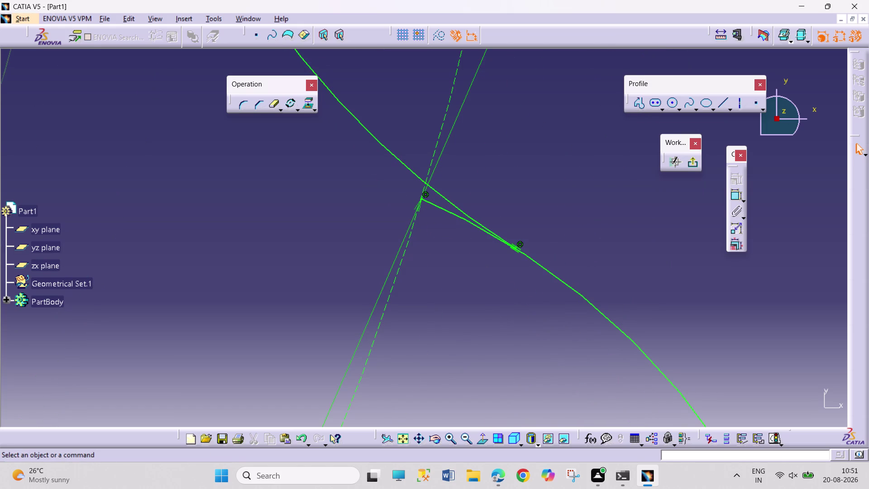
click(273, 105)
click(443, 206)
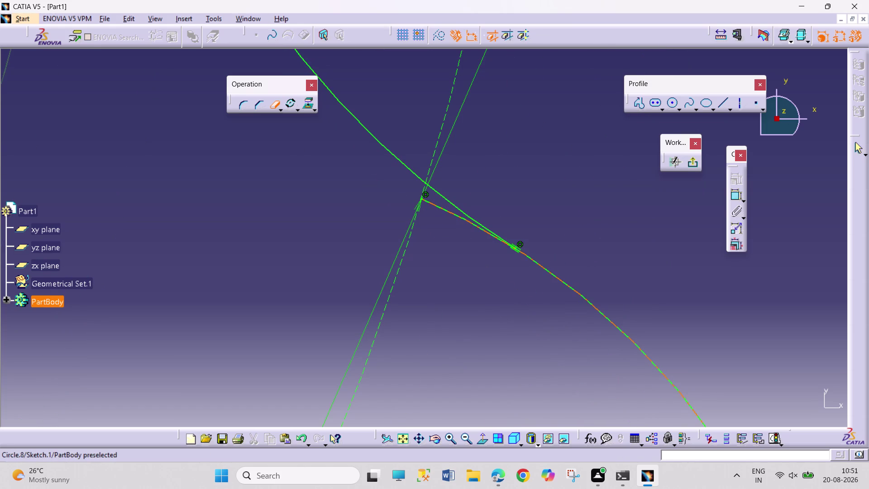
Trim the extra arc segment at the bolt-hole lobe's tangent point.
middle_drag(488, 192, 436, 319)
middle_drag(434, 339, 439, 300)
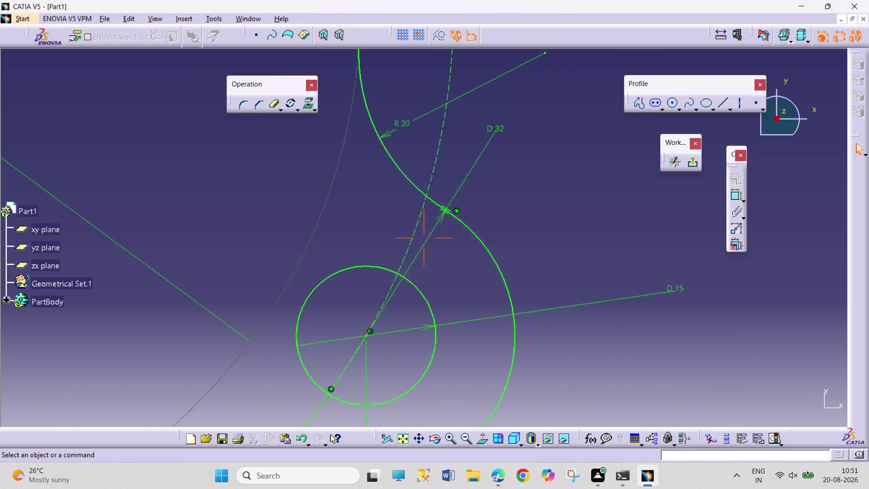
middle_drag(439, 300, 535, 146)
middle_drag(430, 293, 443, 205)
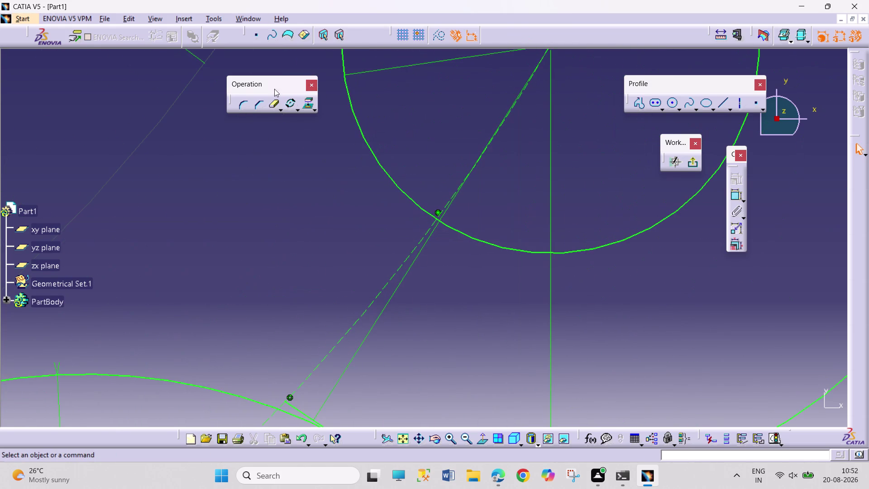
click(270, 104)
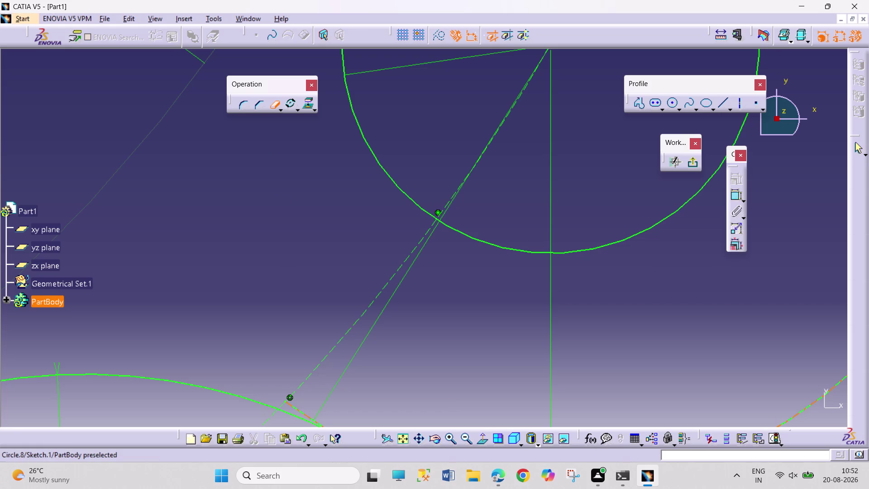
click(300, 411)
Trim a leftover piece where the lower outer arc meets the R 20 fillet.
middle_drag(243, 322, 717, 318)
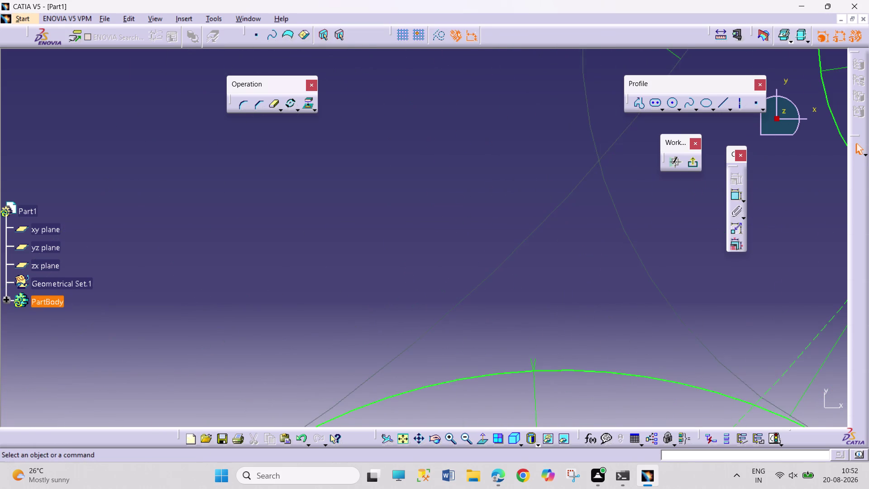
middle_drag(408, 264, 391, 369)
middle_drag(310, 375, 362, 346)
middle_drag(455, 296, 457, 252)
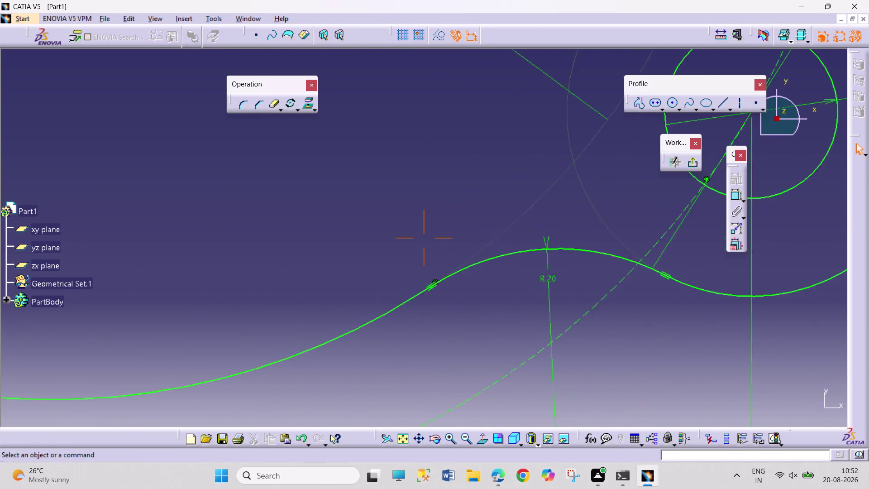
middle_drag(457, 252, 460, 235)
middle_drag(452, 305, 692, 287)
middle_drag(292, 262, 268, 341)
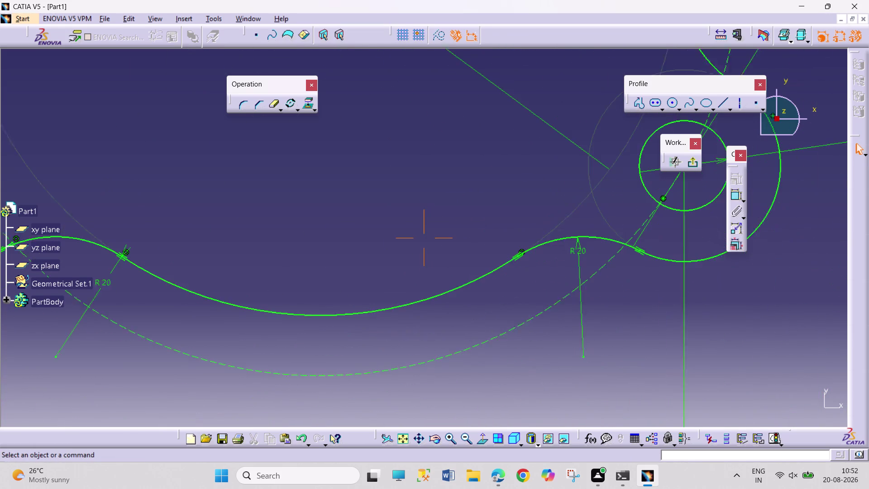
middle_drag(206, 253, 400, 286)
middle_drag(253, 331, 273, 254)
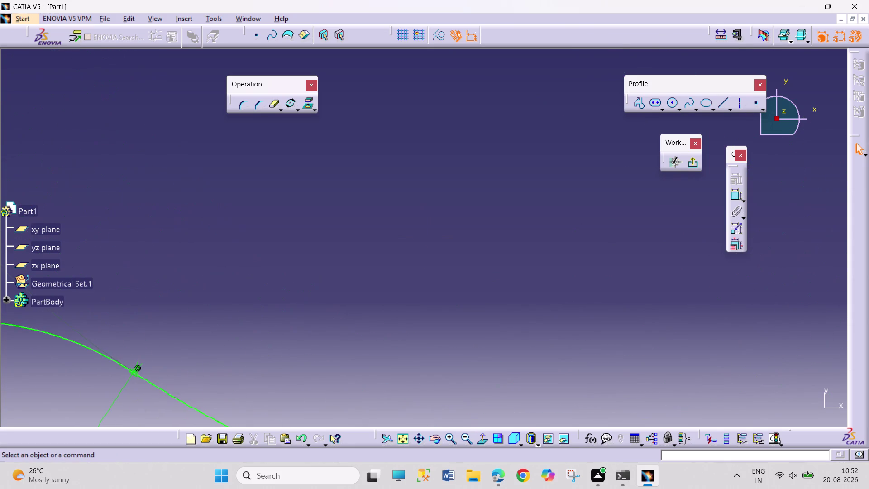
middle_drag(207, 328, 208, 319)
middle_drag(208, 322, 534, 335)
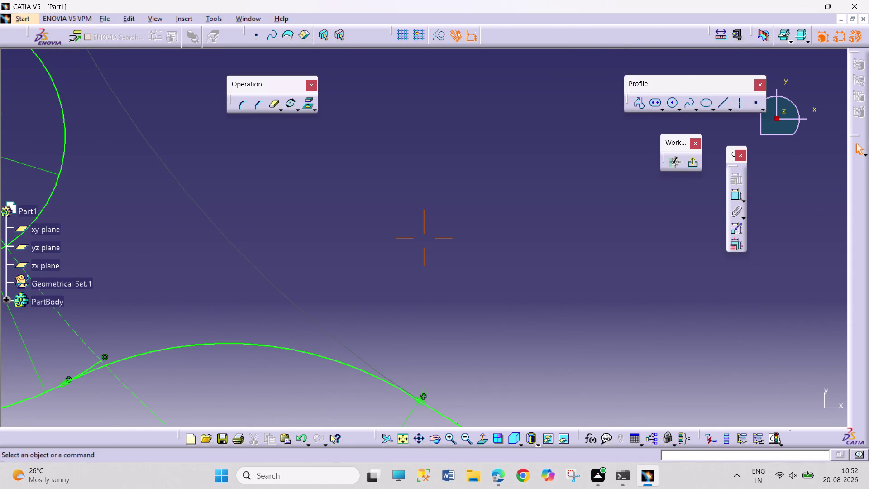
middle_drag(233, 221, 262, 202)
click(275, 101)
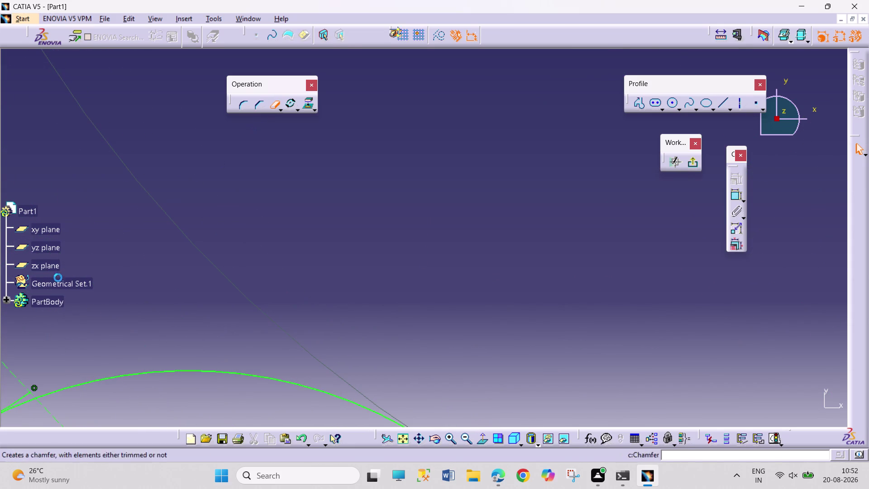
click(21, 397)
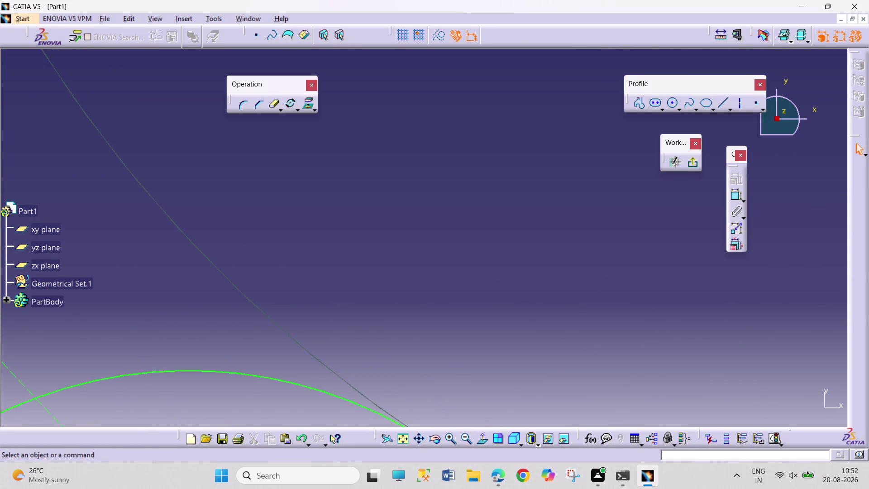
middle_drag(126, 242, 156, 375)
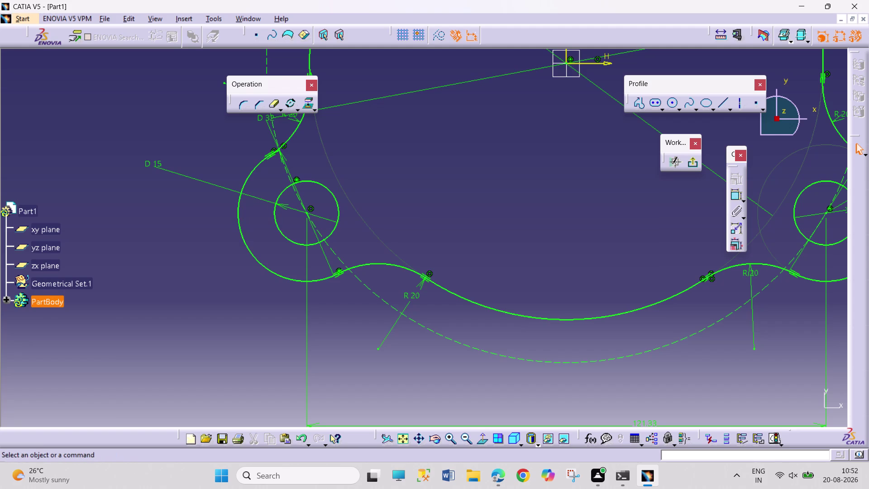
middle_drag(296, 141, 296, 127)
middle_drag(306, 176, 338, 305)
middle_drag(228, 307, 229, 239)
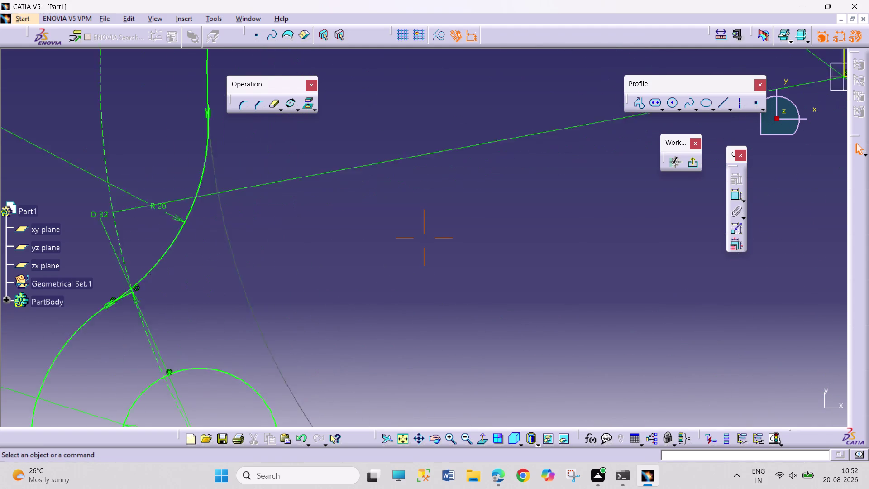
middle_drag(229, 239, 236, 198)
middle_drag(150, 311, 438, 271)
drag(273, 106, 270, 111)
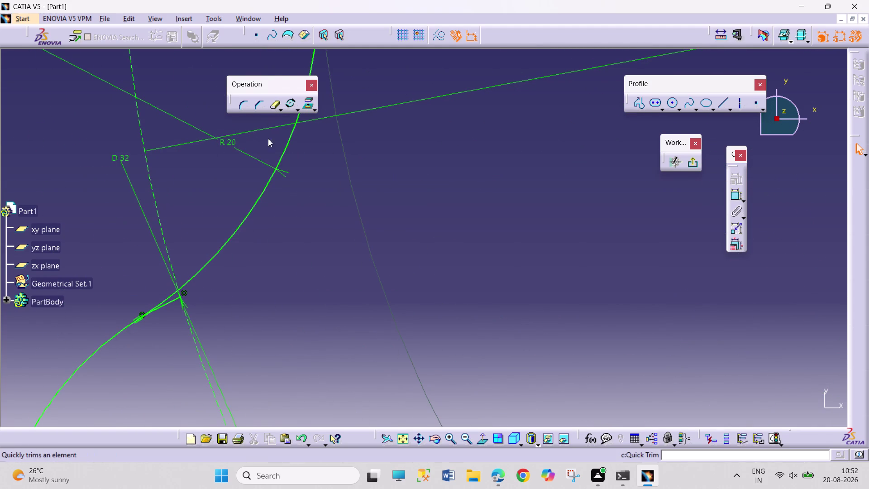
click(171, 302)
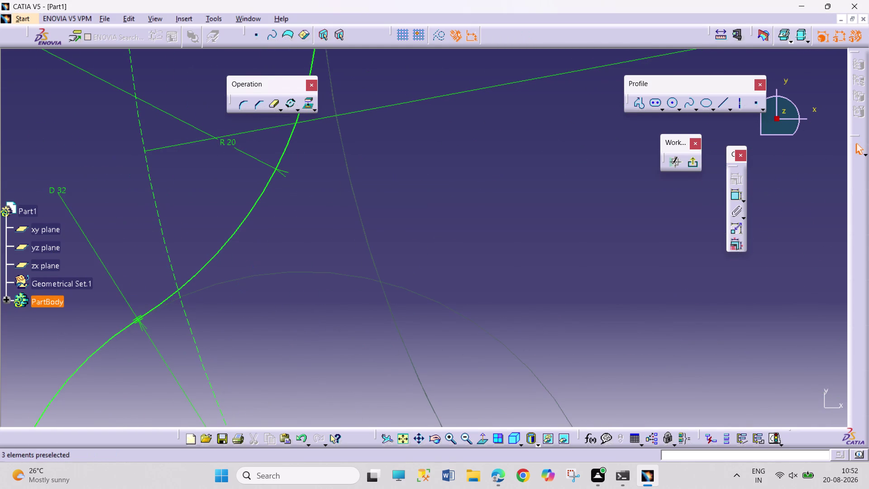
Trim the small gap pieces on the left and right of the top lobe.
middle_drag(252, 263, 253, 305)
middle_drag(331, 242, 252, 440)
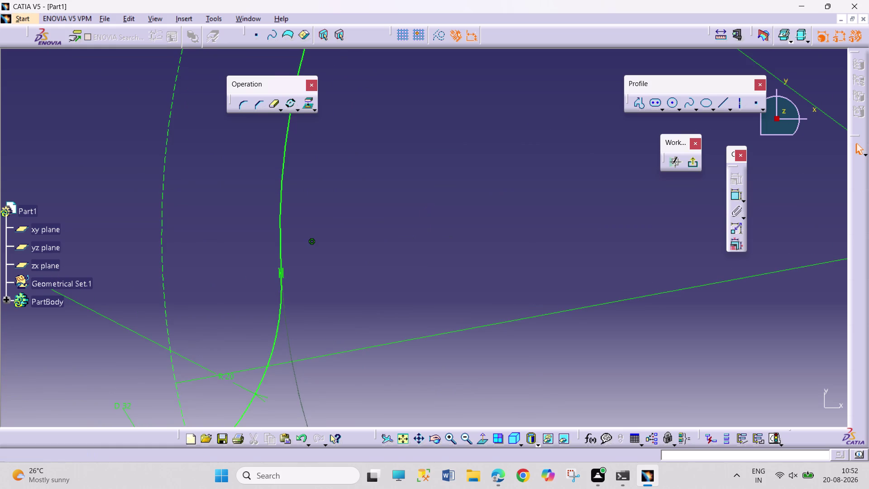
middle_drag(364, 261, 272, 486)
scroll(up, 3)
middle_drag(365, 259, 261, 483)
middle_drag(419, 232, 346, 270)
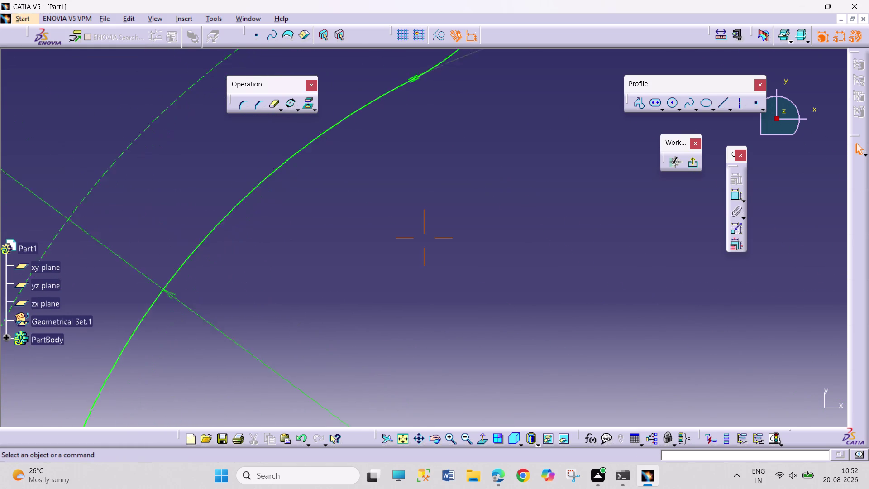
middle_drag(345, 270, 171, 417)
middle_drag(324, 261, 218, 435)
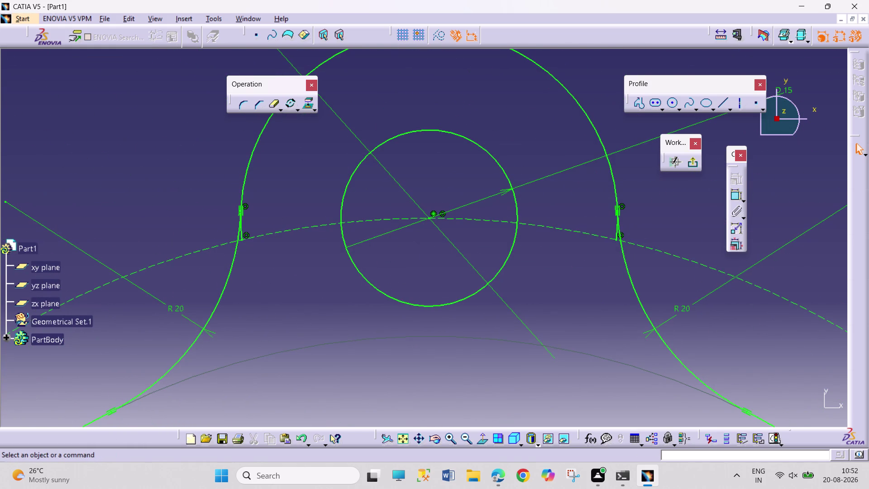
click(269, 104)
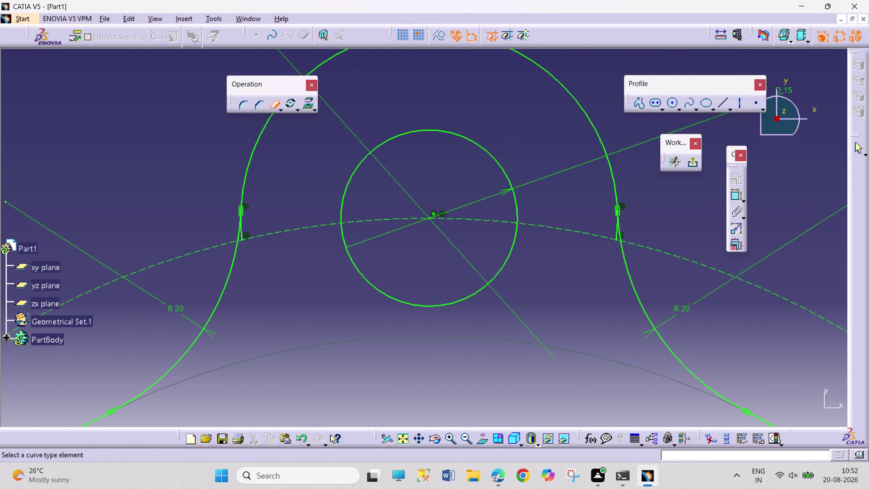
click(243, 236)
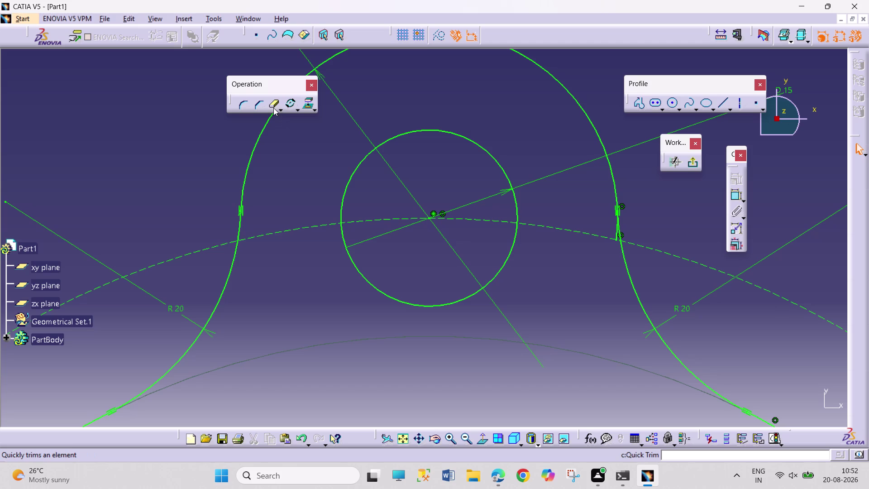
click(273, 108)
click(617, 236)
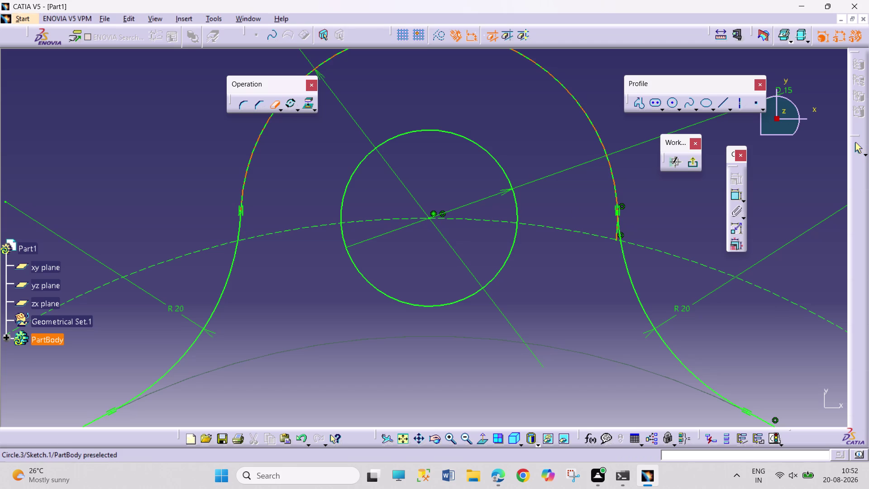
Zoom out to check the whole trimmed outline and exit the Sketcher.
middle_drag(531, 181, 507, 226)
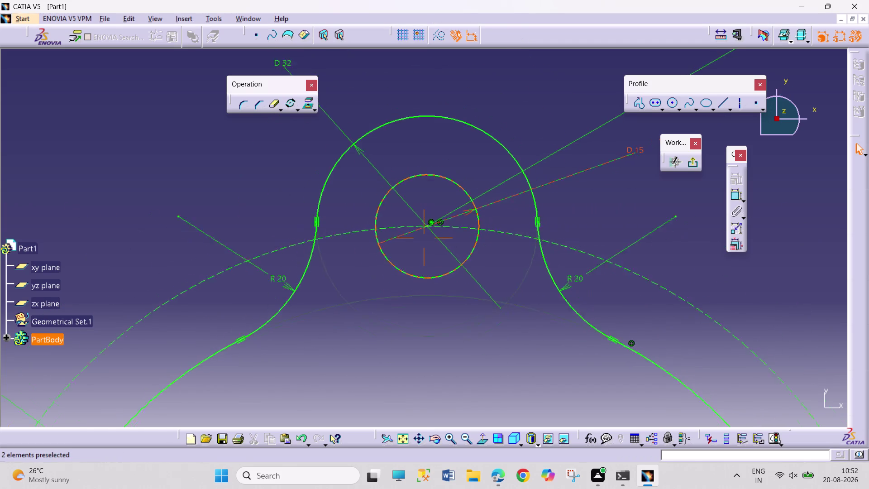
middle_drag(507, 226, 493, 243)
middle_drag(517, 253, 282, 298)
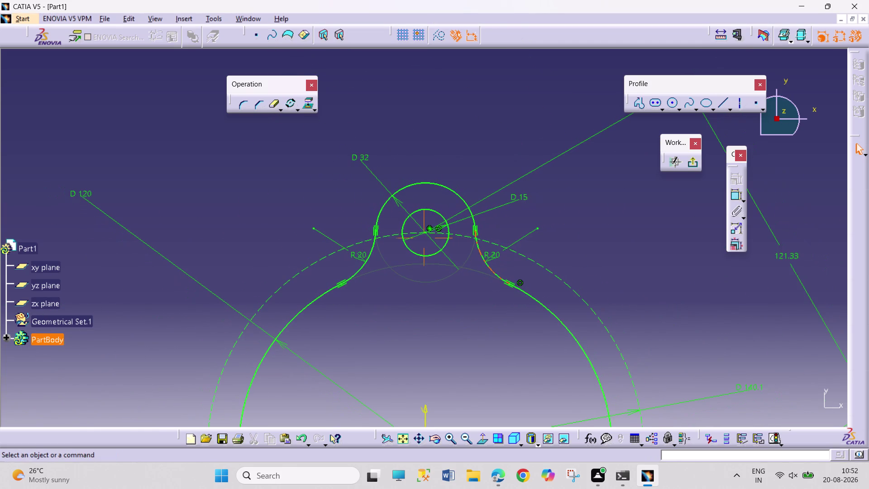
middle_click(616, 262)
middle_drag(486, 319, 421, 363)
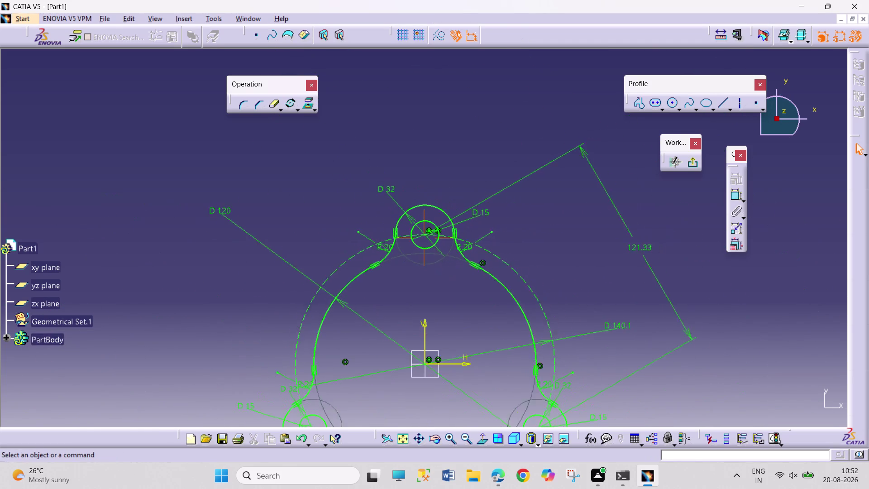
middle_drag(422, 363, 377, 396)
middle_drag(408, 410, 426, 326)
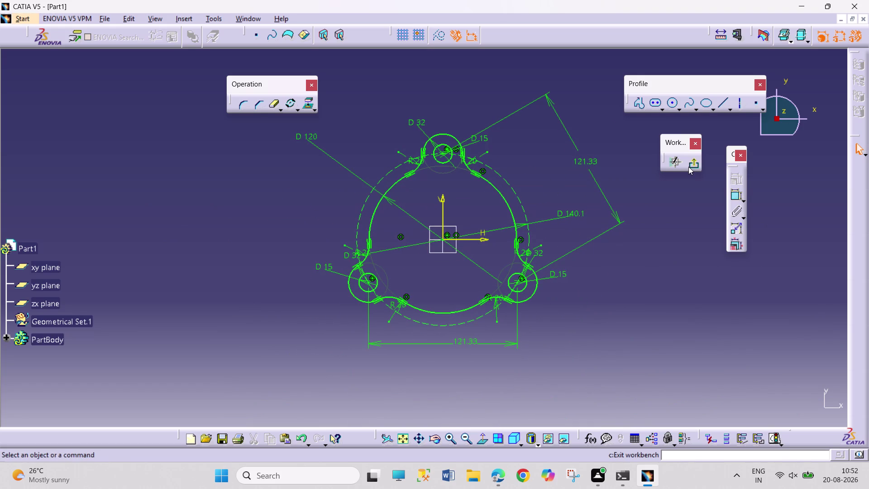
click(690, 166)
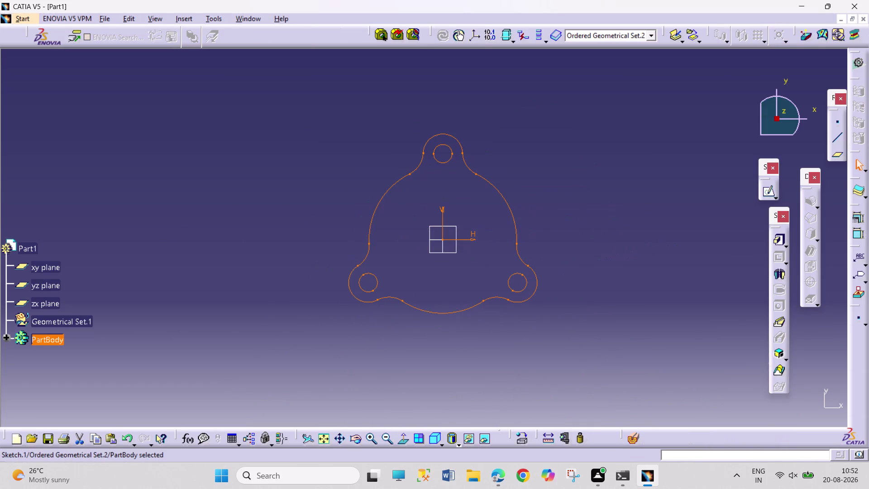
Pad the flange outline 7.5 mm thick, checking the thickness on the reference drawing.
click(775, 242)
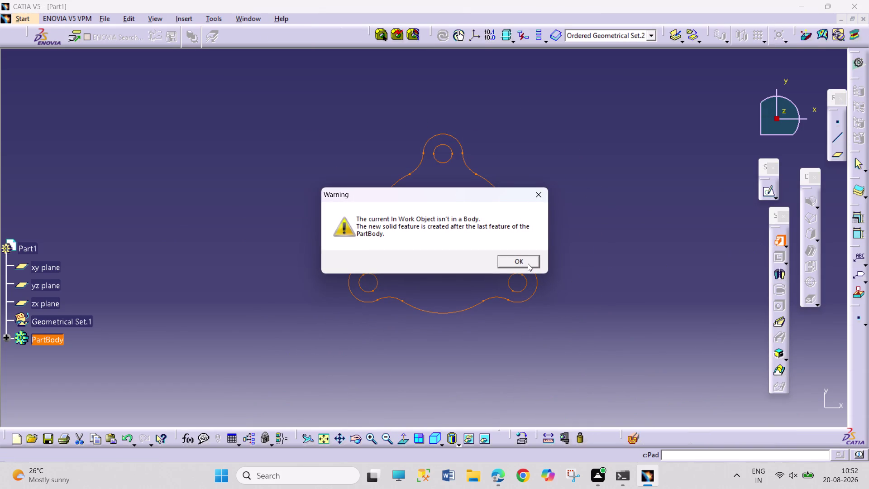
click(528, 263)
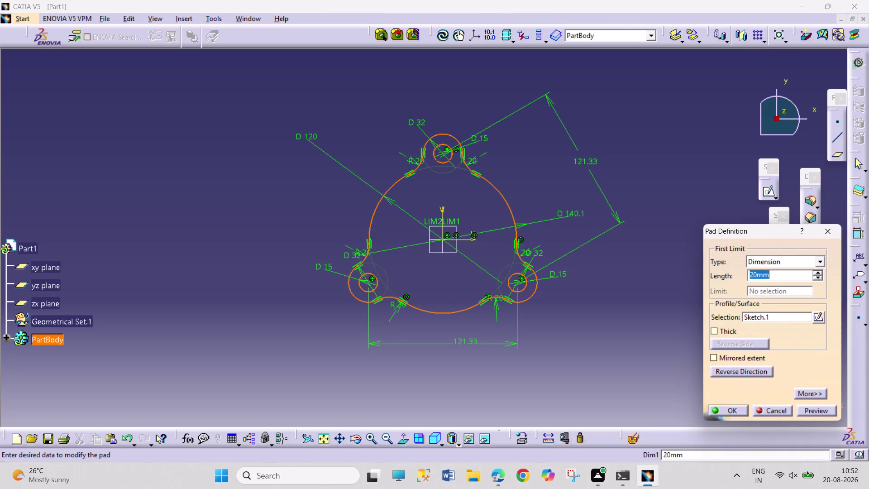
click(356, 438)
drag(388, 406, 397, 316)
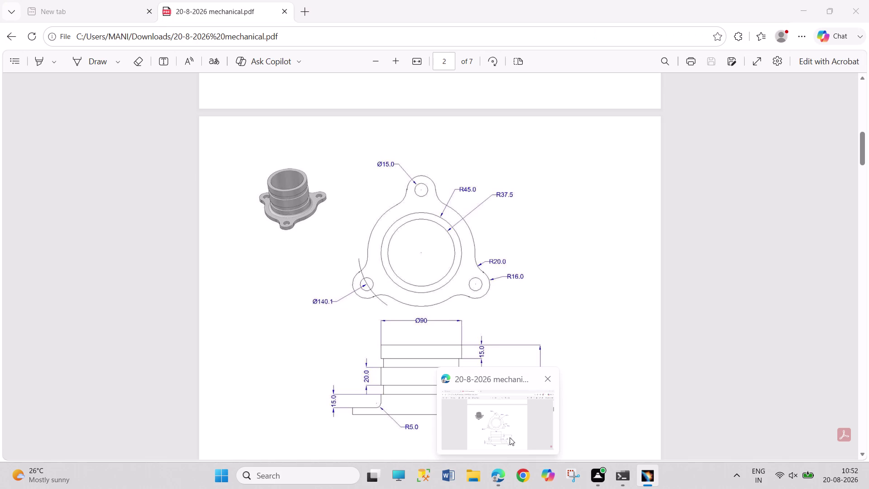
click(513, 437)
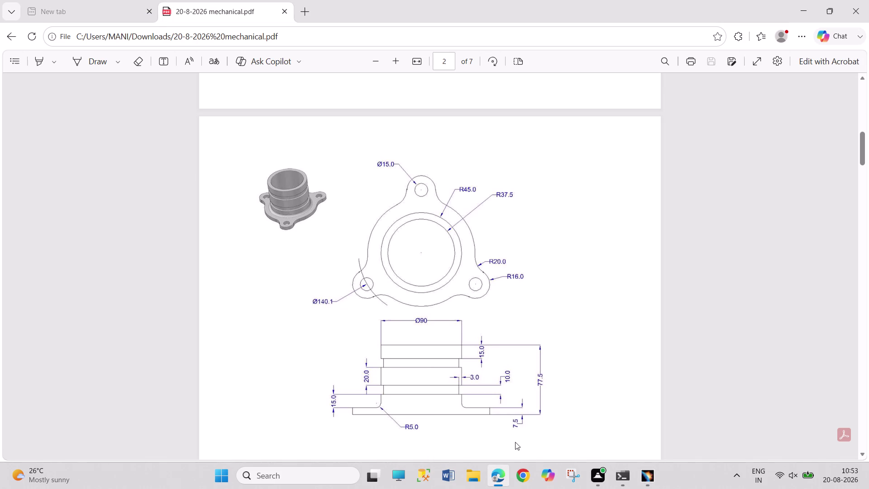
click(646, 475)
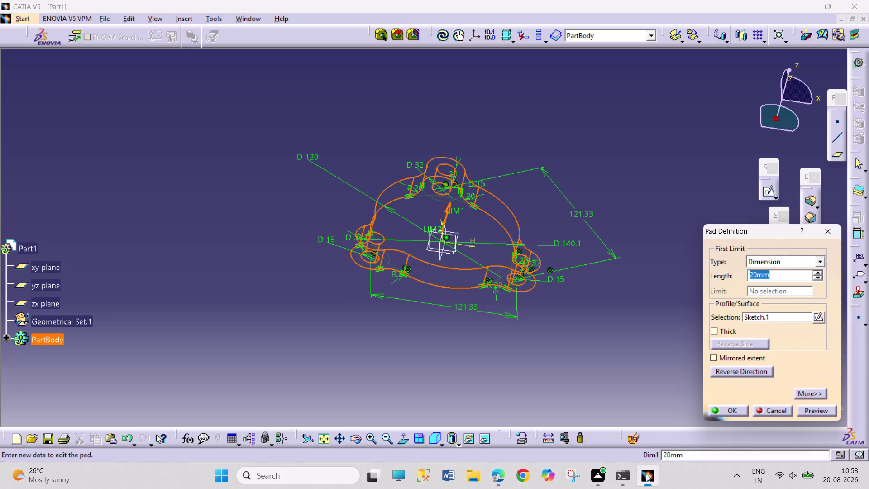
text(7.)
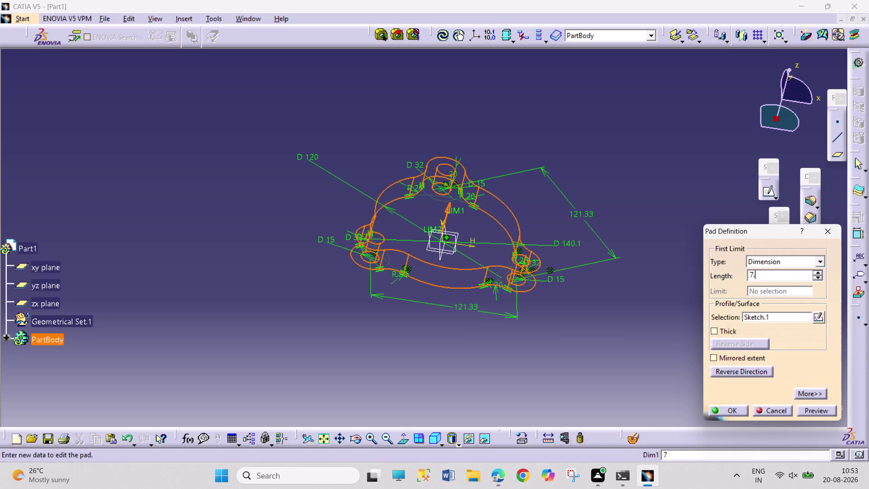
text(5)
key(Return)
click(509, 394)
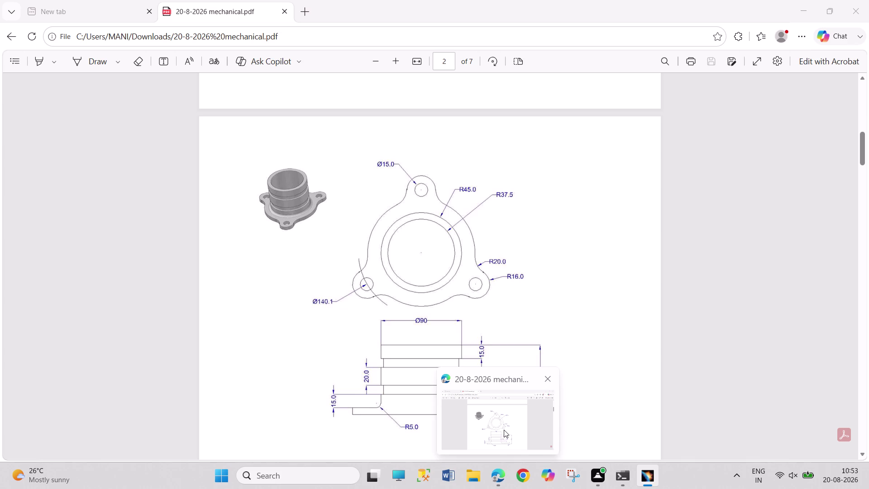
click(503, 430)
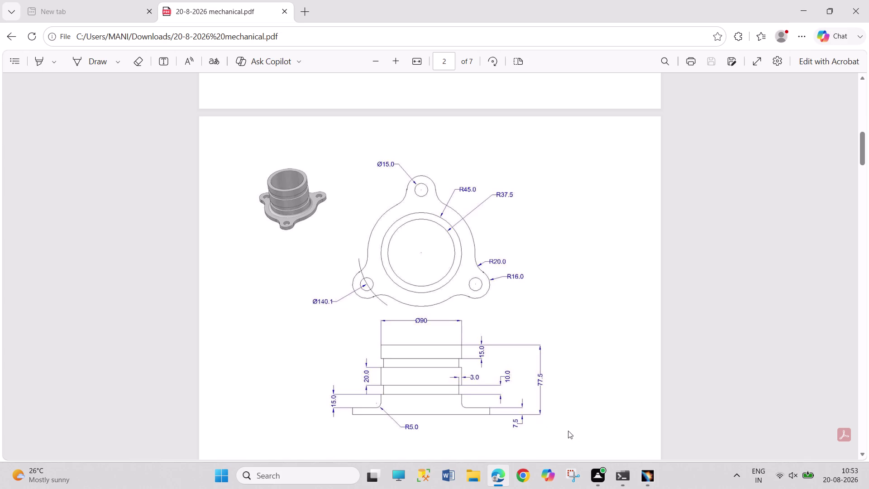
click(651, 480)
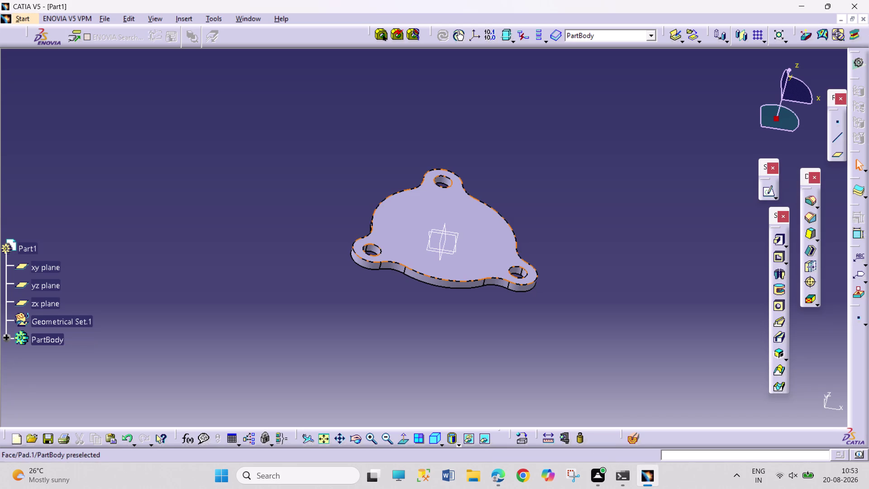
Start a sketch on the plate's top face and draw two circles centred at the origin.
click(493, 254)
click(770, 188)
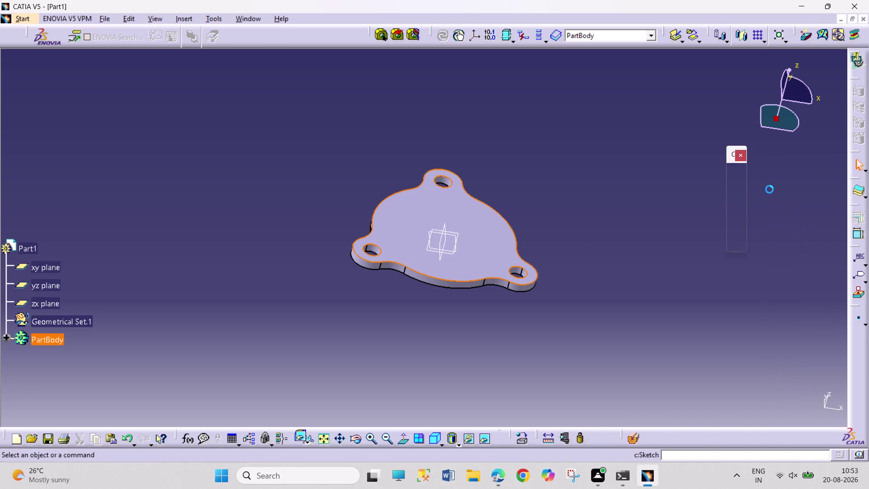
click(672, 104)
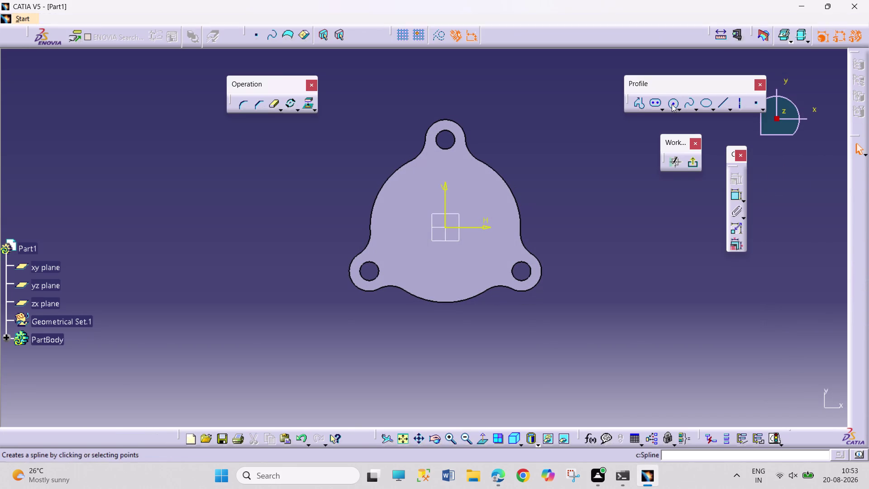
click(446, 226)
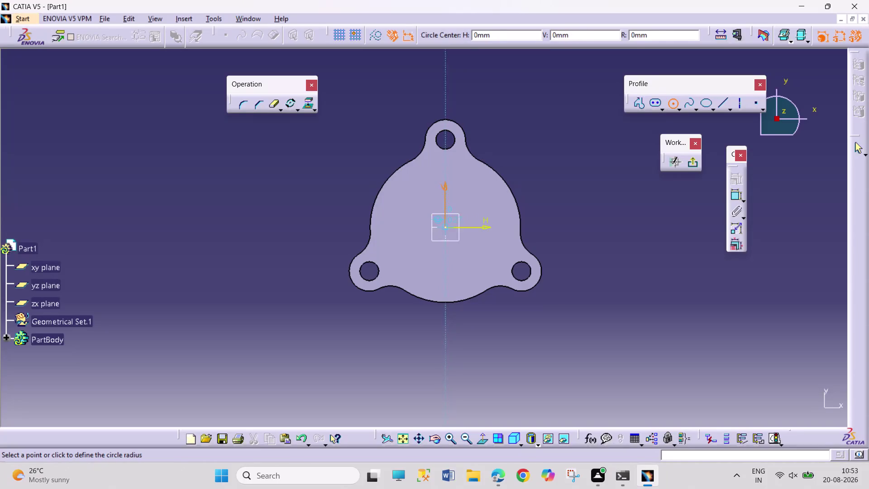
click(481, 266)
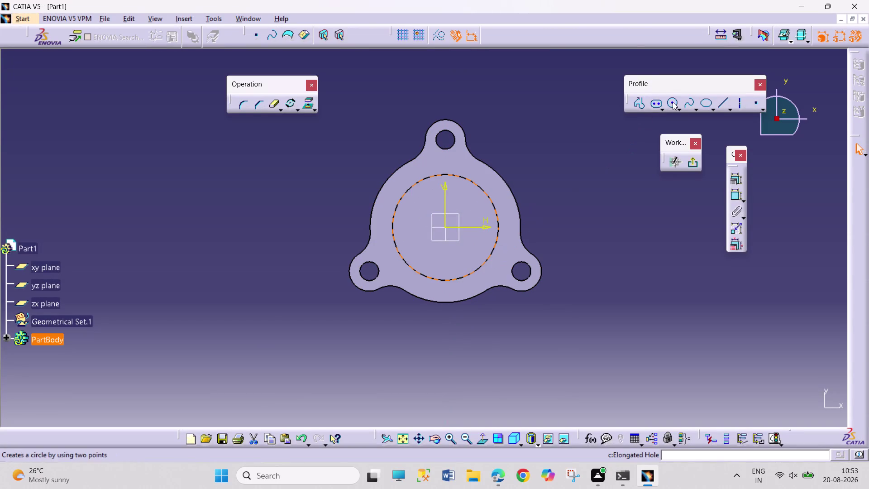
click(673, 102)
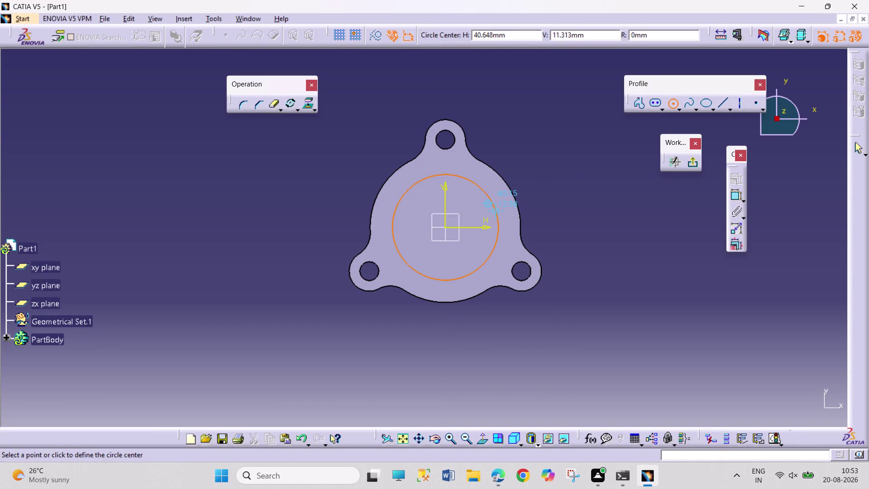
right_click(495, 213)
click(522, 281)
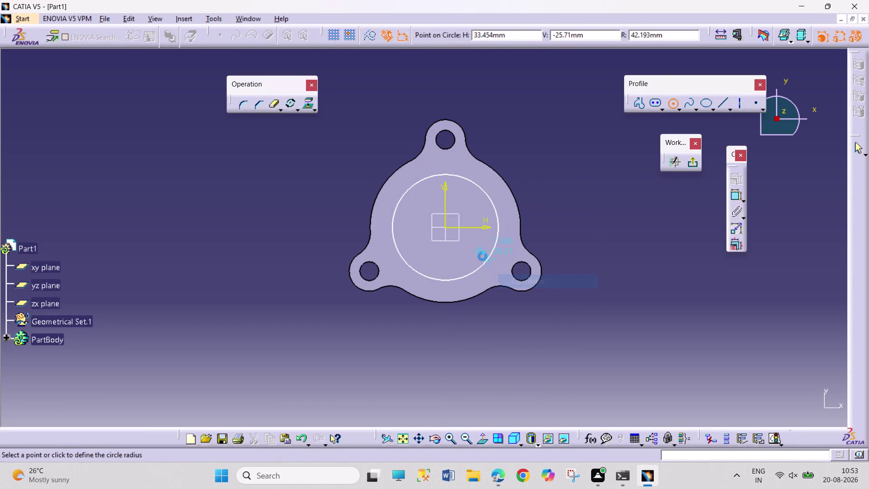
click(481, 254)
Add diameter constraints to both circles, setting the outer one to 45*2 (90 mm).
click(735, 196)
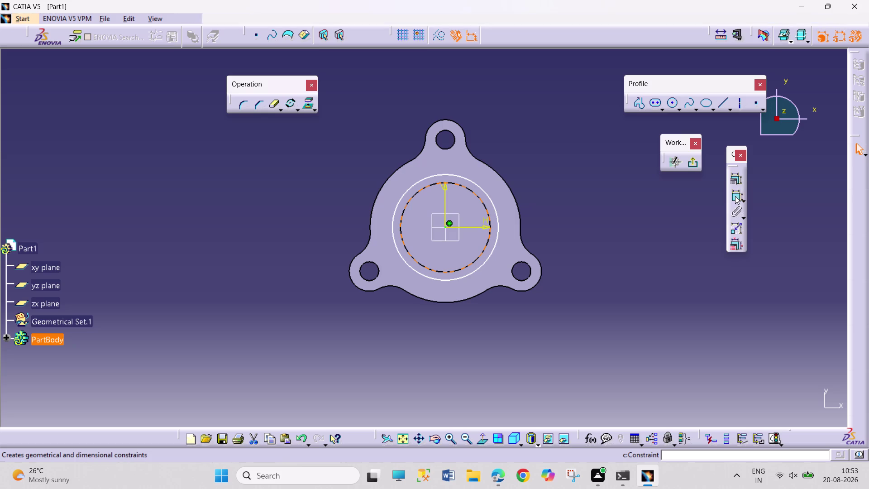
click(609, 201)
drag(733, 196, 710, 199)
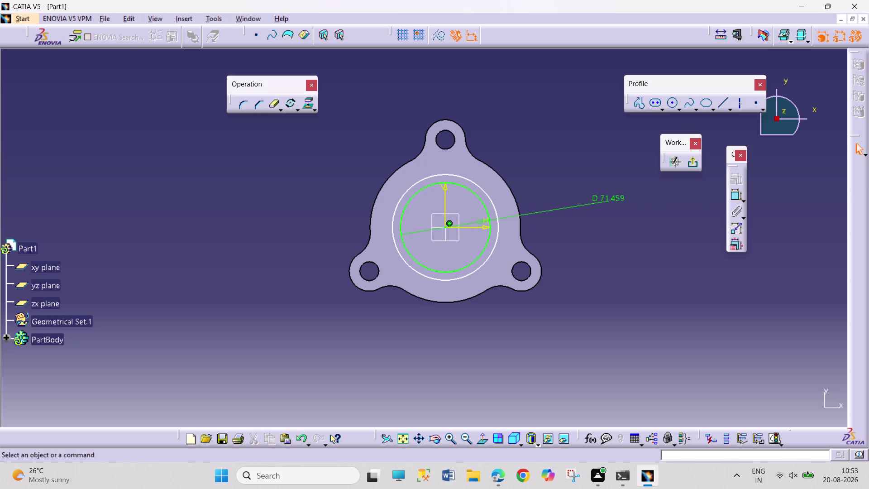
click(492, 200)
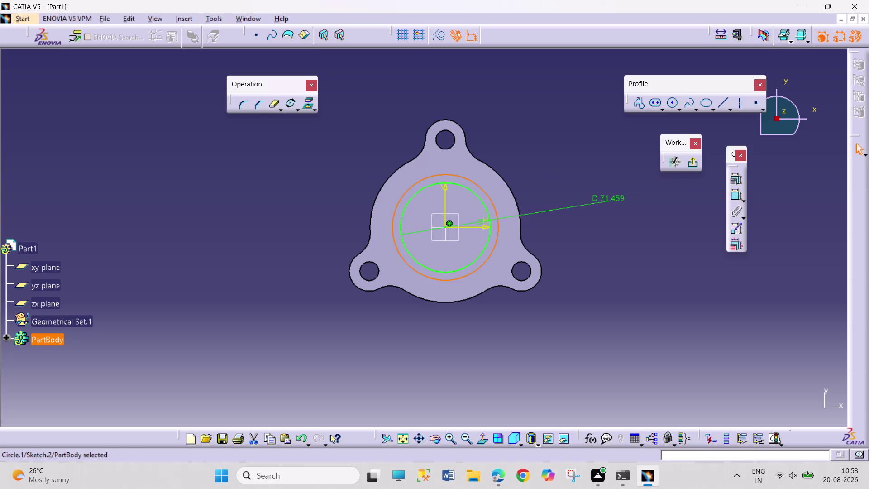
drag(735, 193, 726, 196)
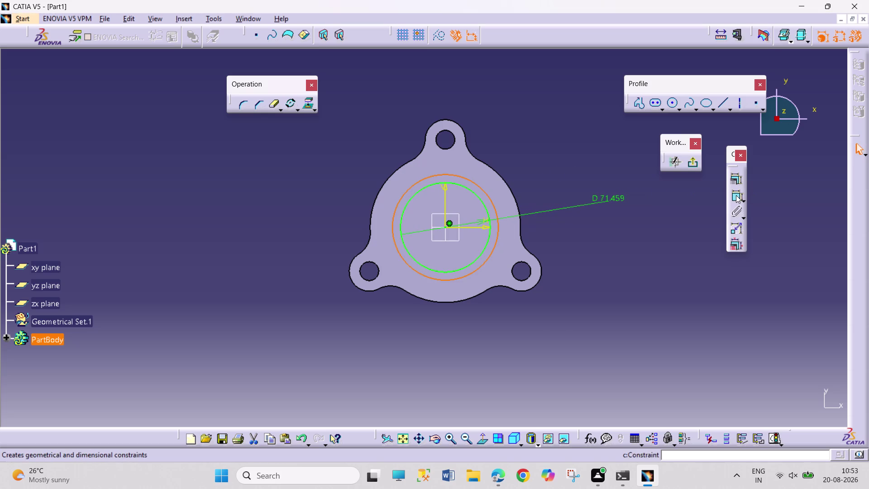
click(736, 195)
click(557, 170)
double_click(567, 169)
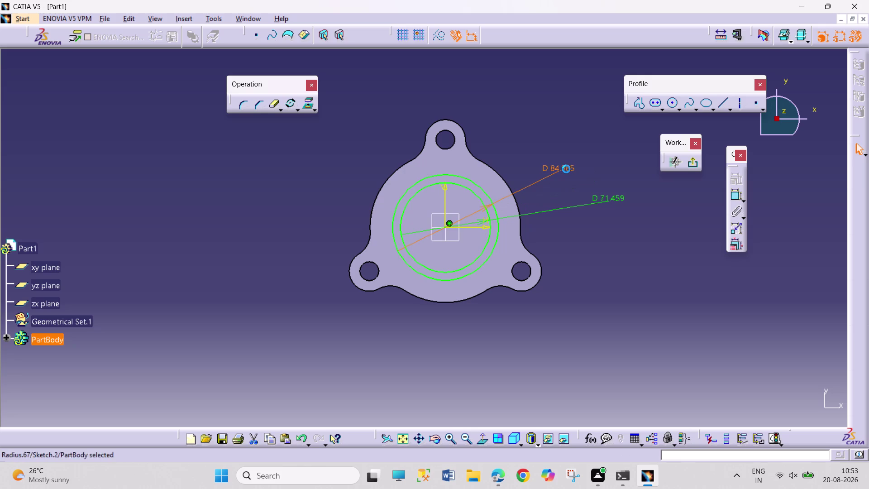
text(45*2)
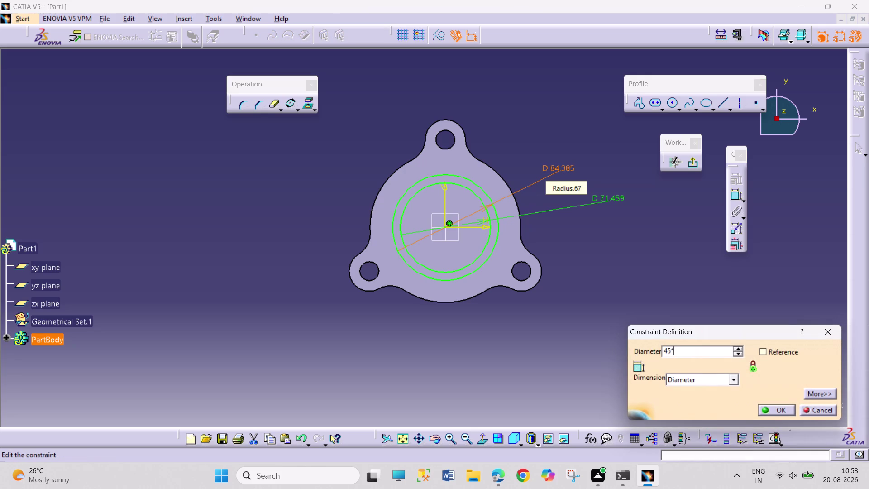
key(Return)
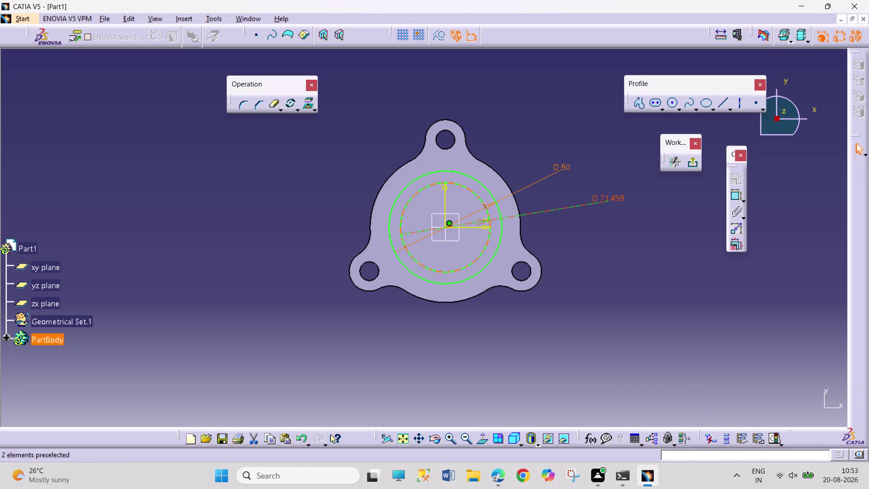
double_click(617, 199)
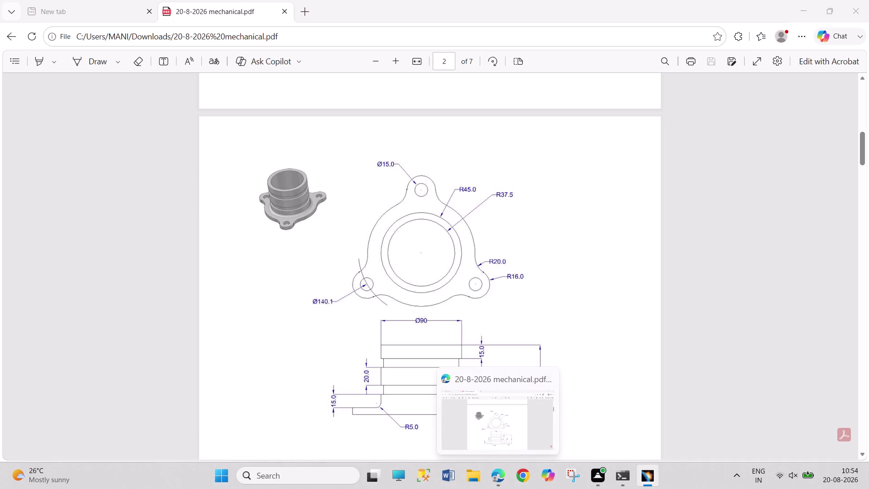
Enter 37.5*2 for a 75 mm inner diameter and exit the Sketcher.
text(37.5)
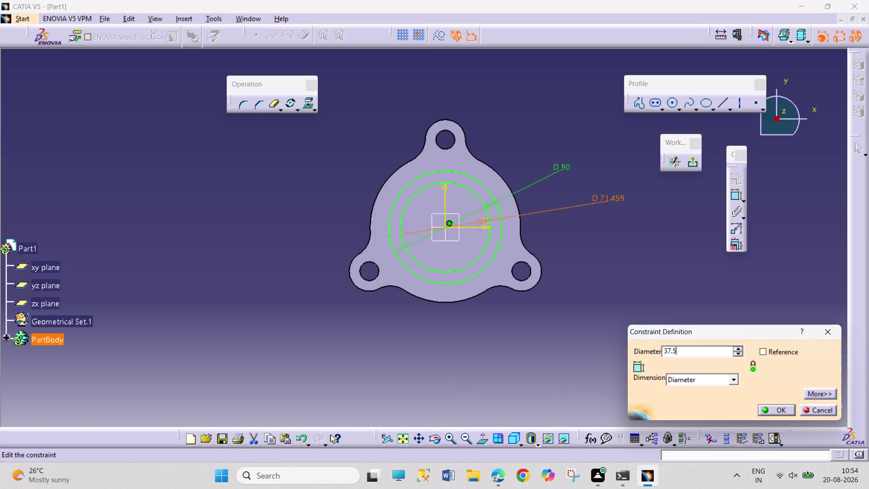
text(*2)
key(Return)
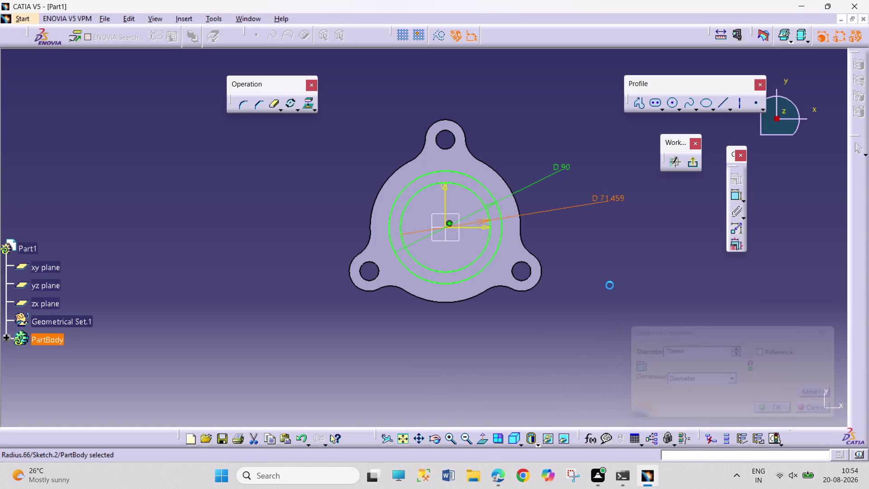
click(624, 263)
Check the reference drawing in the PDF viewer, then return to CATIA.
click(691, 159)
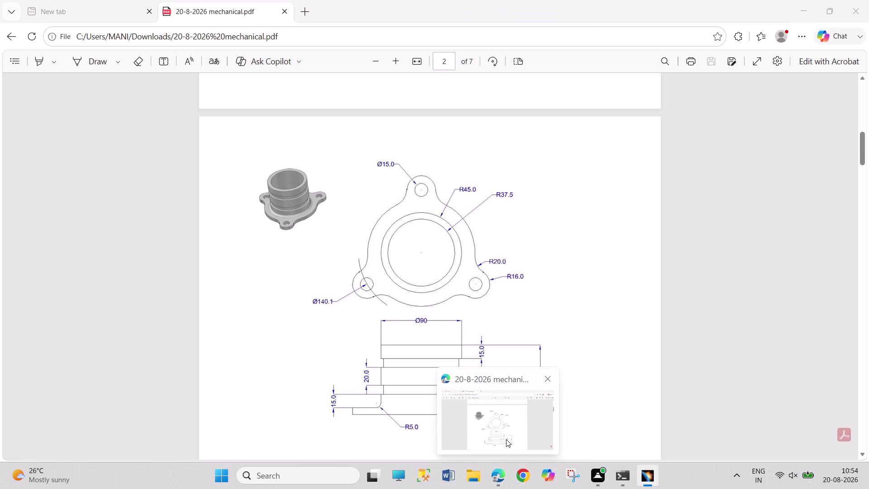
click(506, 439)
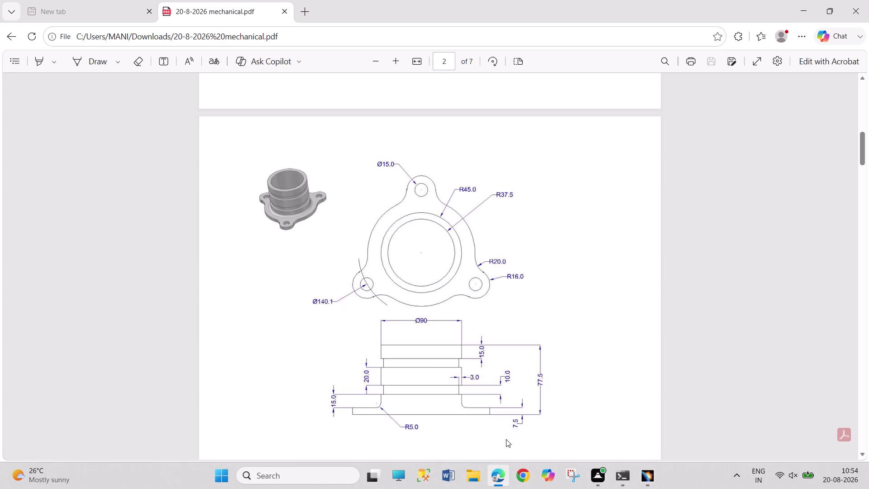
click(655, 481)
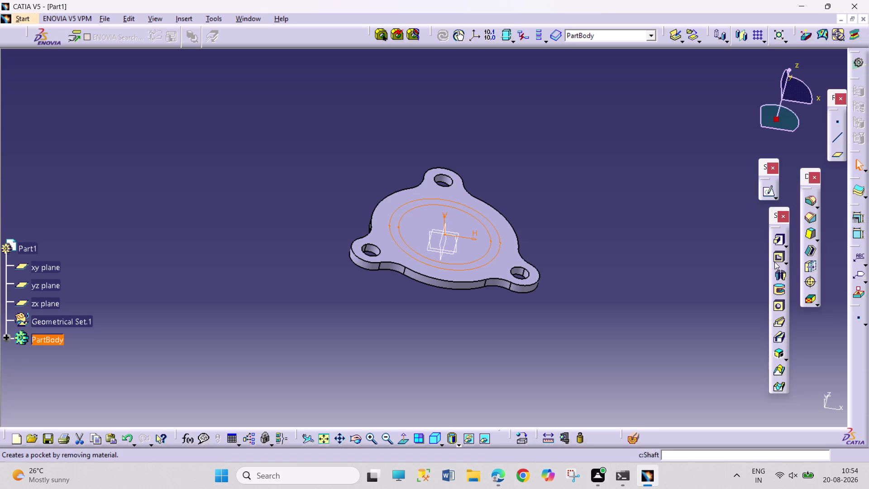
Pad the two-circle sketch with length 77.5-7.5 mm, then deselect and tilt the view.
click(779, 241)
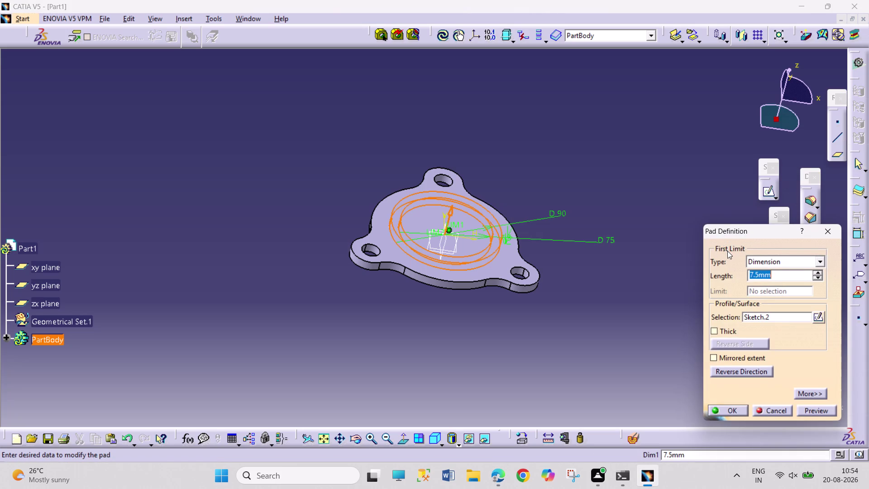
text(77.5)
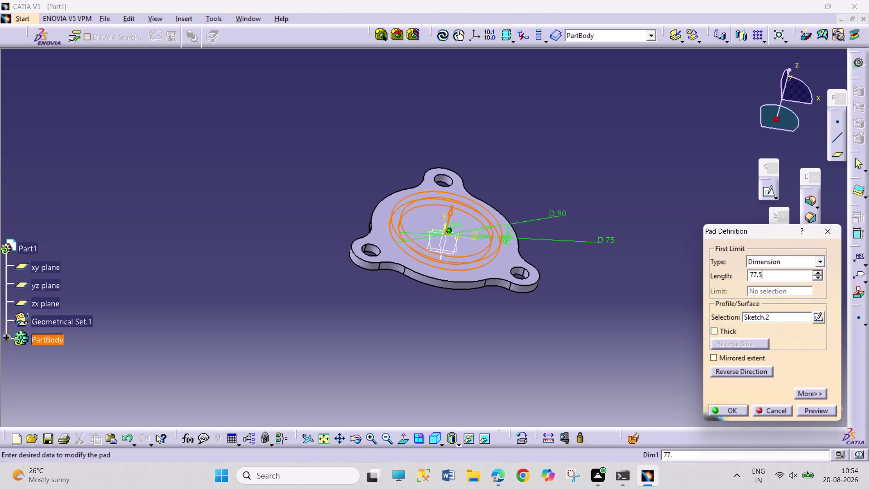
key(minus)
text(7.5)
key(Return)
click(712, 293)
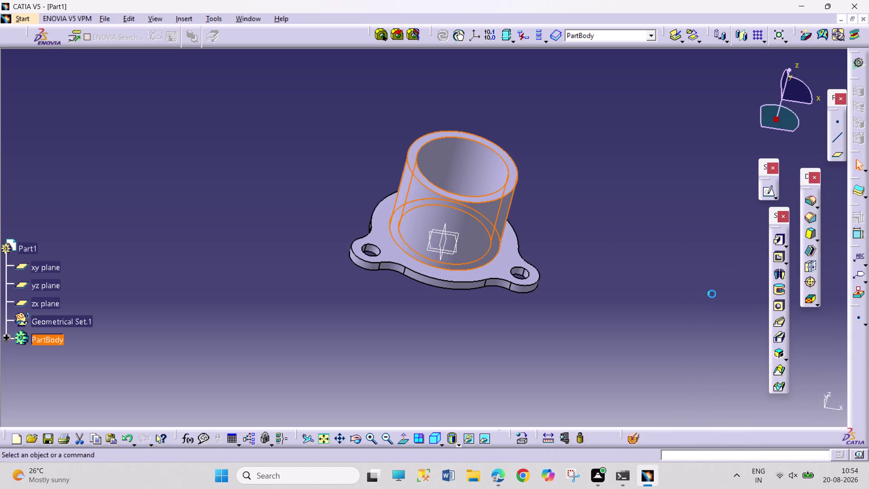
click(355, 444)
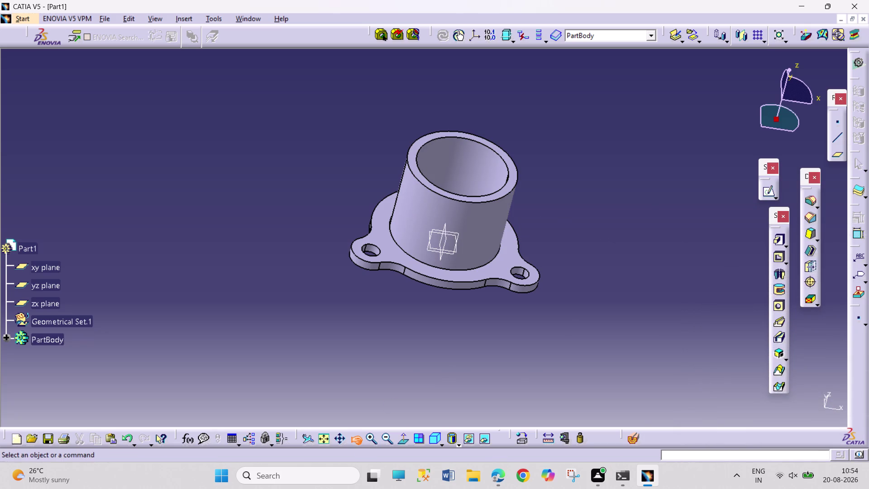
drag(540, 342, 484, 278)
scroll(down, 3)
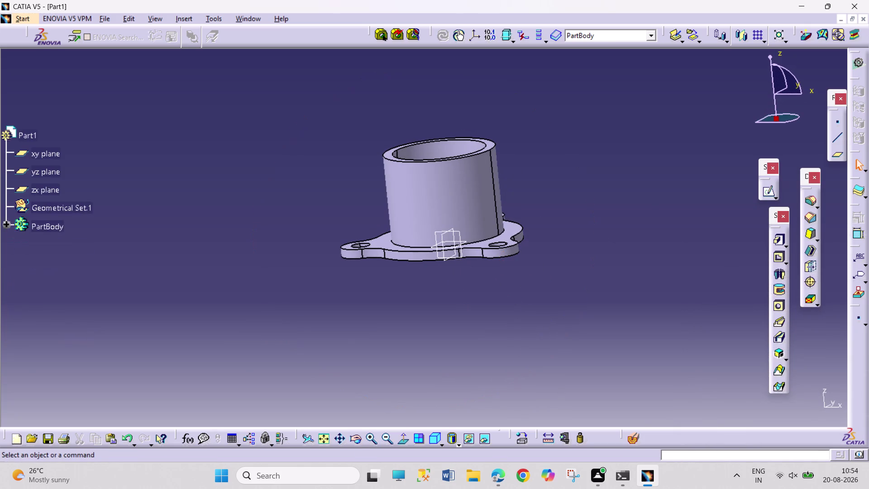
scroll(down, 3)
scroll(down, 3)
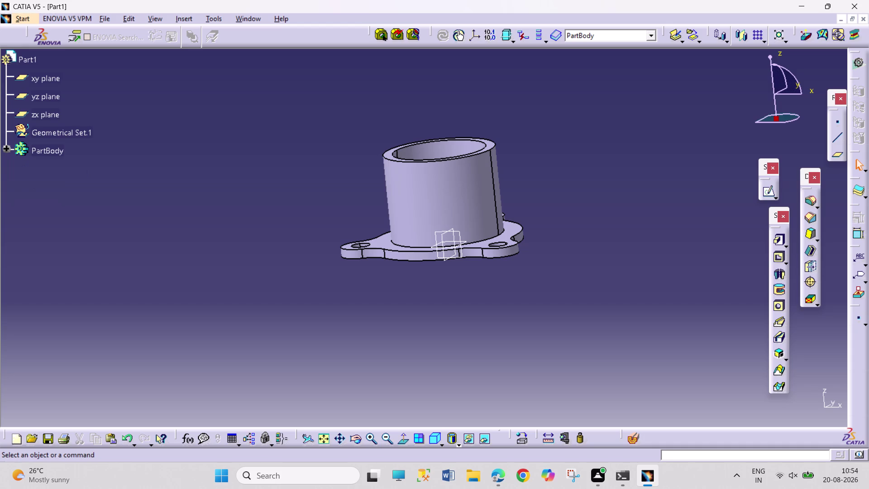
middle_drag(503, 323, 514, 359)
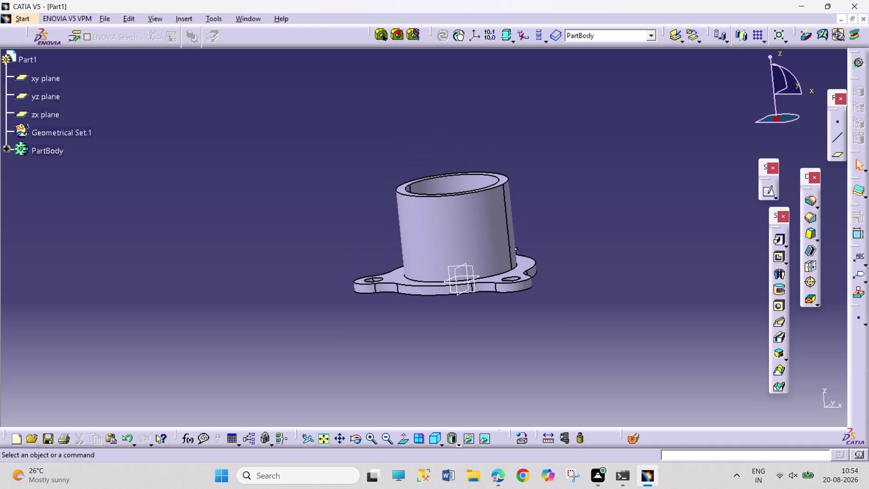
middle_drag(443, 324, 412, 324)
right_drag(443, 325, 412, 324)
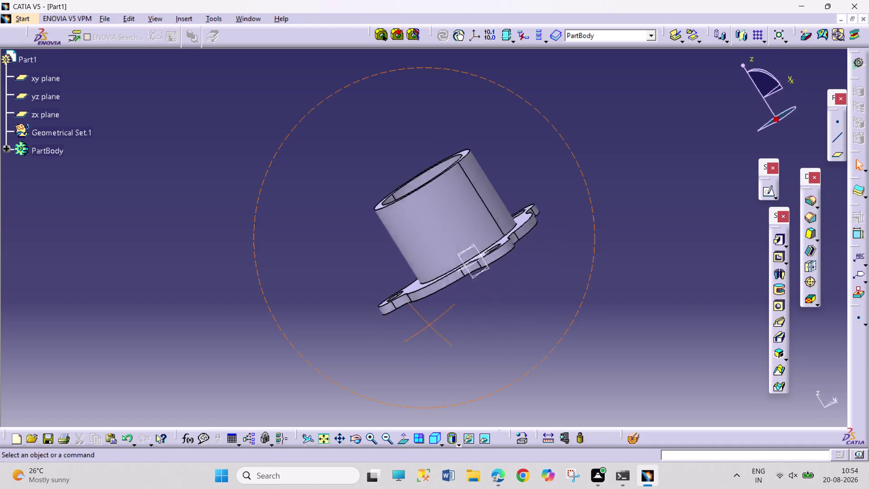
middle_drag(412, 325, 346, 316)
right_drag(412, 325, 412, 212)
middle_drag(343, 313, 407, 189)
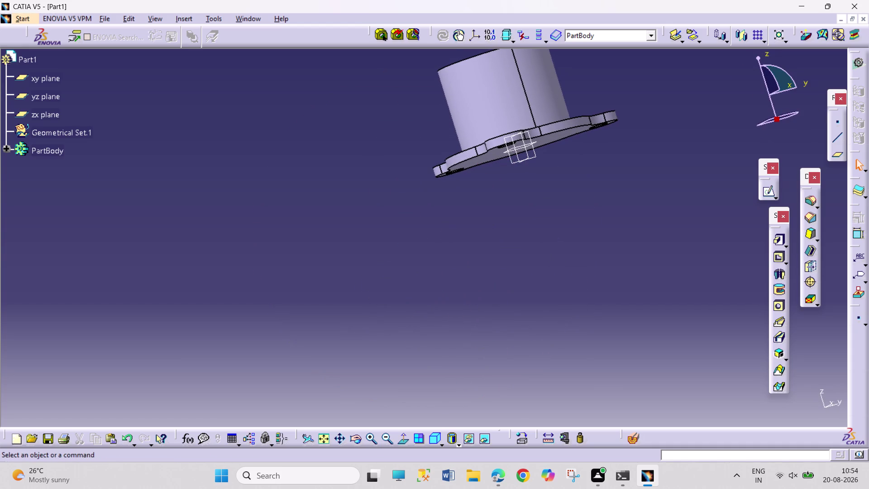
middle_drag(502, 238, 433, 352)
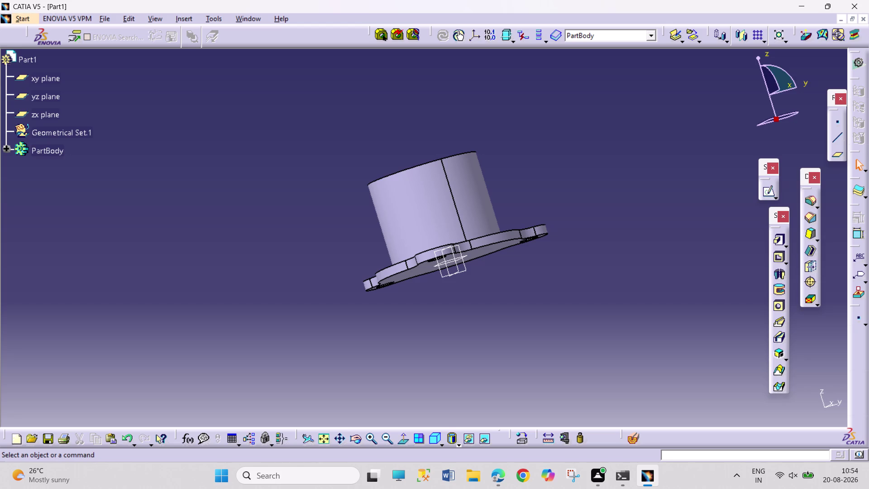
click(355, 439)
drag(341, 207, 383, 287)
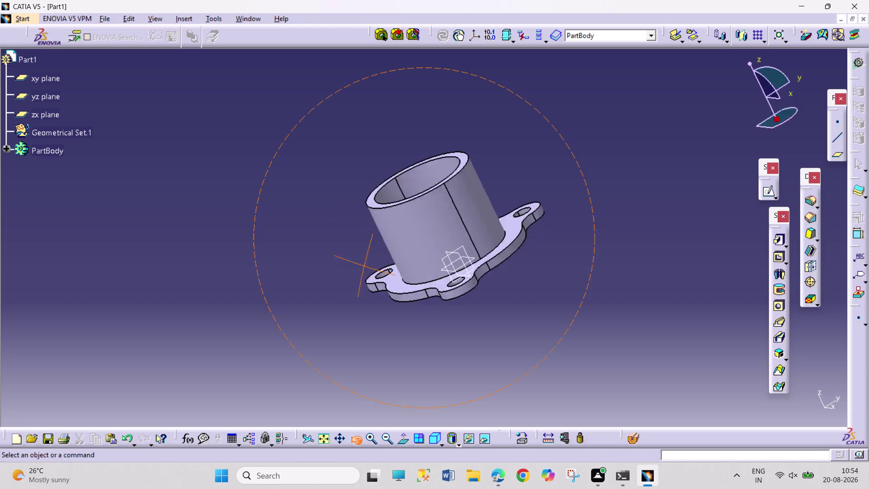
drag(383, 287, 423, 342)
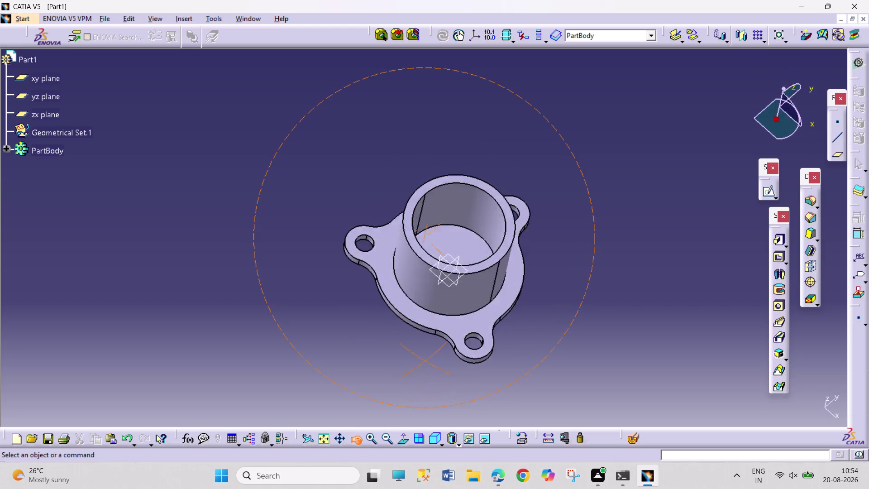
drag(422, 341, 490, 229)
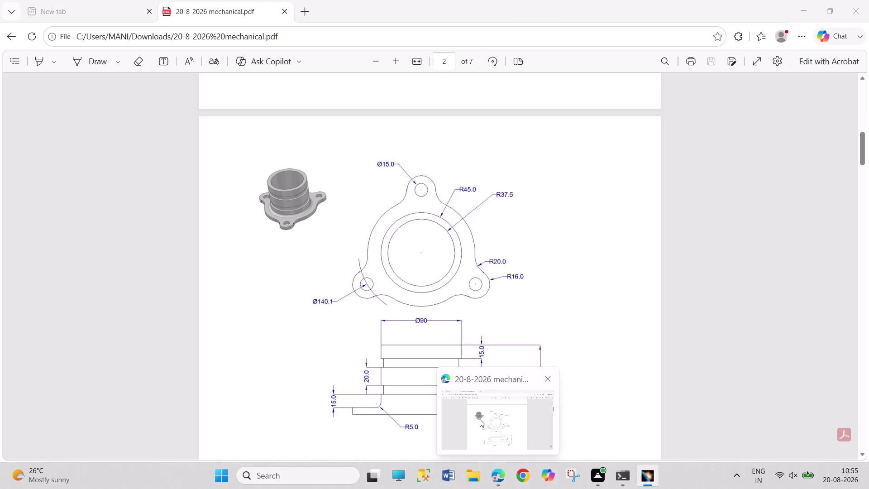
Look up the flange's side-view heights in the PDF drawing and return to CATIA.
click(480, 419)
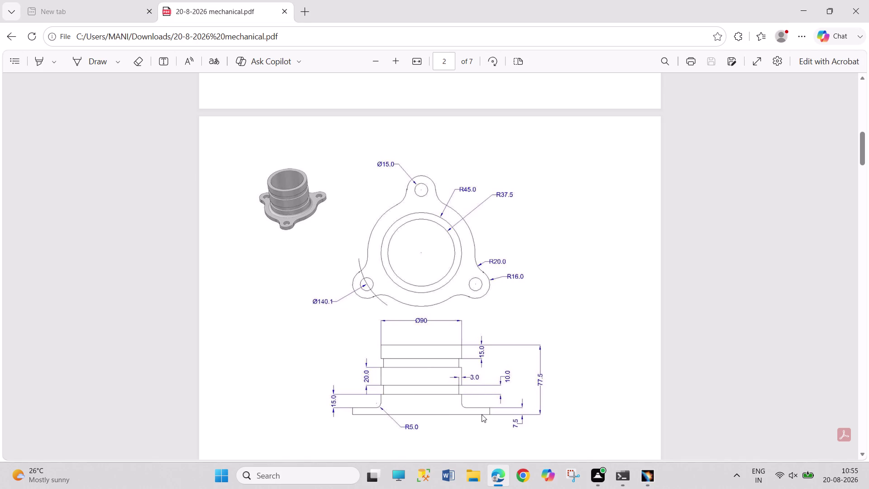
click(648, 471)
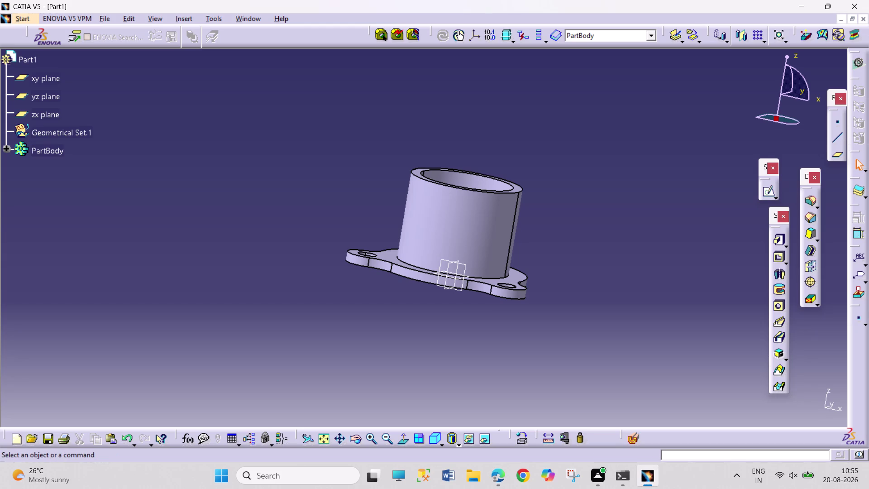
click(359, 436)
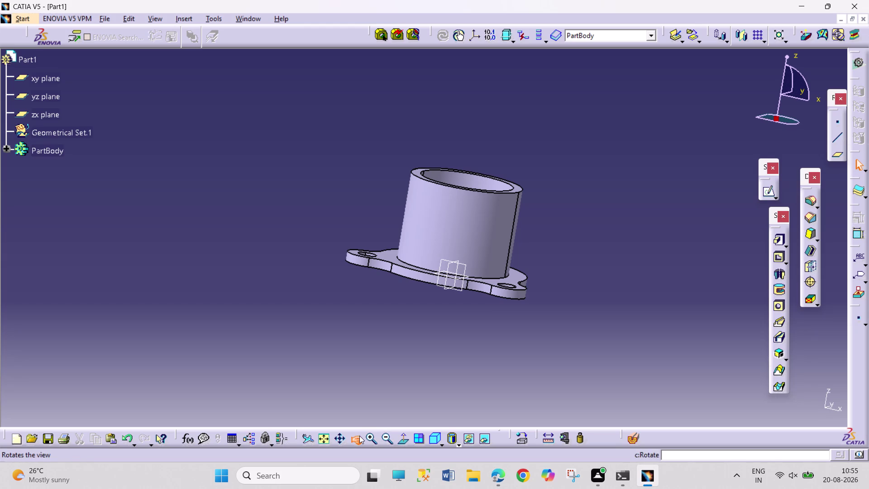
drag(386, 340, 332, 416)
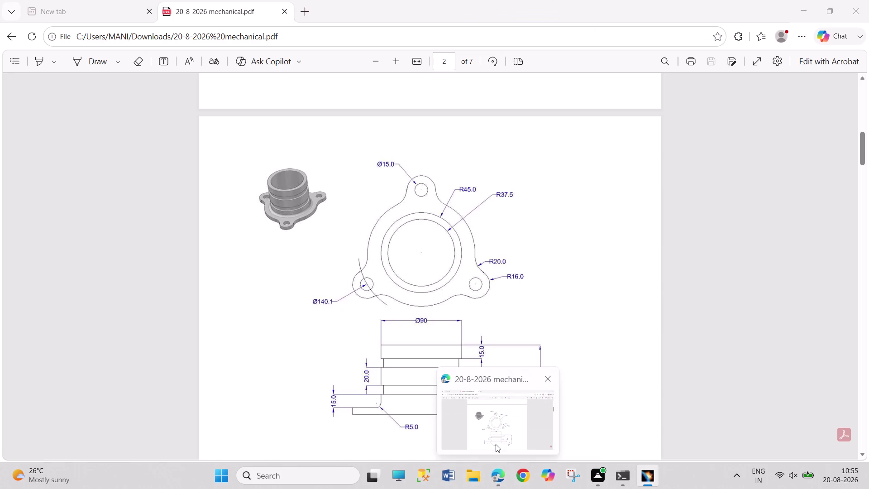
Review the section view dimensions in the PDF drawing, then switch back to CATIA.
click(495, 444)
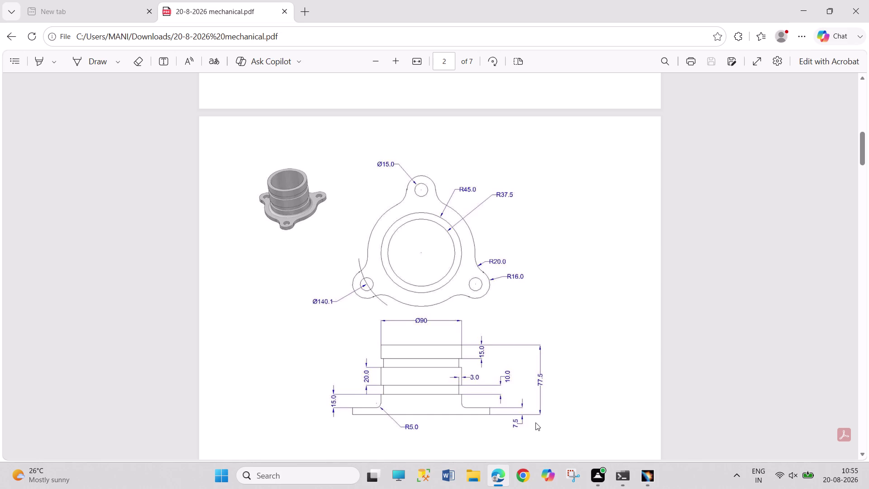
click(641, 470)
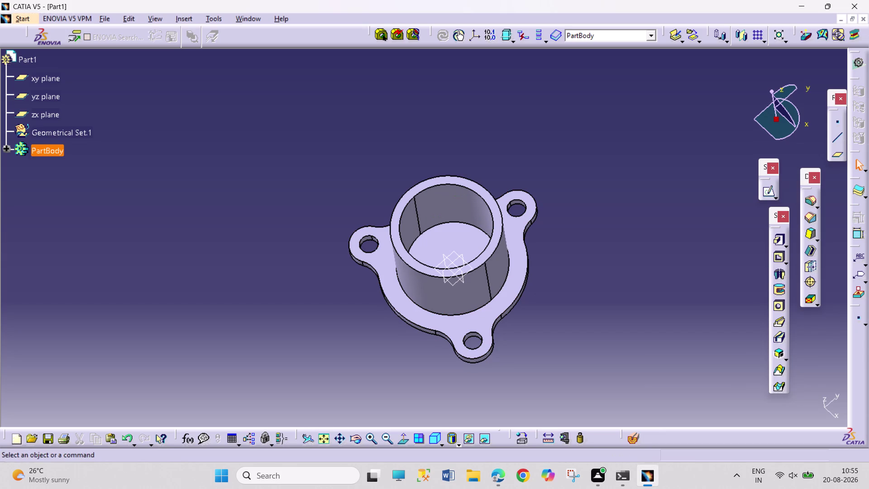
Create a plane offset 7.5+15 mm from the xy plane and start a sketch on it.
click(453, 287)
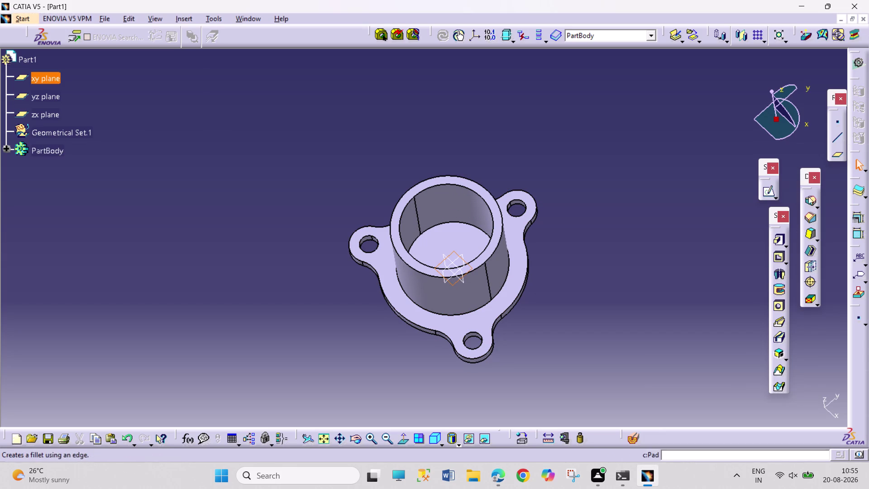
click(839, 154)
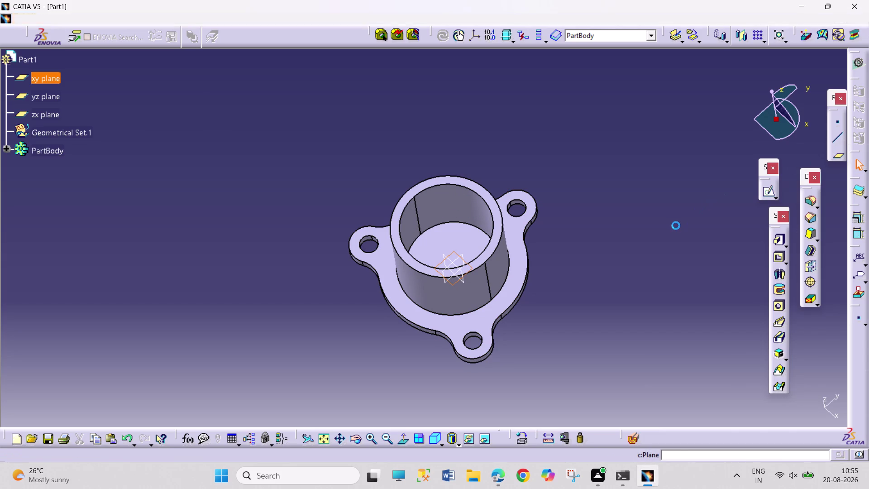
text(7)
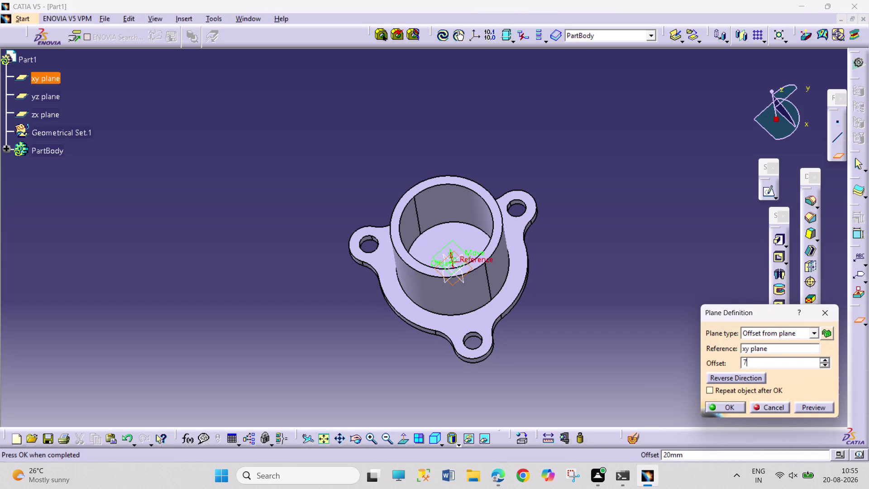
text(.5)
text(+1)
text(5)
key(Return)
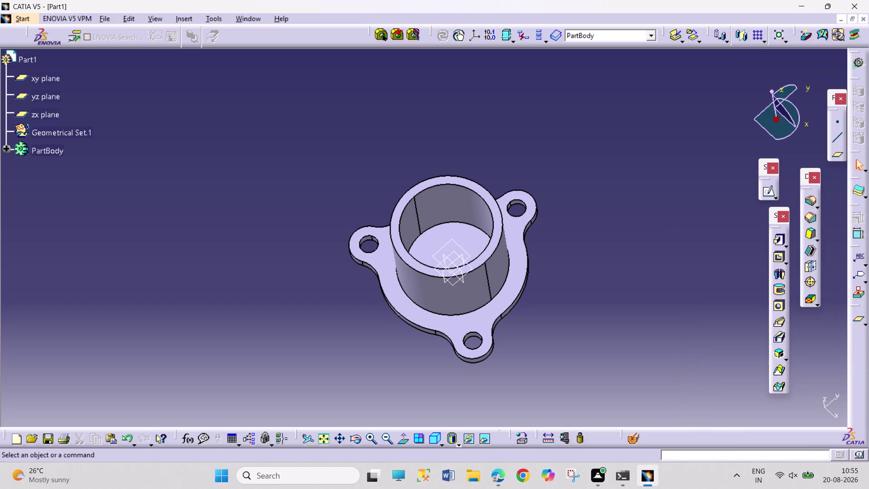
click(451, 241)
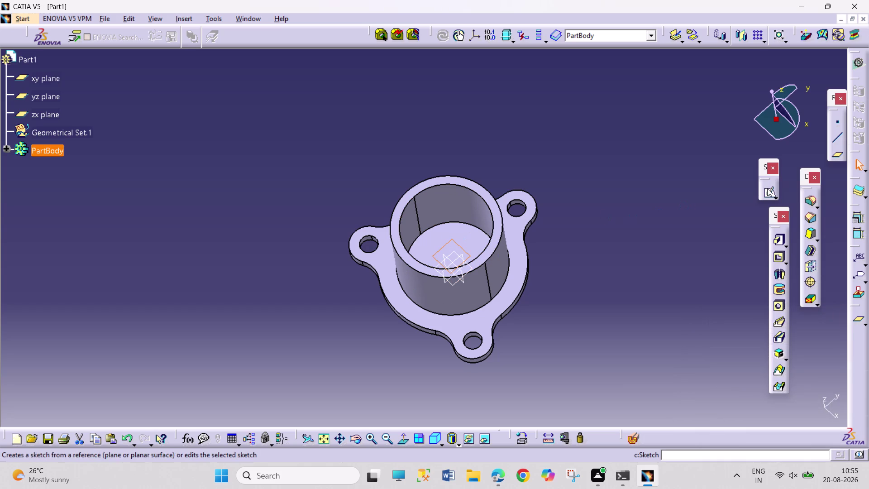
click(767, 188)
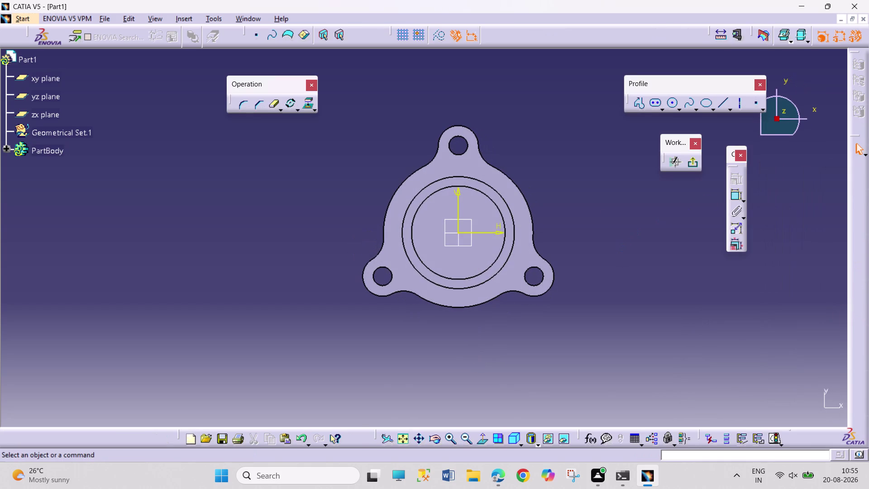
Draw a circle centred at the sketch origin.
click(672, 104)
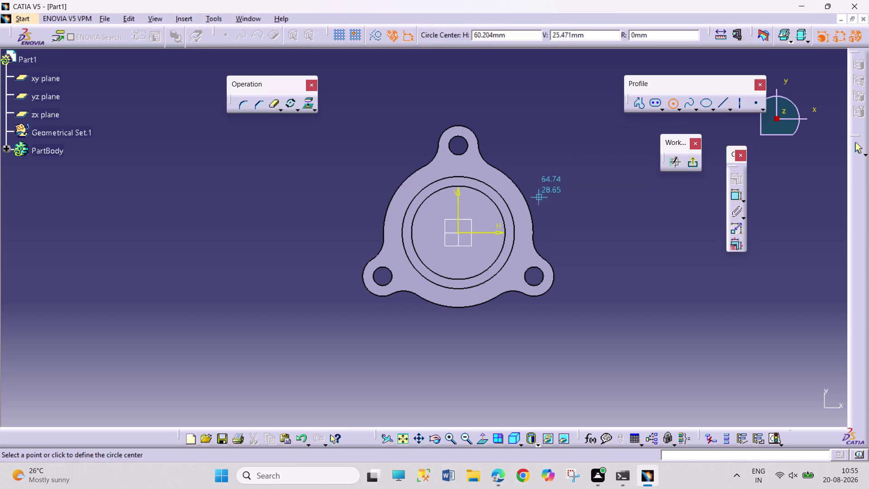
click(459, 232)
click(491, 293)
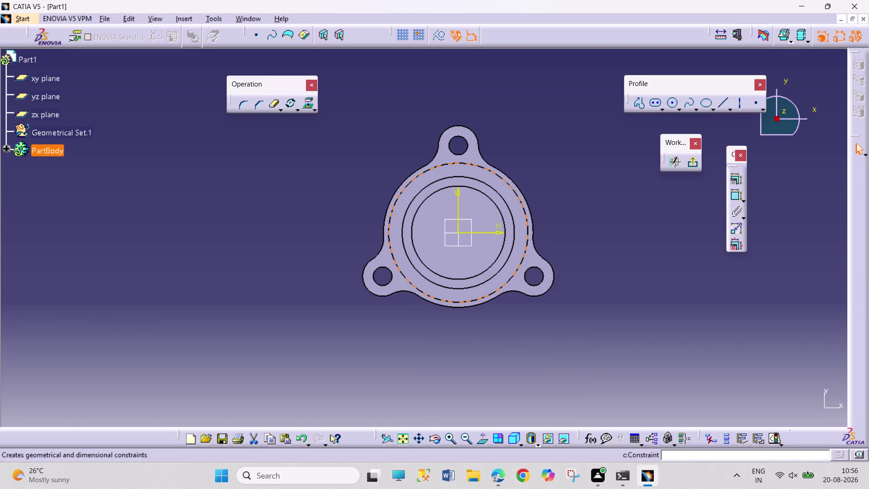
click(574, 258)
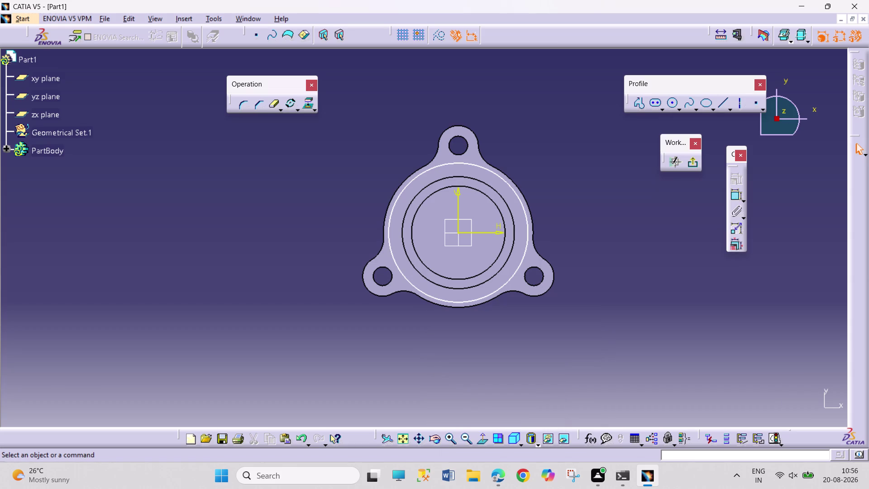
Constrain the circle's diameter to 84 mm, entered as 90-6.
click(736, 196)
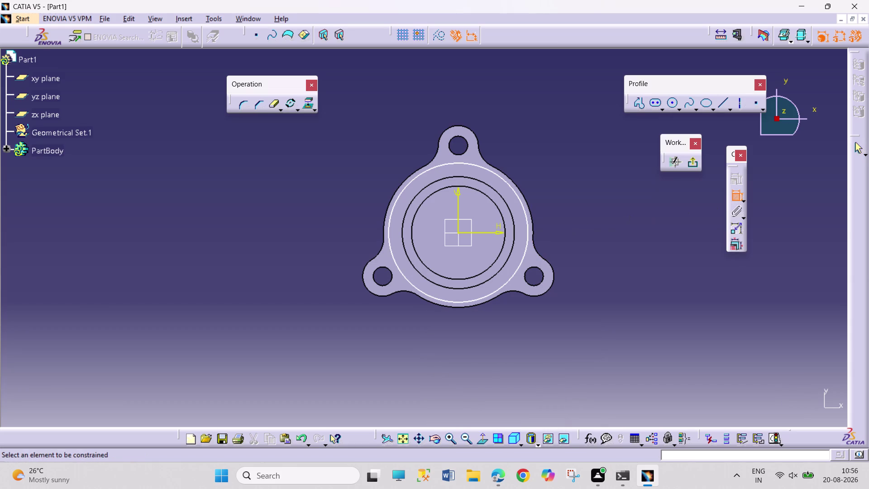
click(529, 231)
click(569, 222)
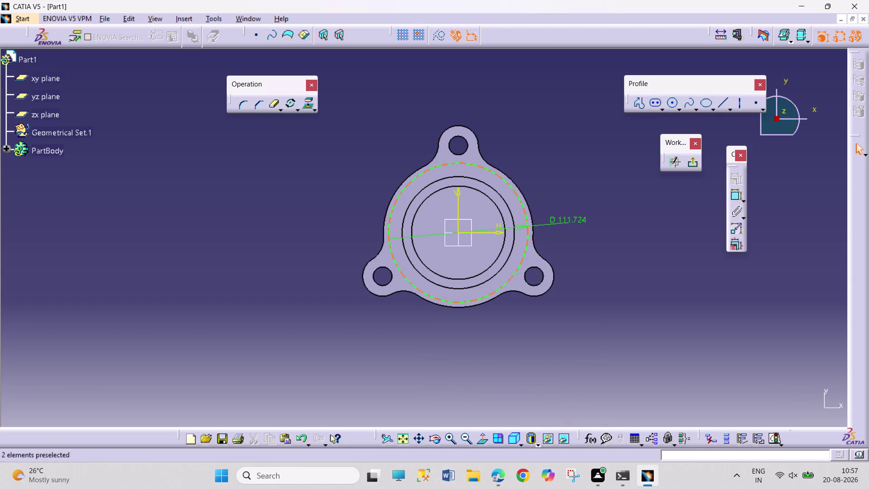
double_click(581, 219)
text(90)
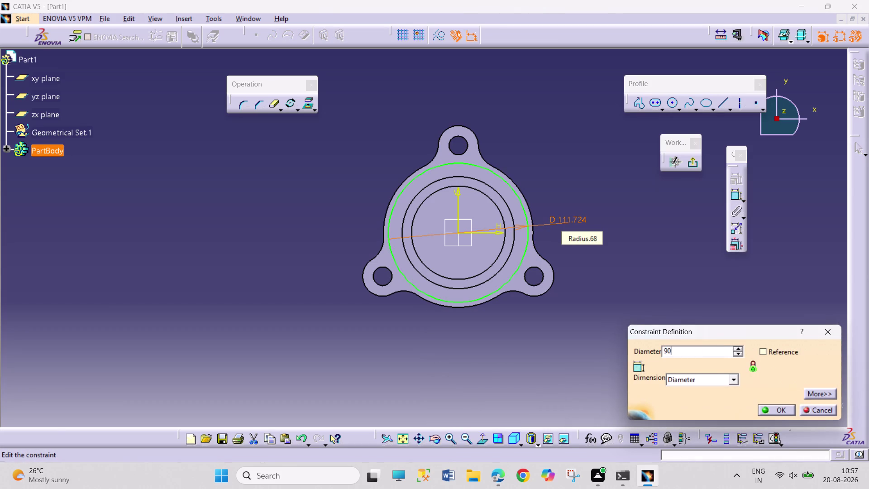
text(-6)
key(Return)
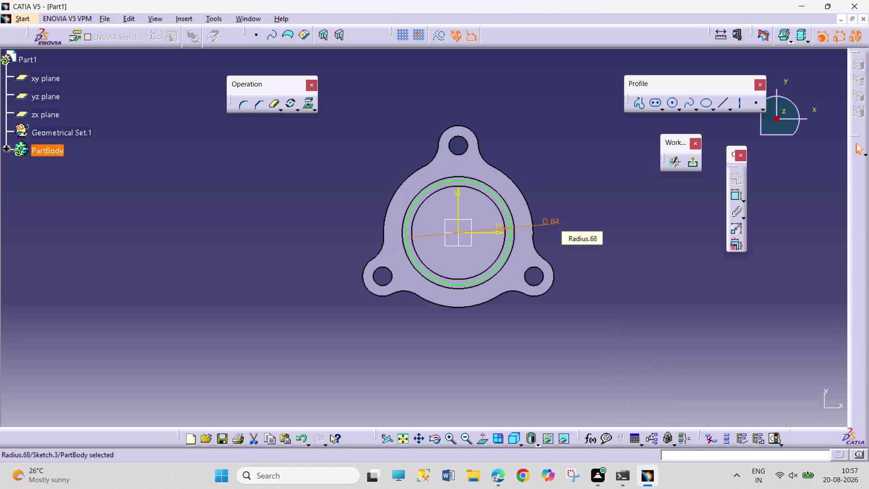
Select the tube's outer edge and projected circle, then compare with the reference PDF.
click(500, 271)
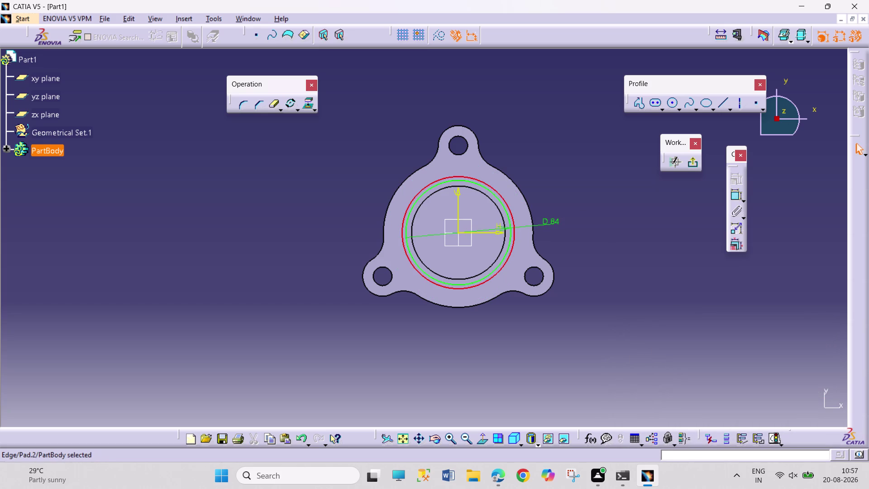
click(310, 103)
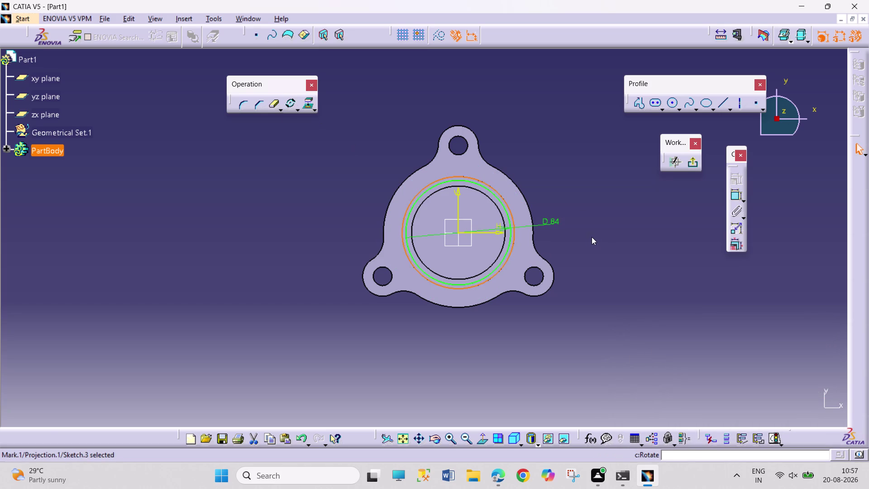
click(592, 237)
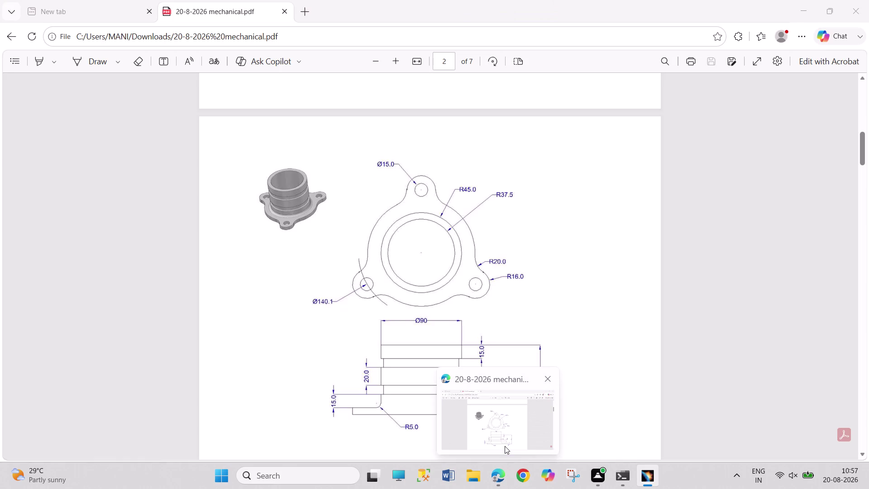
click(505, 446)
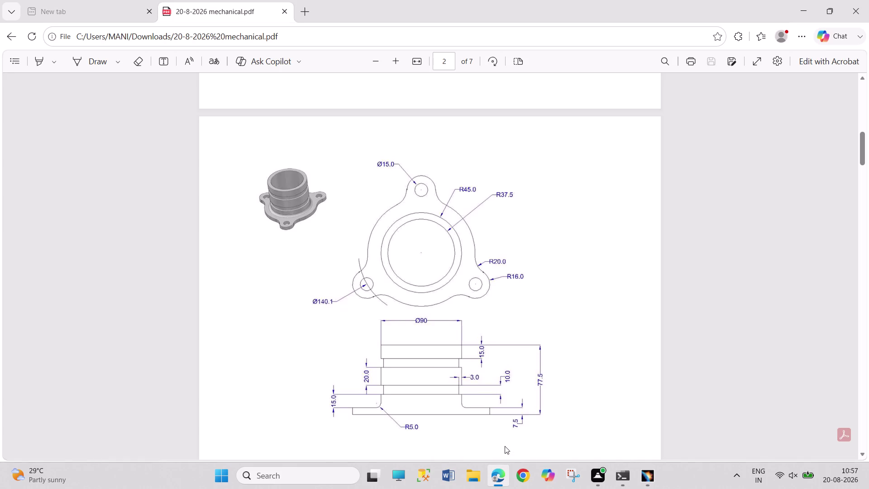
click(657, 481)
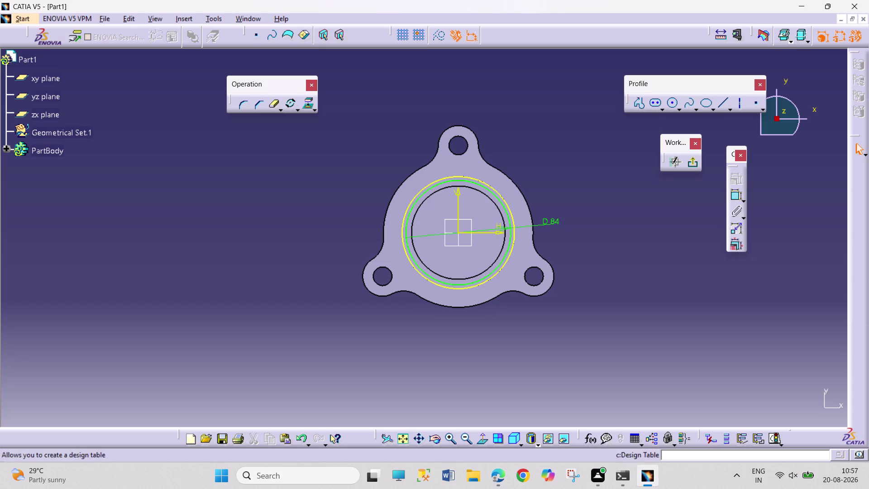
Orbit to an angled view and exit the Sketcher back to the part.
click(437, 439)
drag(443, 408, 457, 277)
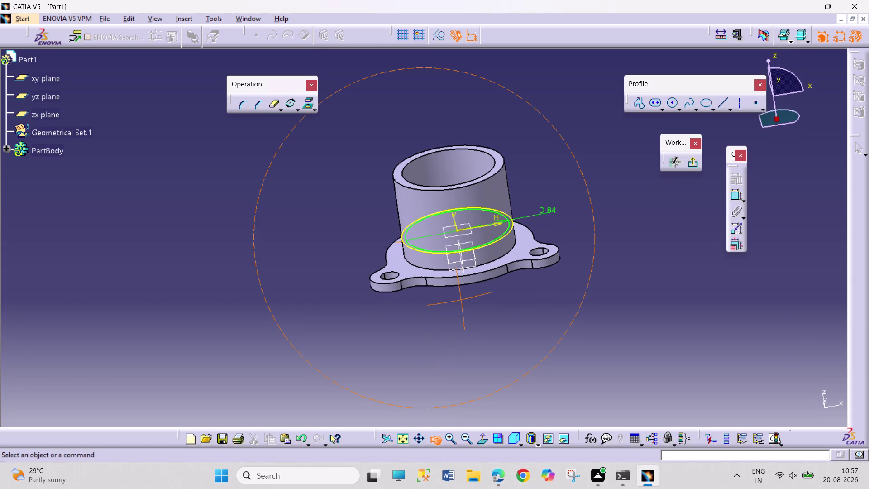
drag(458, 277, 457, 277)
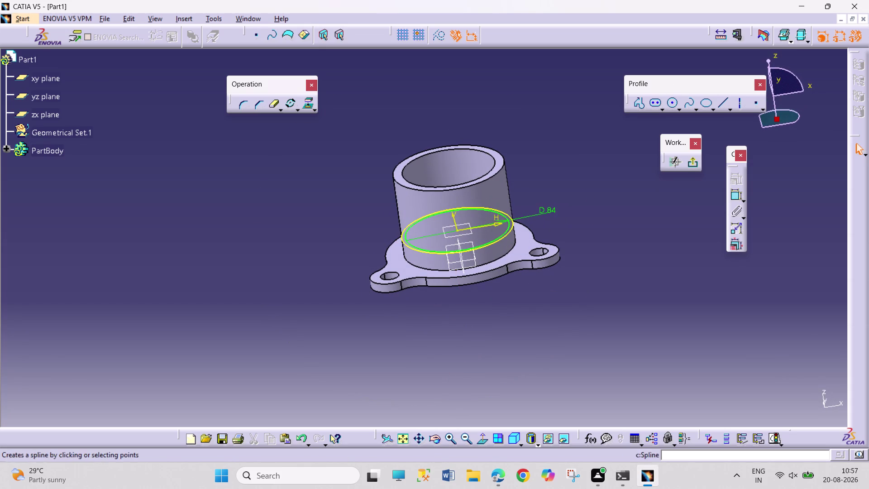
click(693, 163)
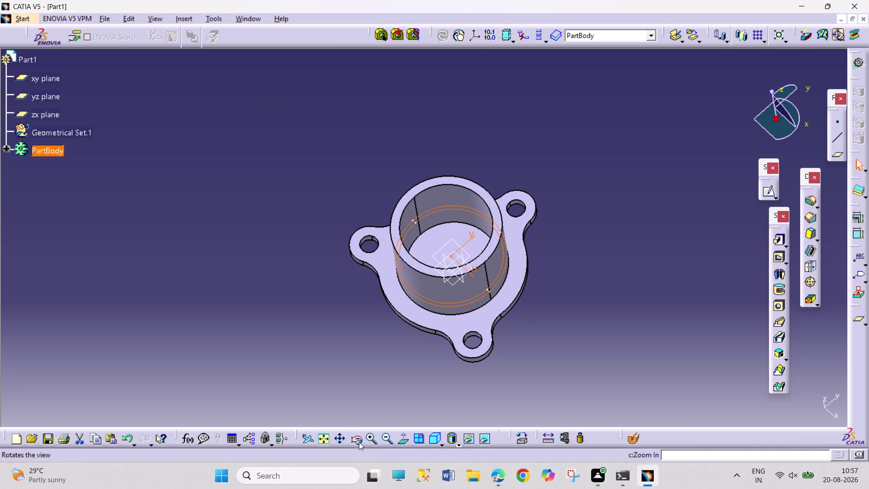
Cut a 6 mm deep pocket from the 84 mm circle sketch.
click(777, 259)
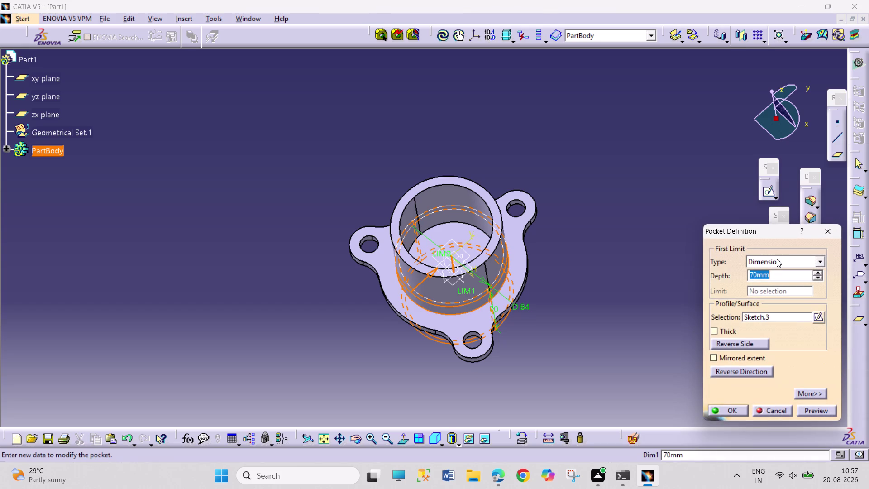
click(755, 369)
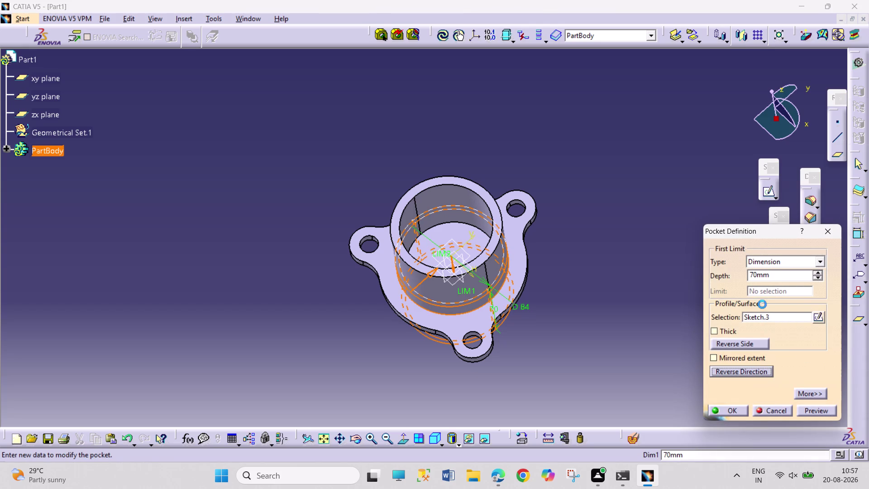
double_click(773, 273)
key(6)
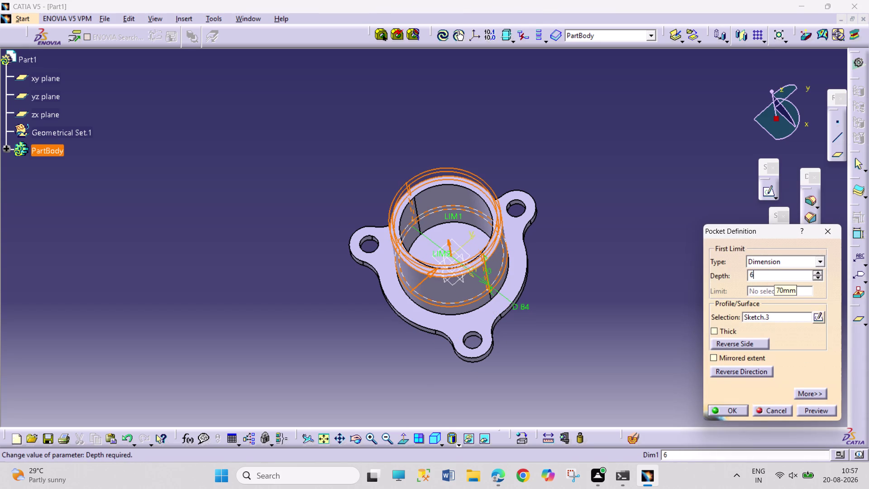
key(Return)
click(676, 359)
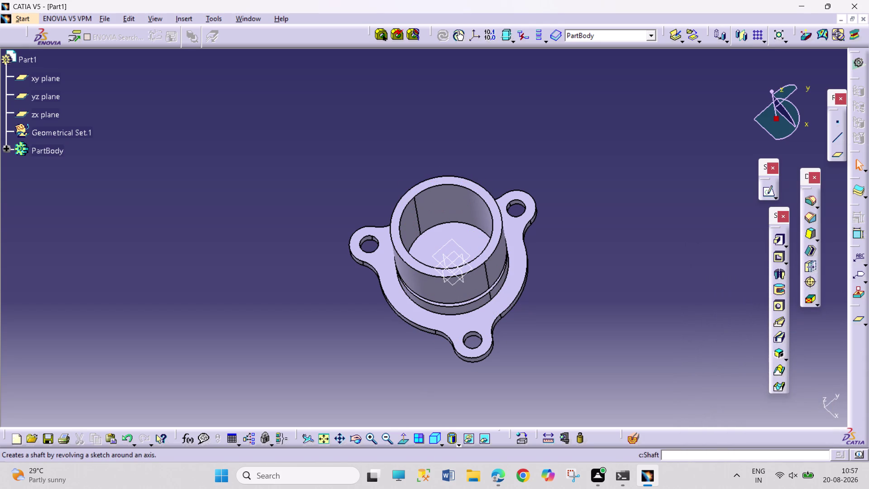
Orbit around the part to inspect the groove, then bring up the reference PDF.
click(360, 437)
drag(367, 398, 410, 294)
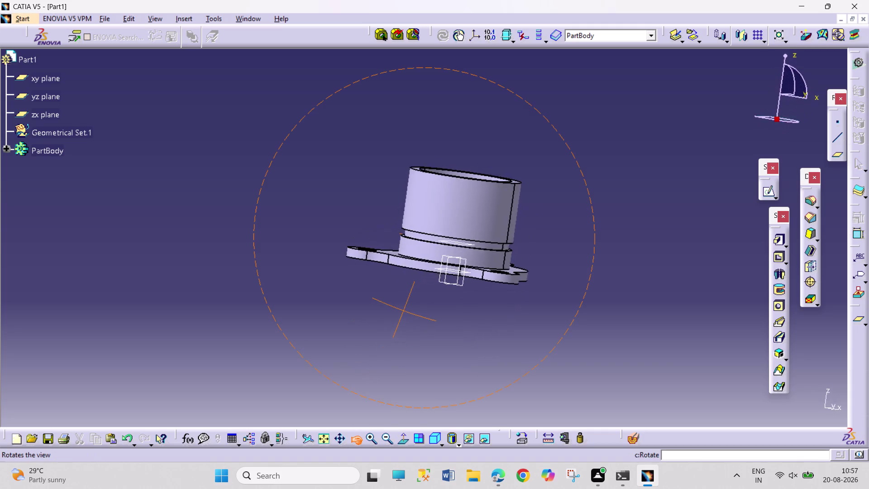
drag(409, 294, 444, 397)
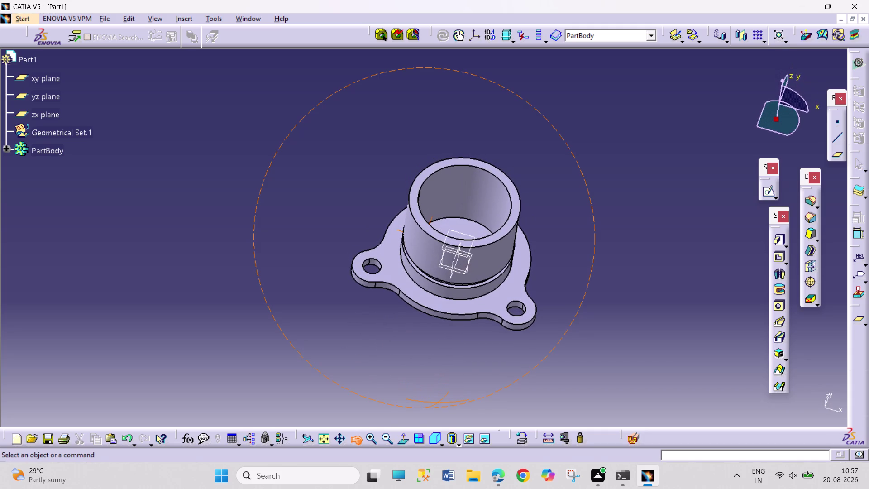
drag(444, 397, 416, 401)
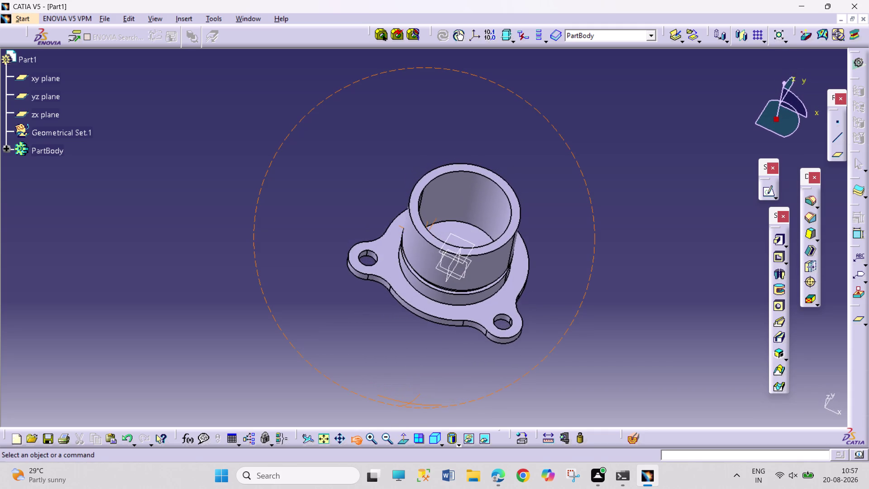
drag(416, 402, 453, 358)
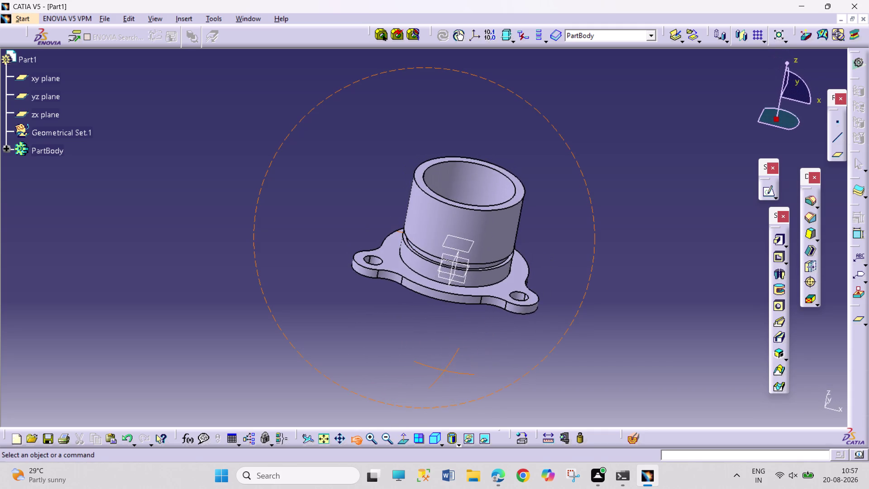
drag(453, 358, 449, 360)
click(326, 433)
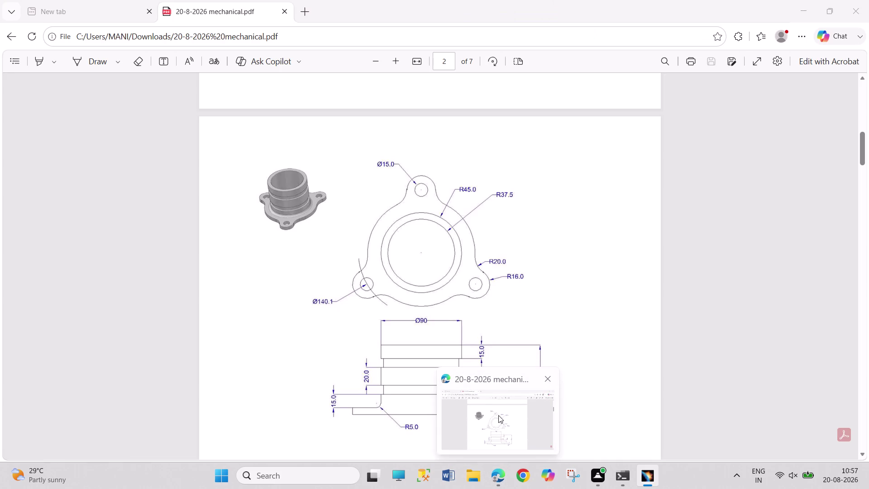
Review the reference drawing, return to CATIA and select the sketch's support plane.
click(498, 415)
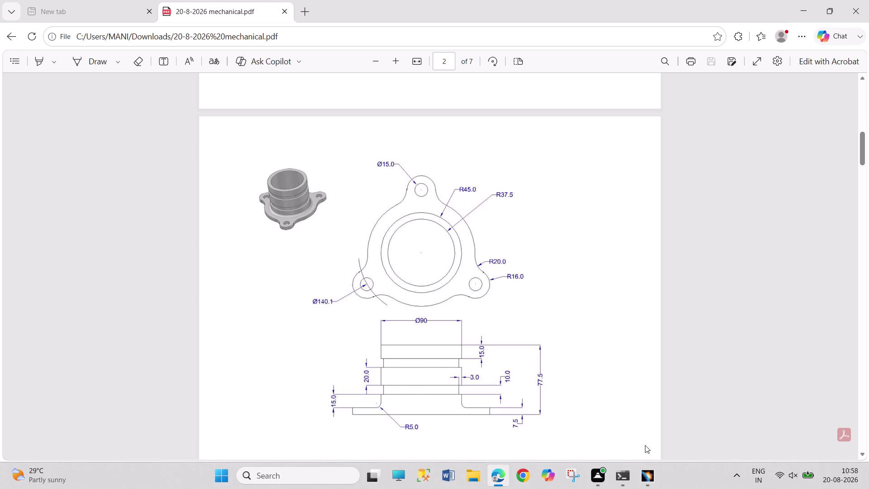
click(653, 477)
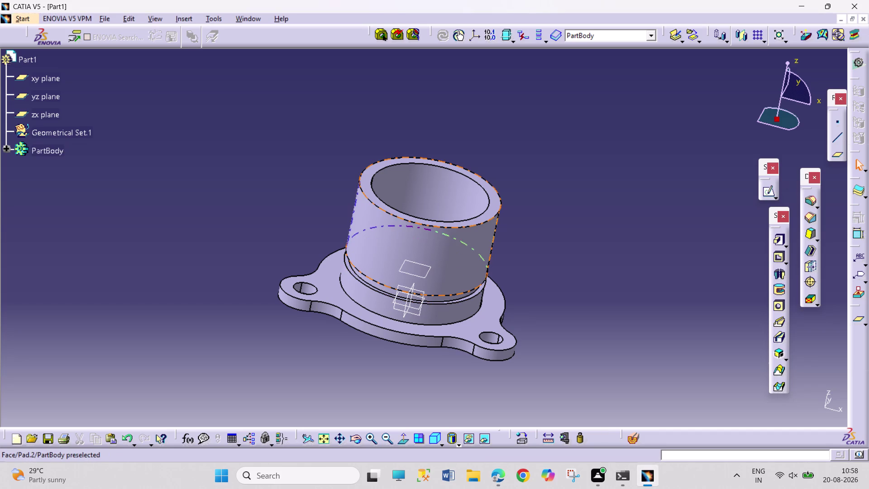
click(426, 278)
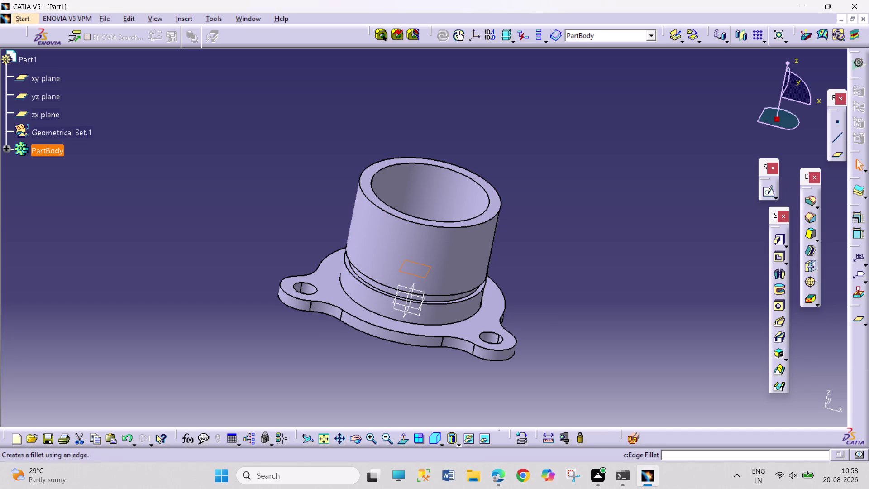
Change the support plane offset to 30 mm and open the sketch on it.
click(841, 157)
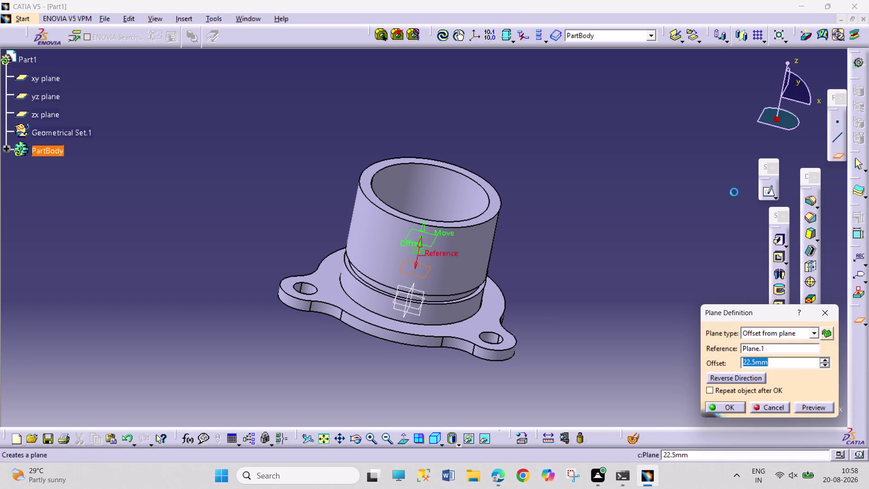
text(30)
key(Return)
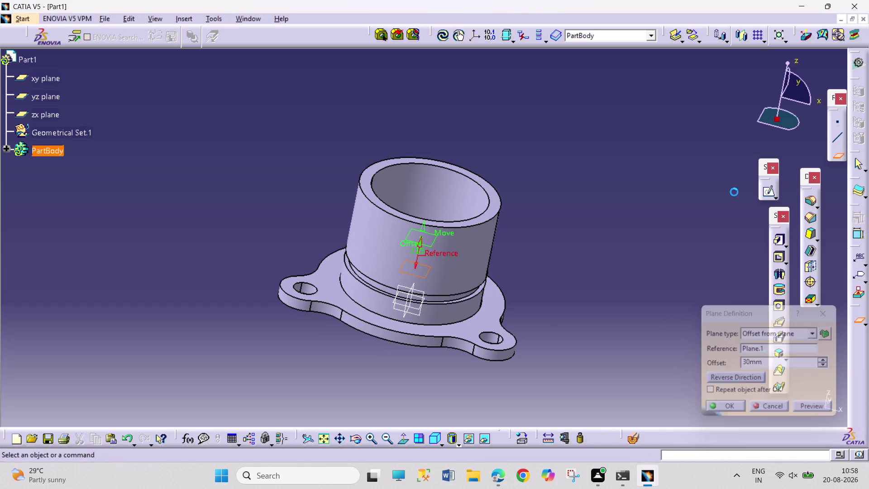
click(425, 234)
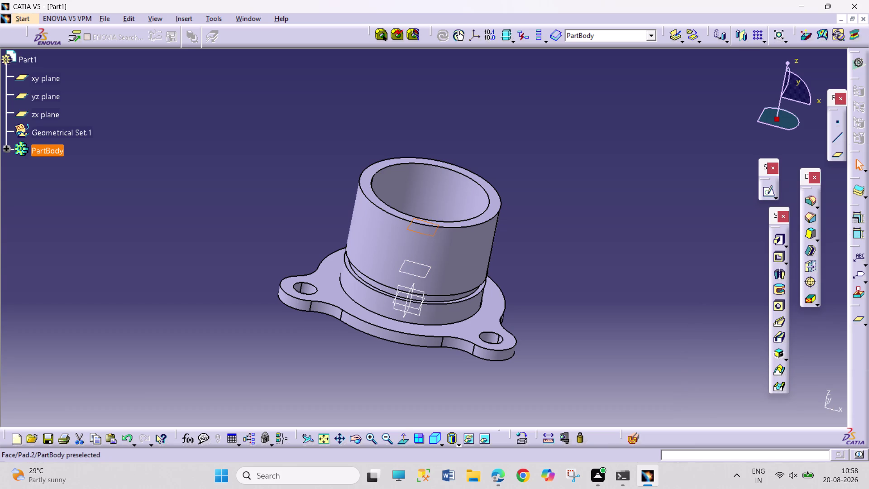
click(768, 191)
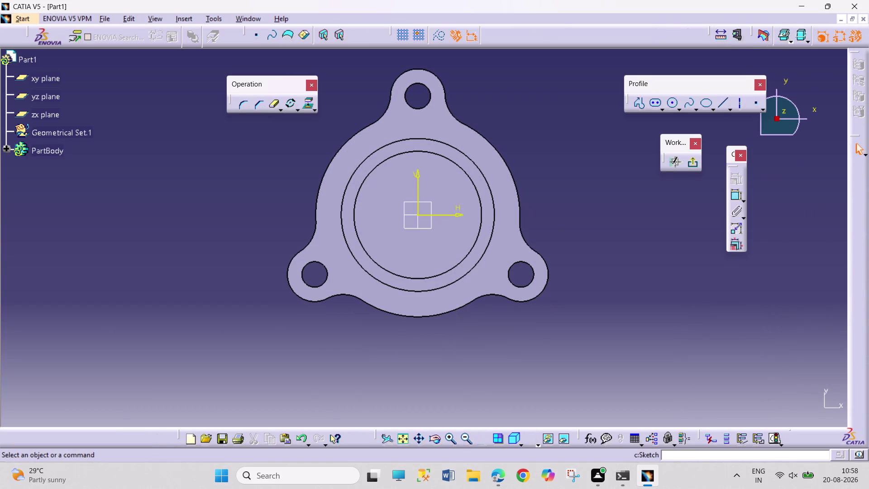
Try projecting the groove circle edge into the sketch and dismiss the failure message.
click(495, 211)
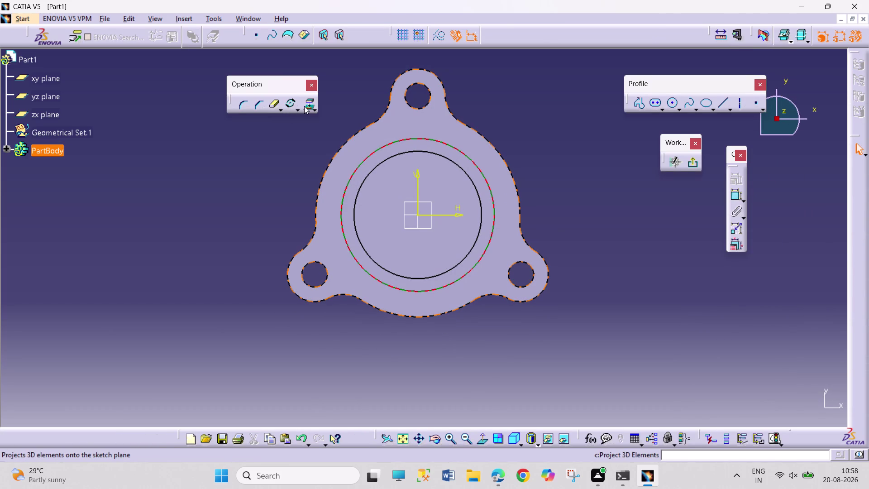
click(307, 105)
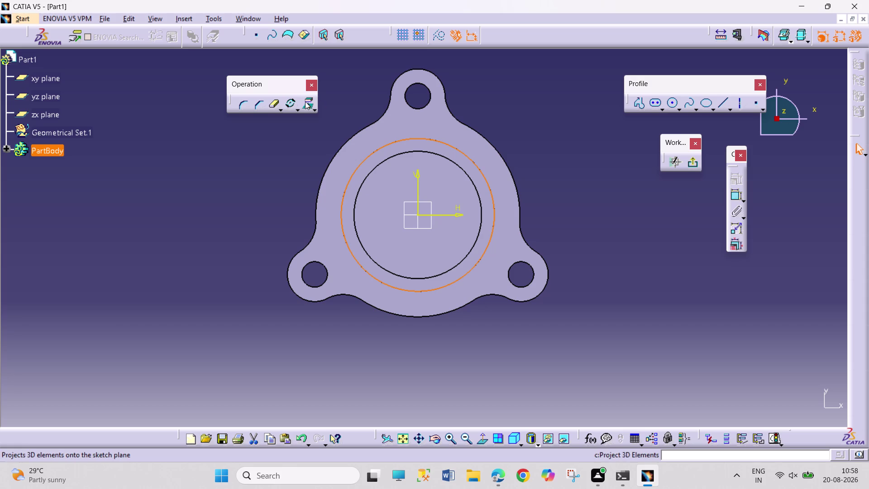
click(305, 102)
click(578, 229)
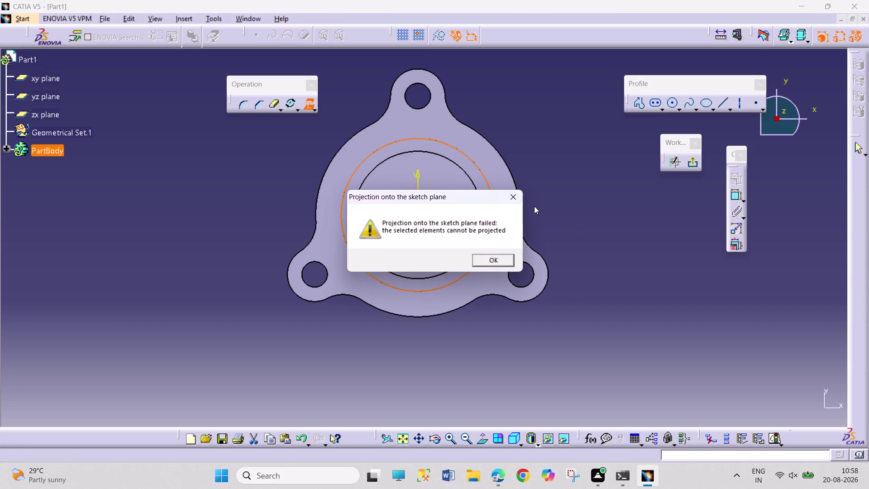
click(516, 197)
click(589, 198)
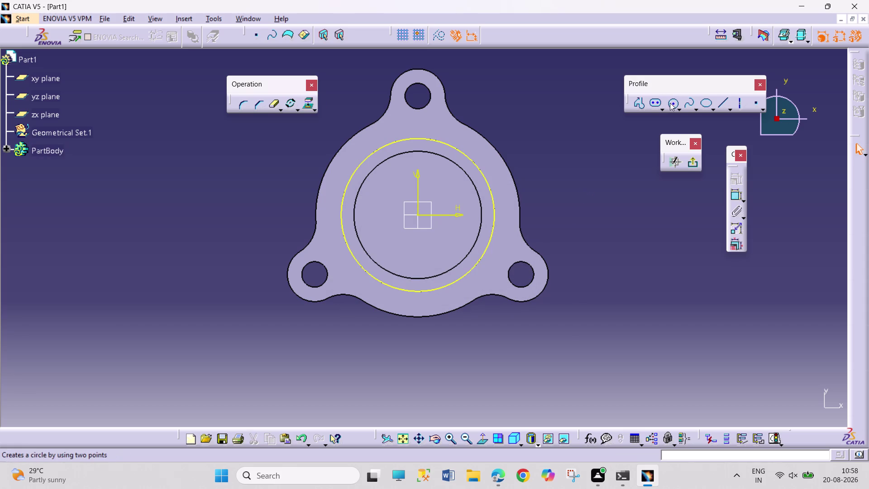
Draw an origin-centred circle and set its diameter to 84 mm (90-6).
click(674, 103)
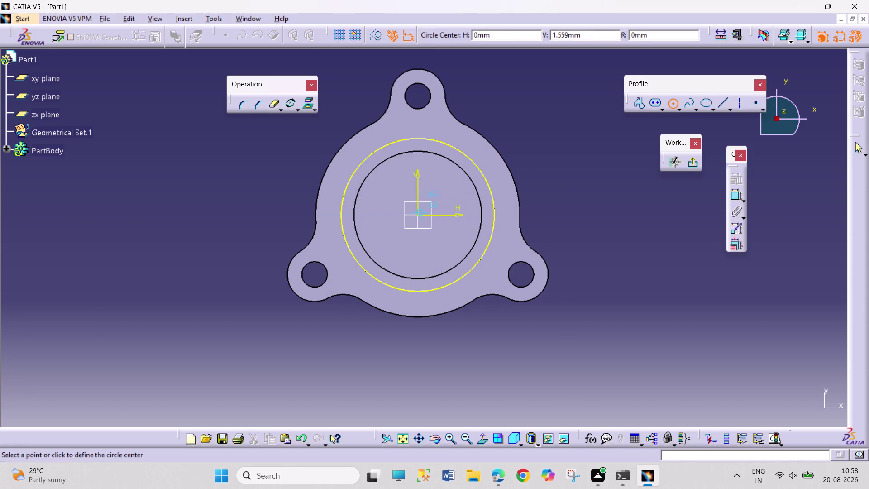
click(419, 216)
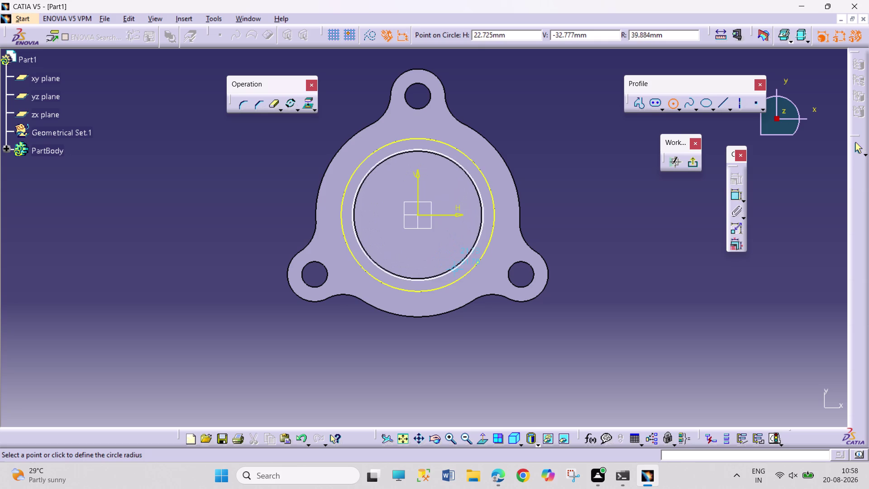
click(457, 272)
click(738, 194)
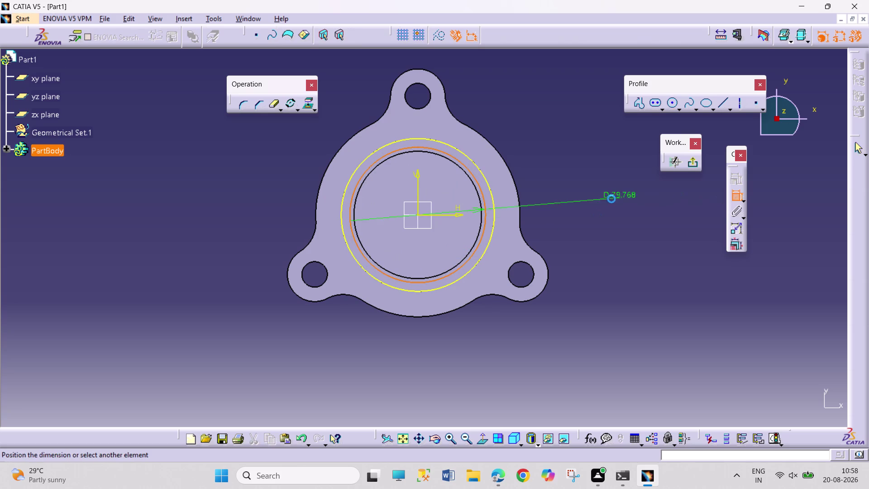
click(610, 199)
double_click(622, 198)
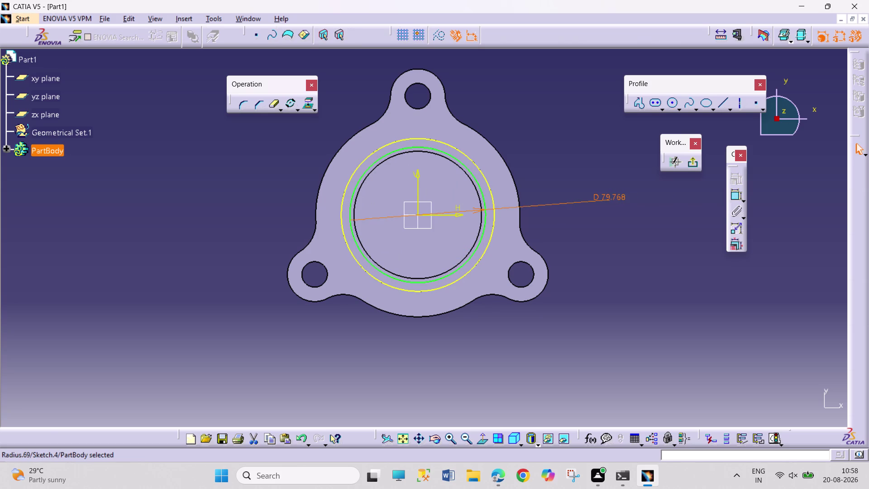
click(625, 202)
drag(624, 202, 626, 210)
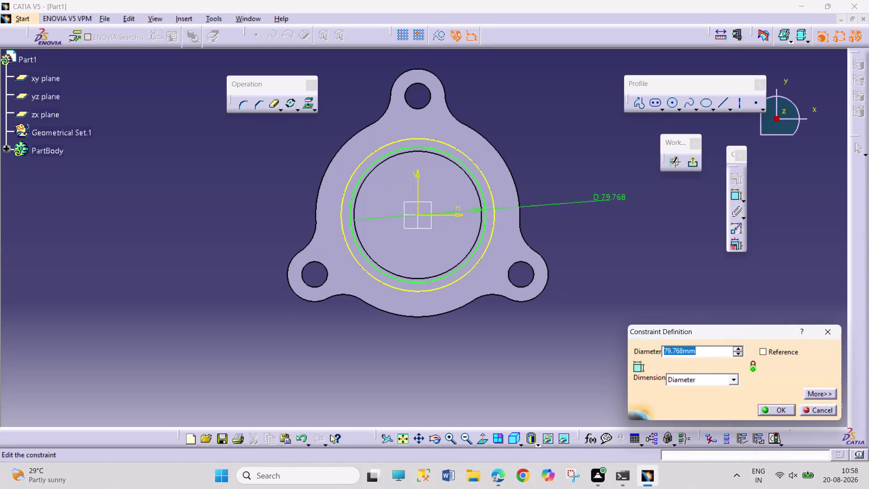
text(90-6)
key(Return)
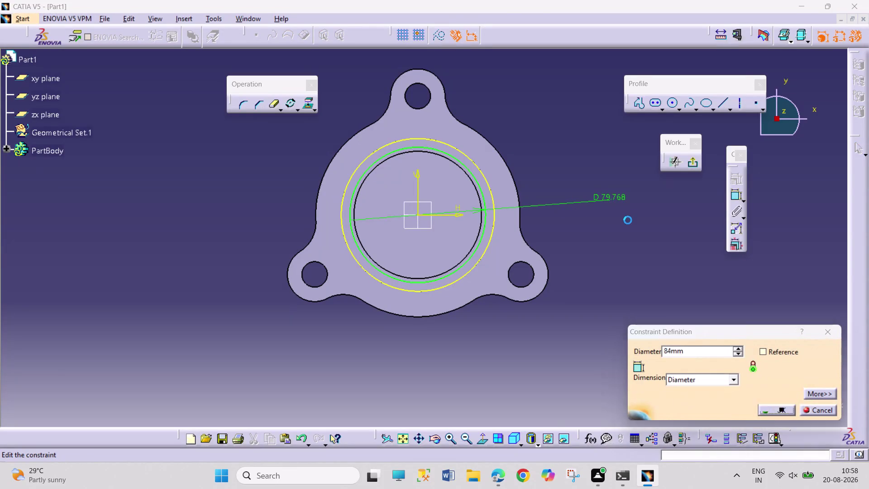
click(690, 163)
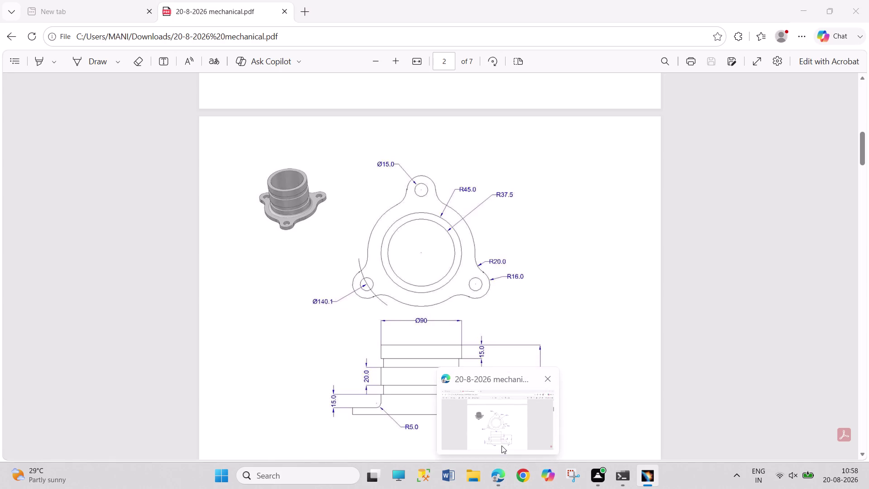
Check the reference PDF, return to CATIA and start a Pocket on the raised sketch.
click(502, 445)
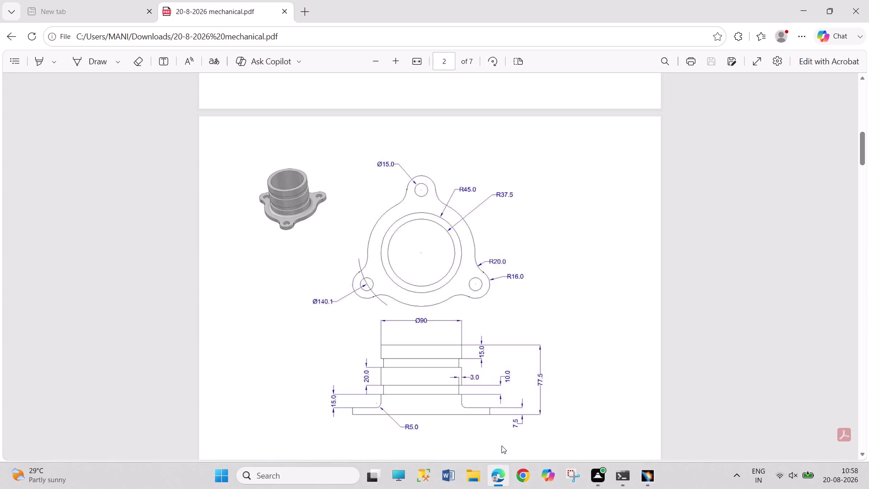
click(653, 480)
click(777, 253)
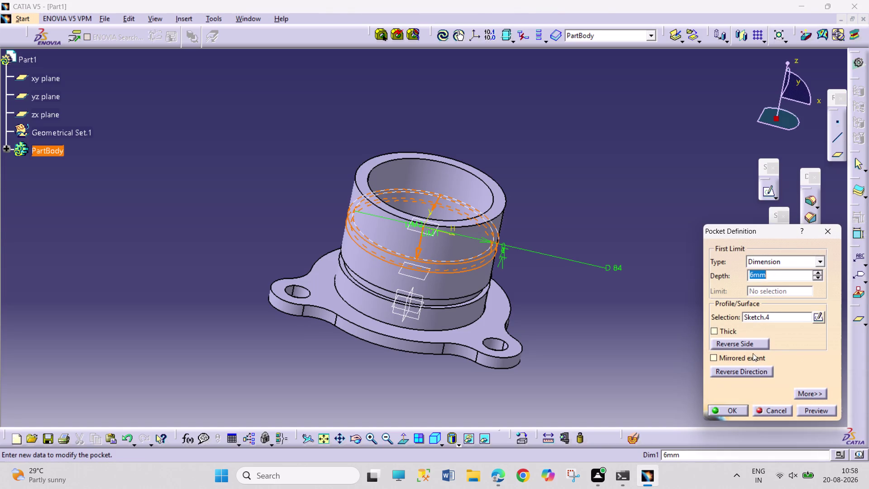
Create a reversed 6 mm pocket from Sketch.4 and orbit to inspect both grooves.
click(748, 369)
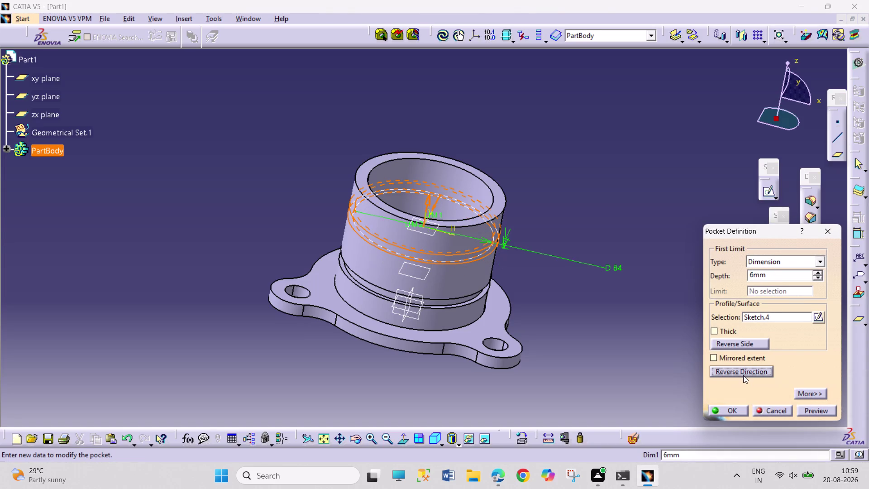
click(725, 407)
click(661, 391)
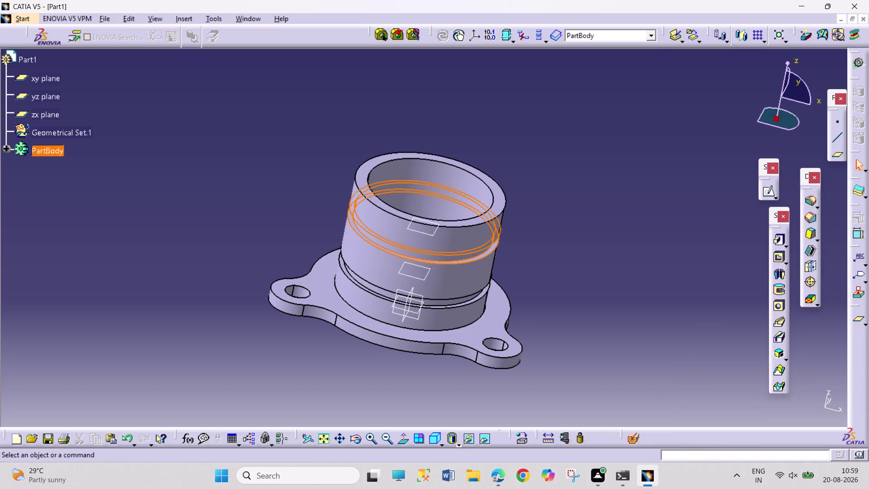
click(355, 441)
drag(431, 400, 413, 372)
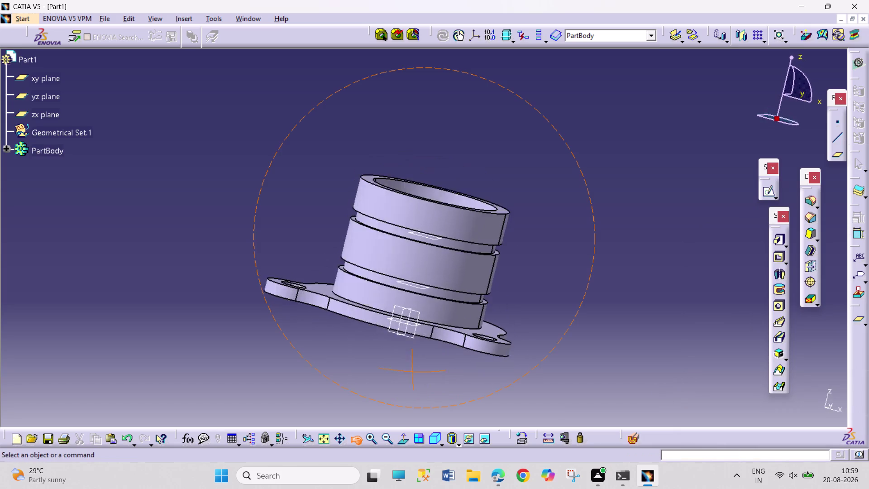
drag(412, 371, 448, 385)
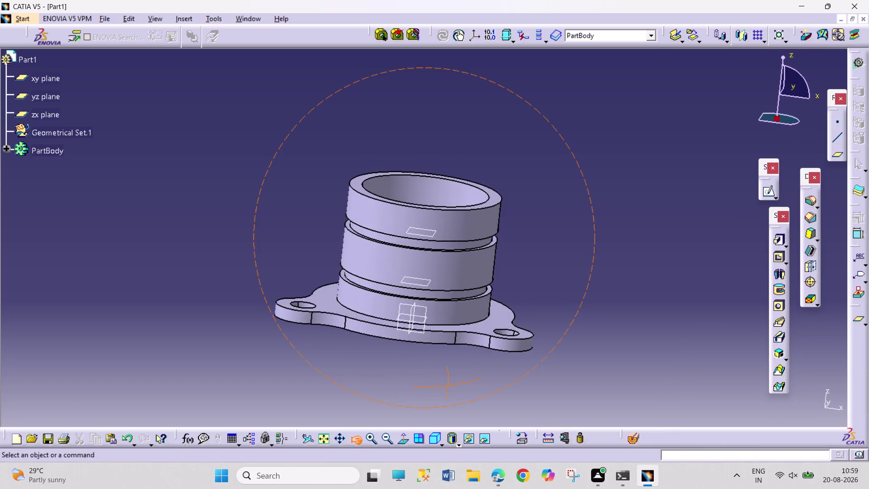
drag(447, 385, 449, 376)
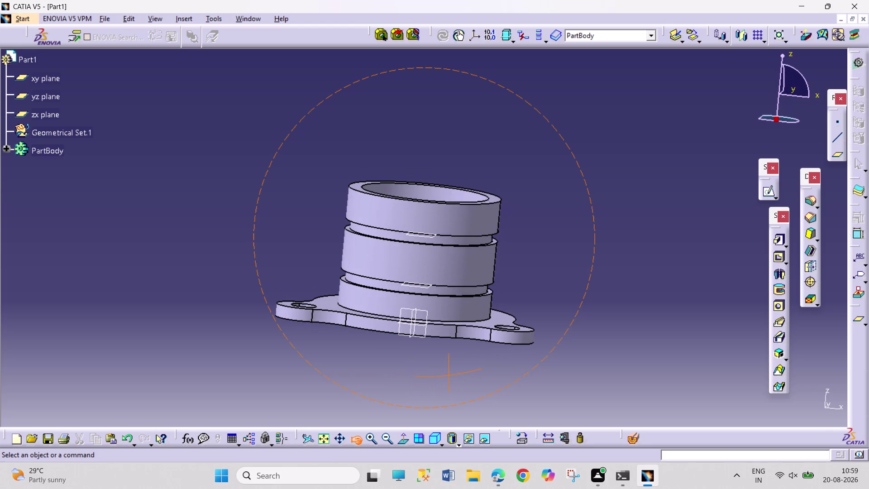
drag(449, 376, 451, 367)
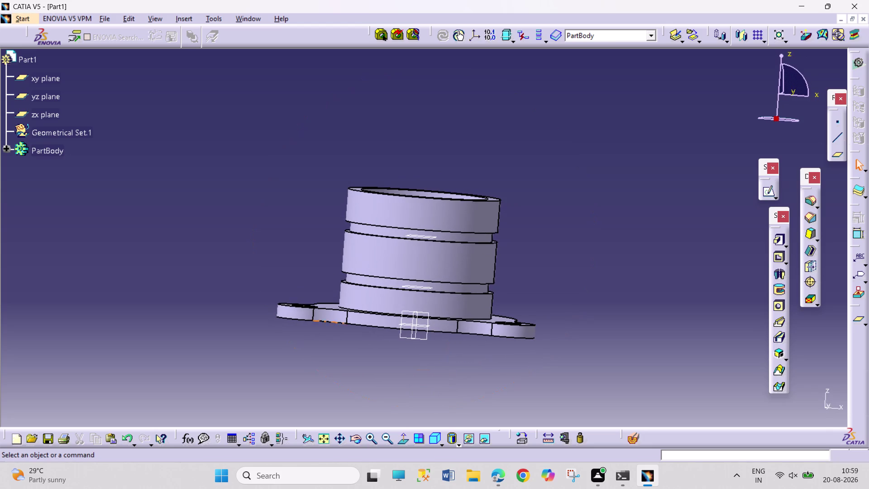
Expand the feature tree, review Pocket.1 unchanged, and switch to the front view.
click(7, 151)
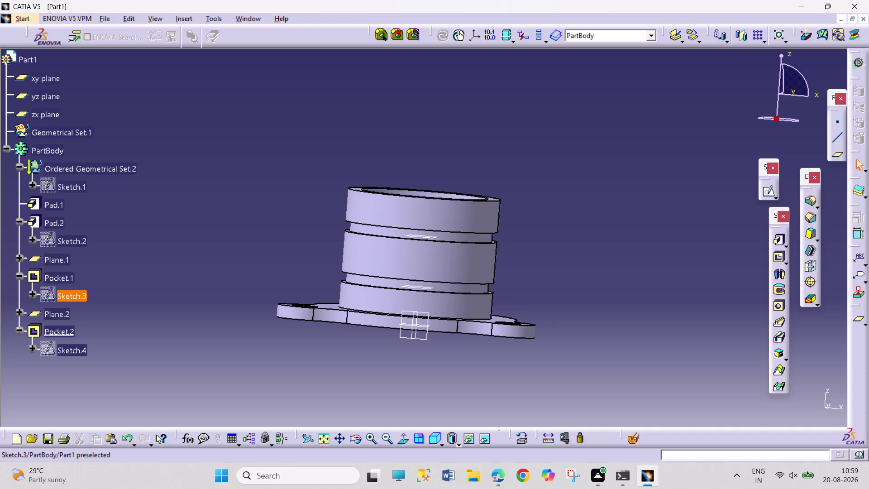
double_click(56, 274)
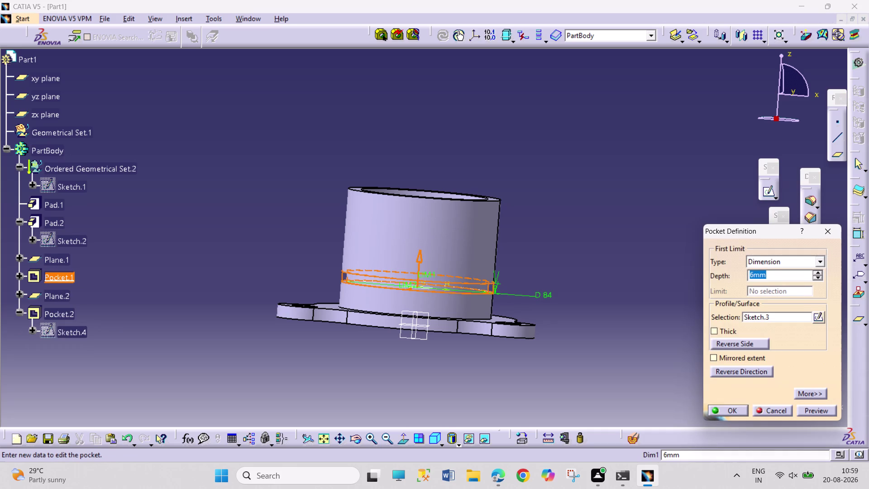
click(780, 408)
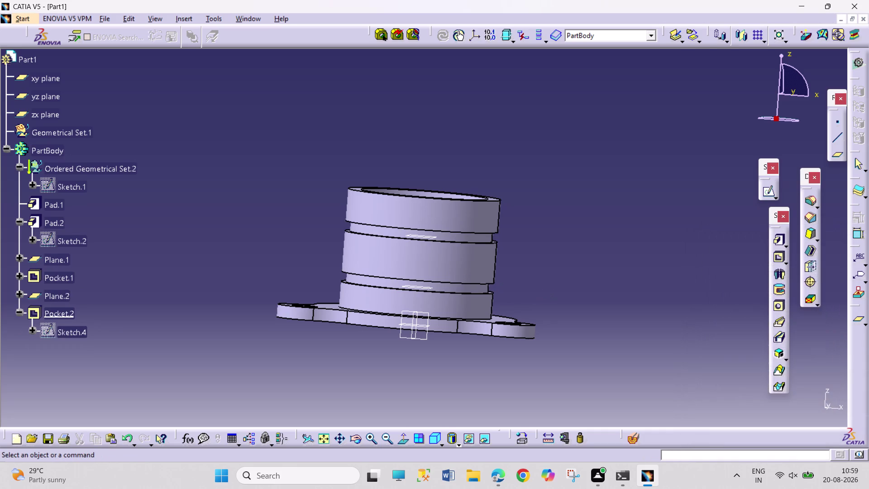
click(599, 370)
click(442, 443)
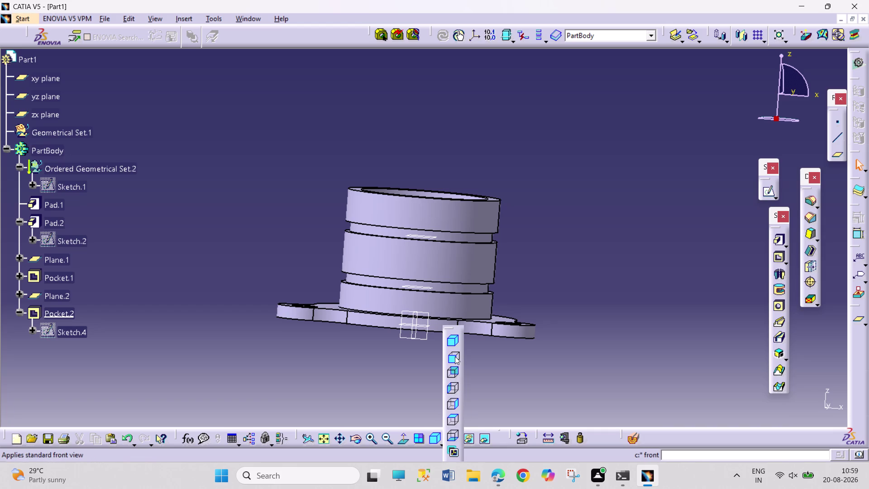
click(455, 356)
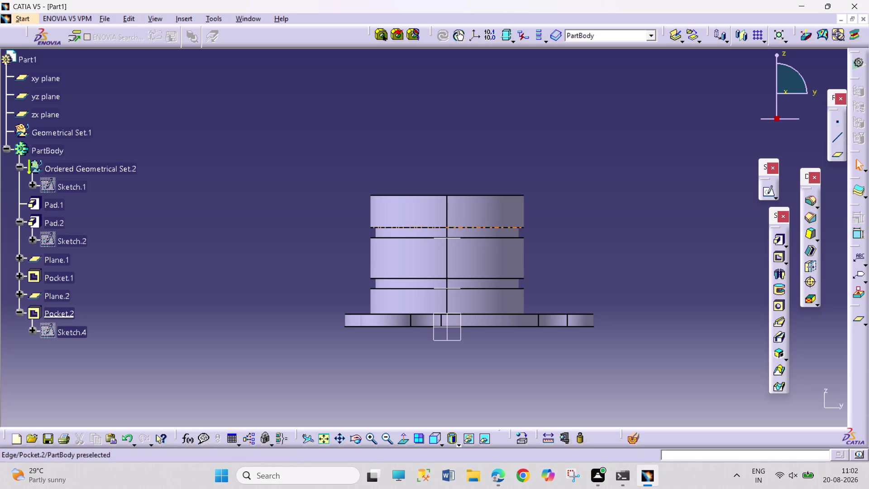
Start saving the flange part with Ctrl+S.
key(ctrl+s)
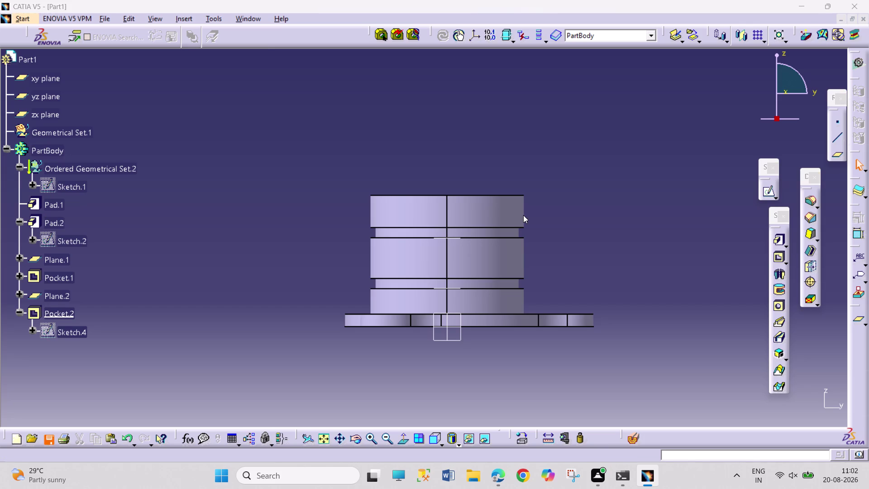
Save the part as 'PART 1.8' and begin a new document.
text(P)
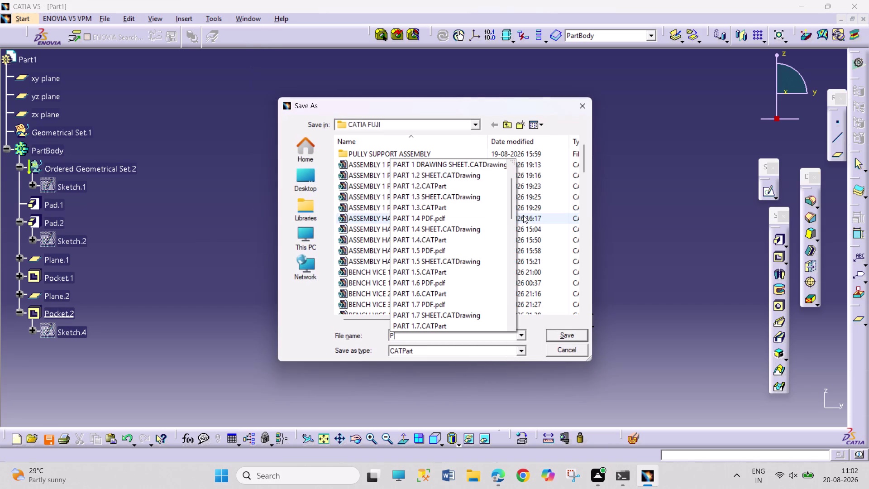
text(ART)
key(space)
text(1.8)
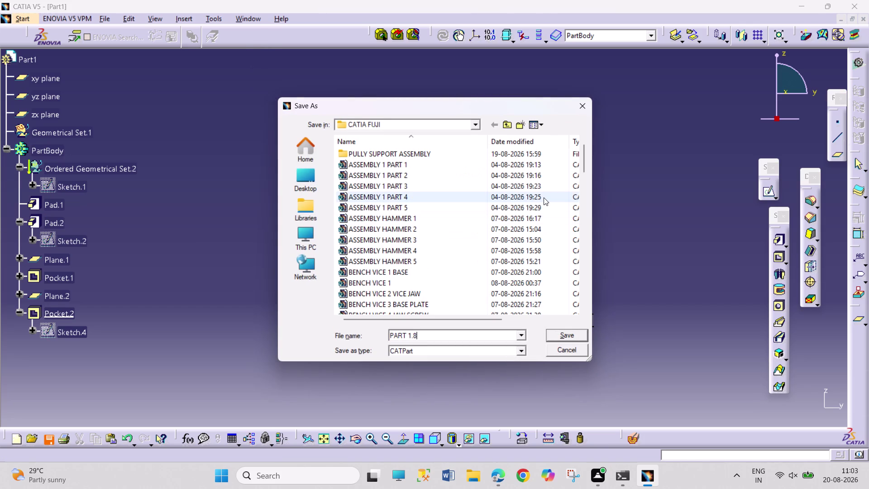
key(Return)
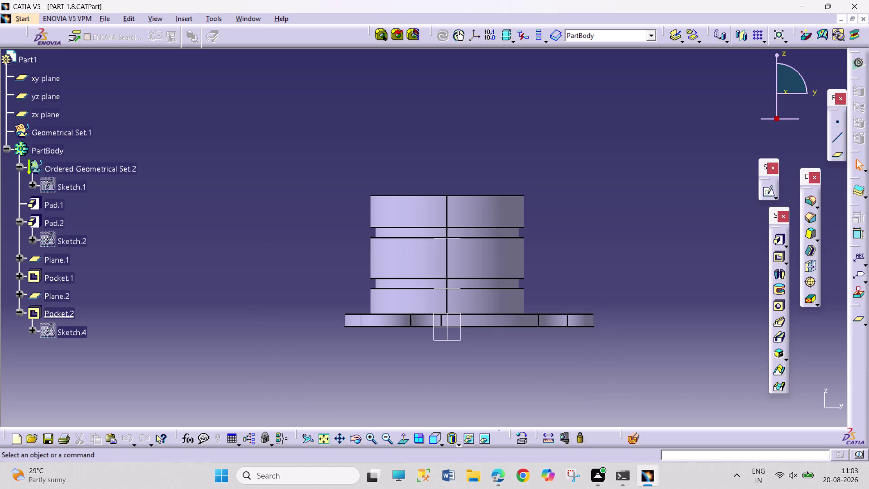
key(ctrl+n)
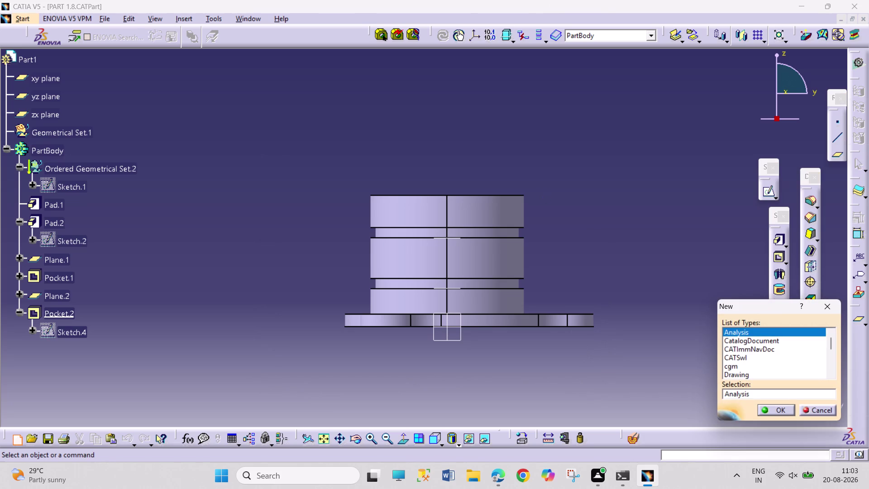
Switch to the Drafting workbench and accept the blank A4 ISO sheet layout.
click(820, 300)
click(833, 309)
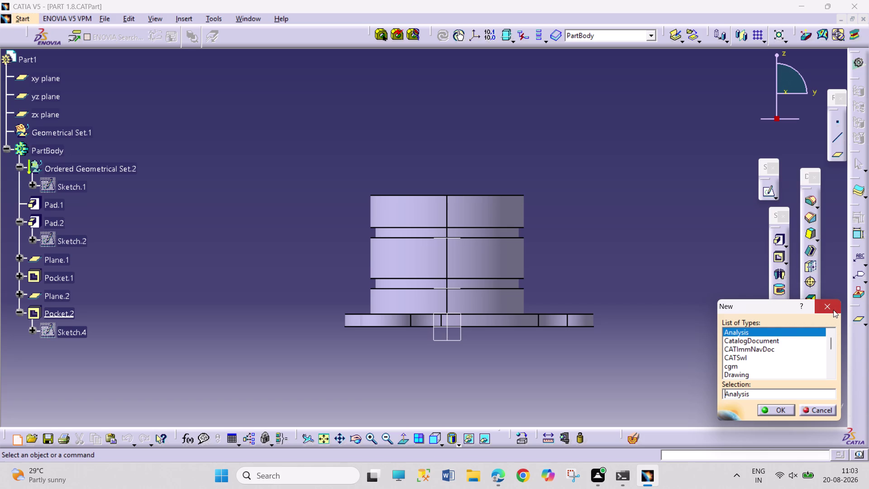
click(34, 21)
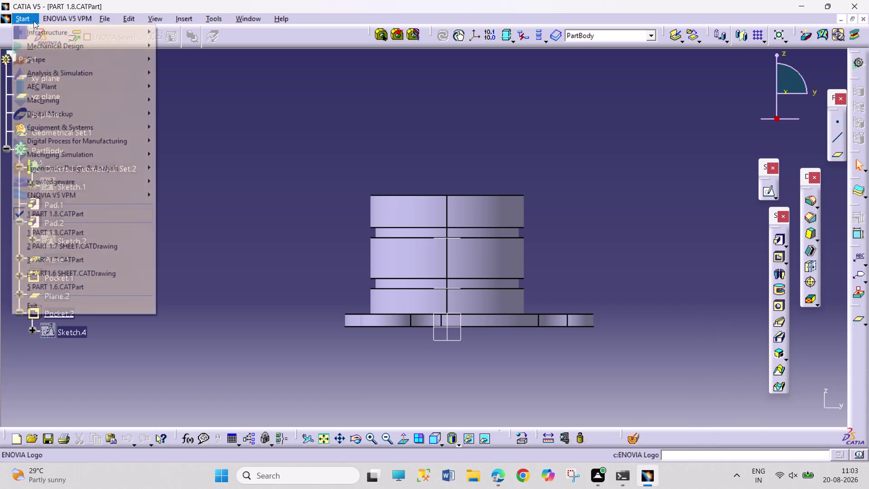
click(85, 43)
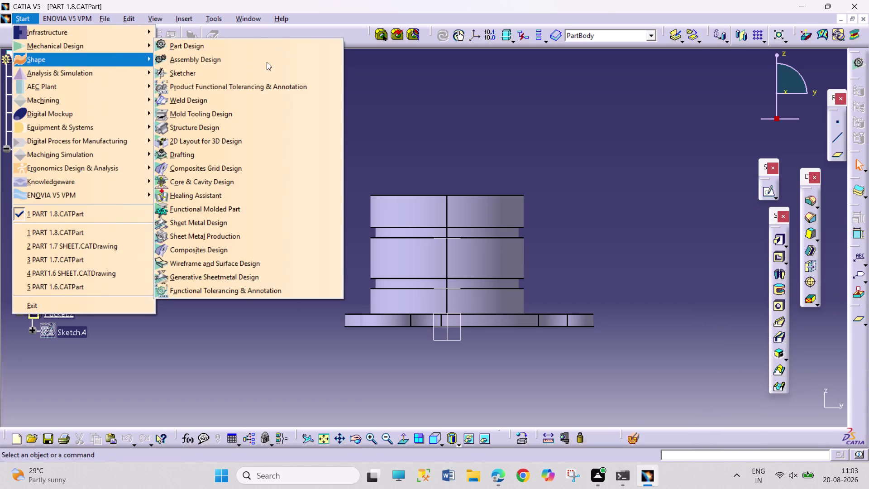
click(286, 151)
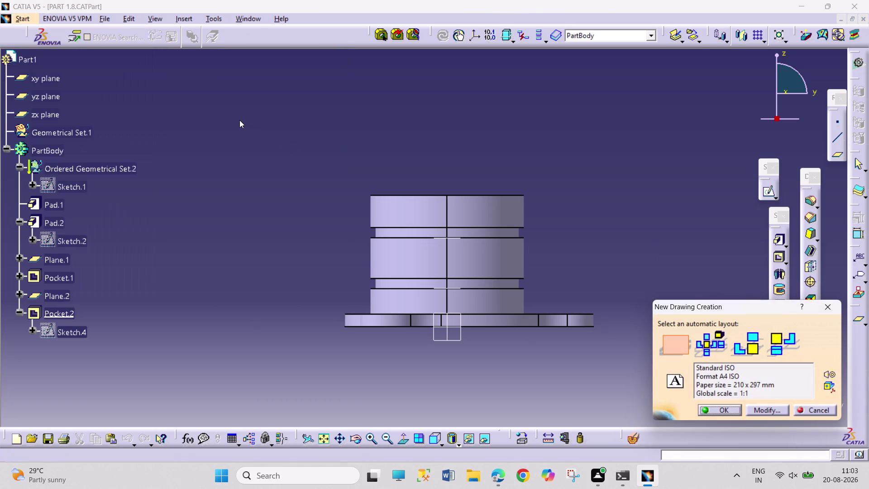
click(735, 412)
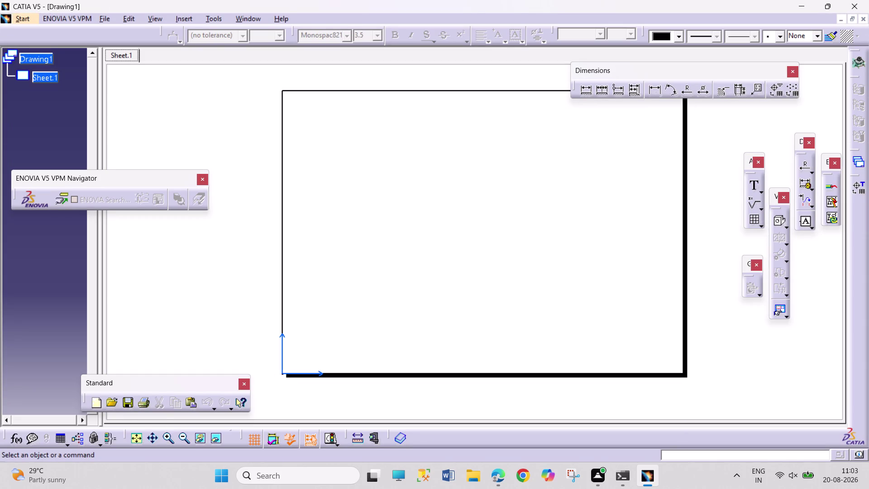
Switch to the sheet background and replace the title block's XXX title with PART MODELLING.
click(126, 22)
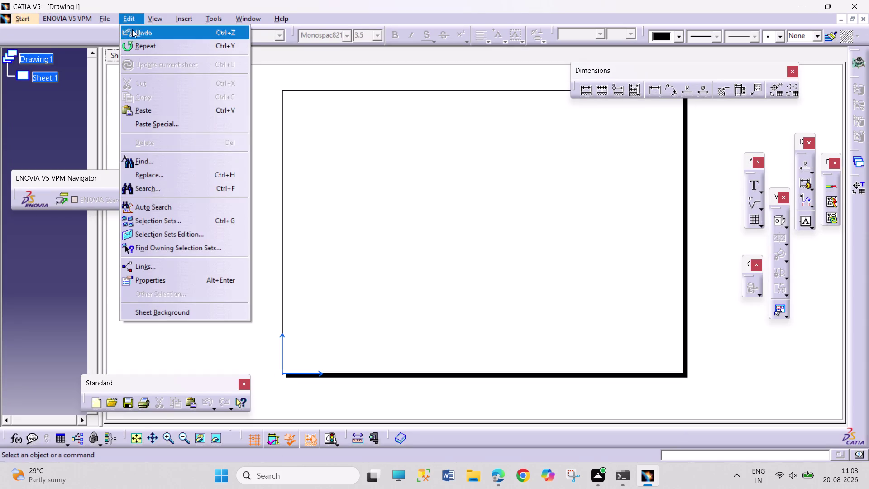
click(212, 311)
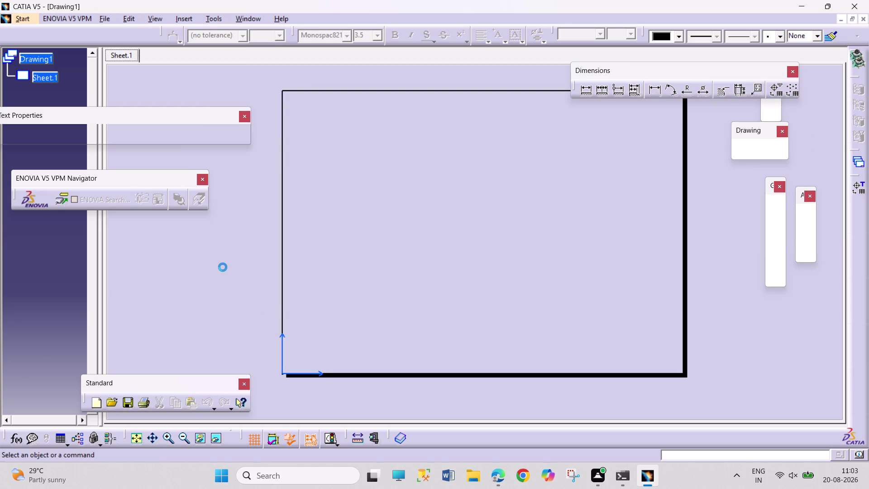
click(744, 150)
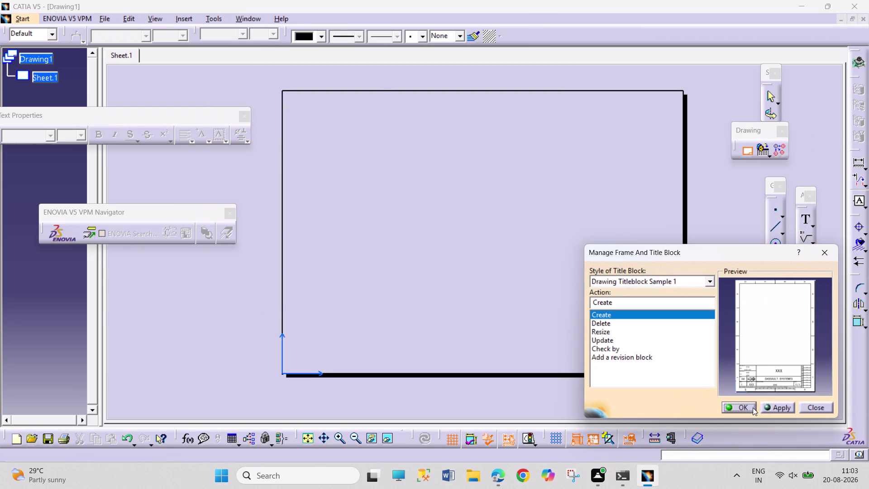
click(753, 407)
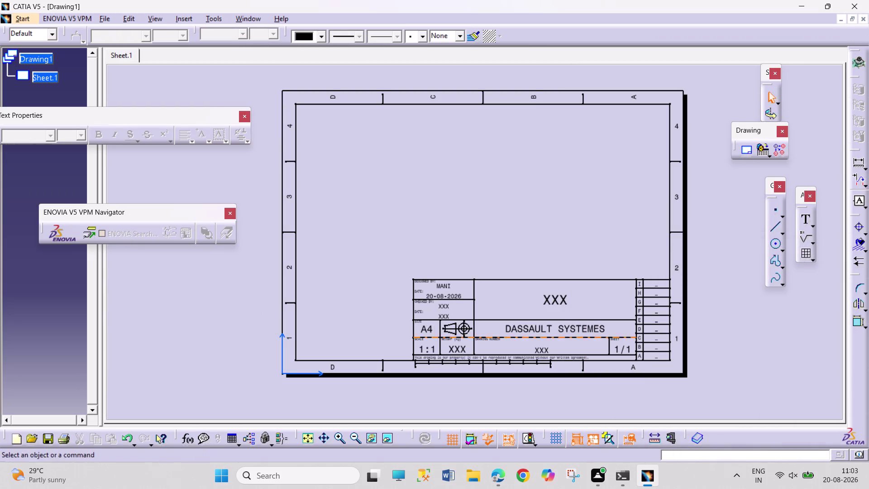
double_click(558, 301)
text(P)
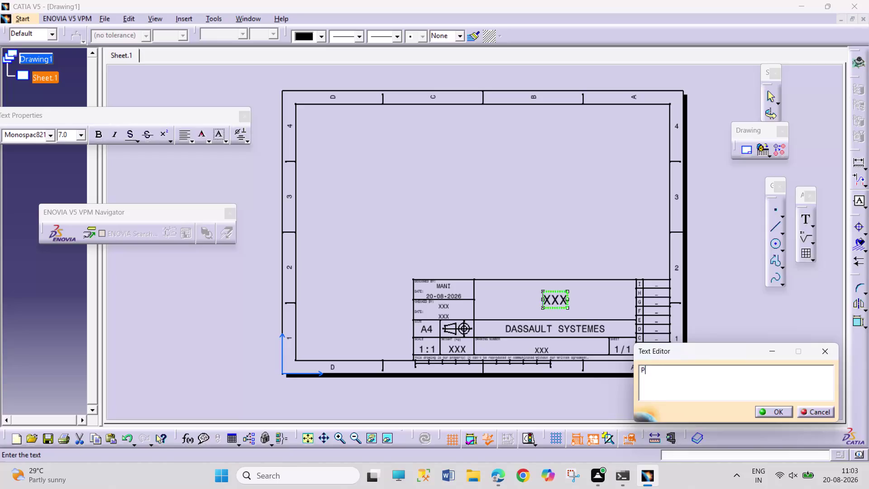
text(ART M)
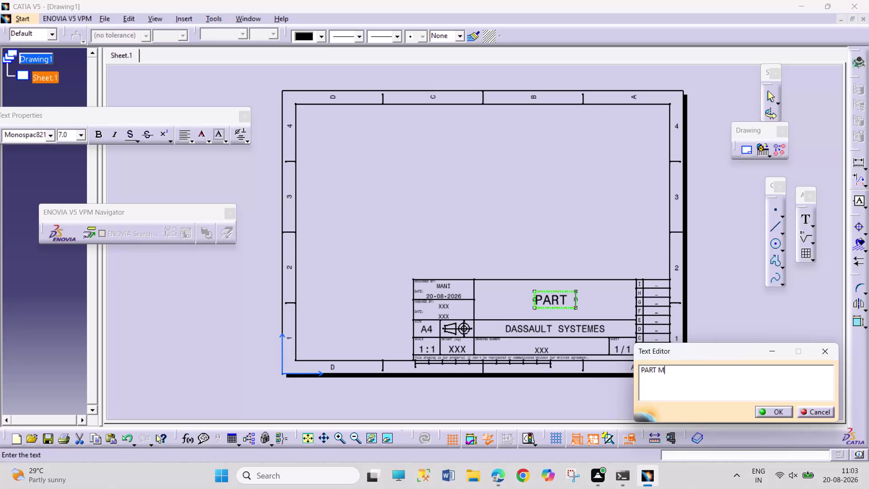
text(ODELLI)
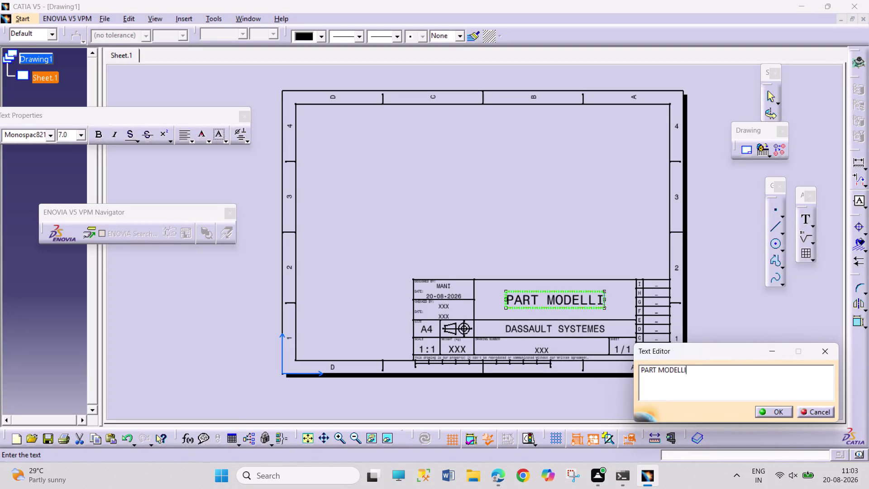
text(NG)
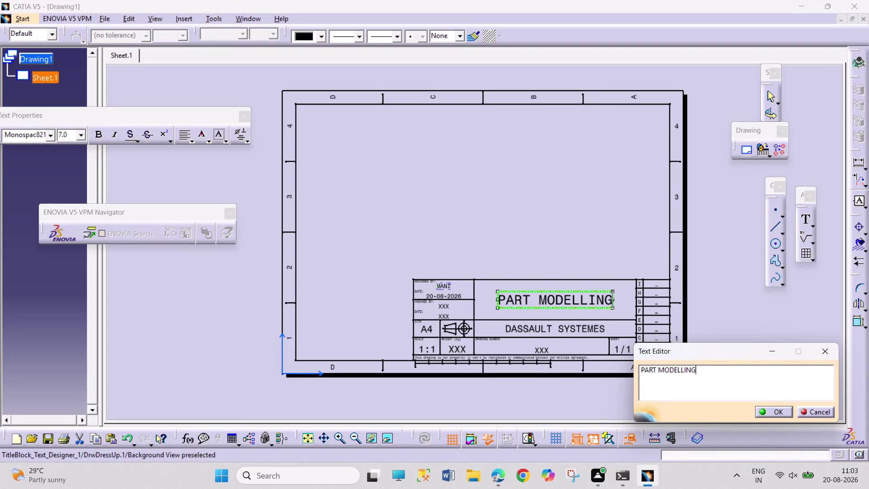
Enter the designer name PRAVEEN KUMAR, prefixed with the initial 't.', and confirm.
double_click(443, 288)
text(P)
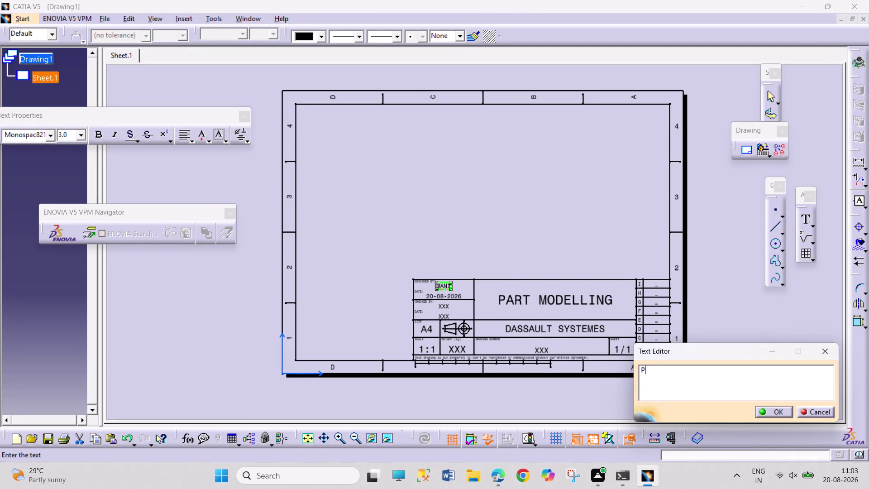
text(RAVEE)
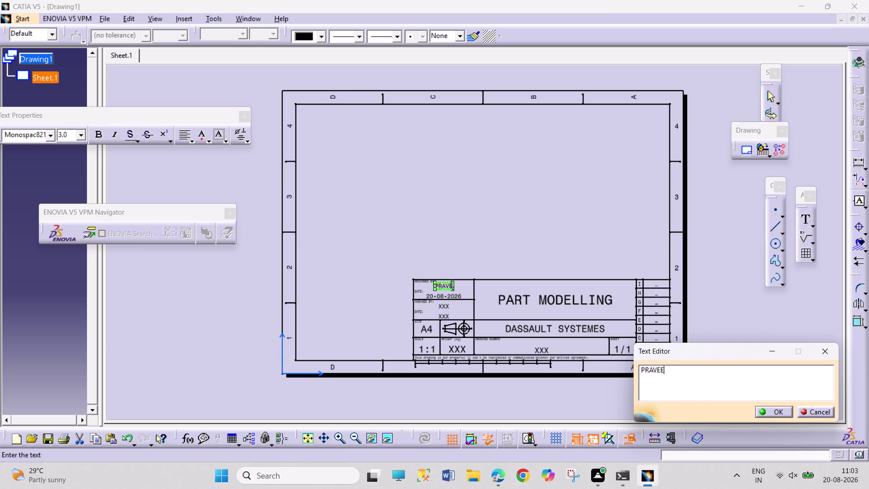
text(N KUMA)
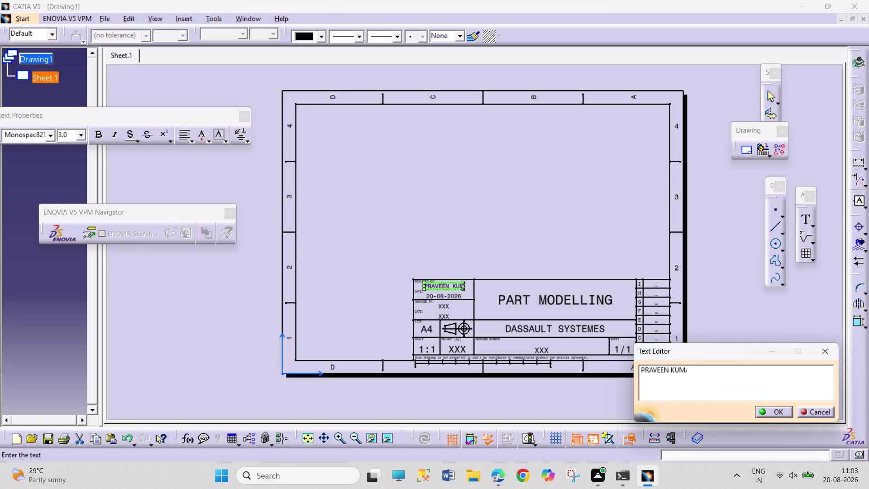
text(R)
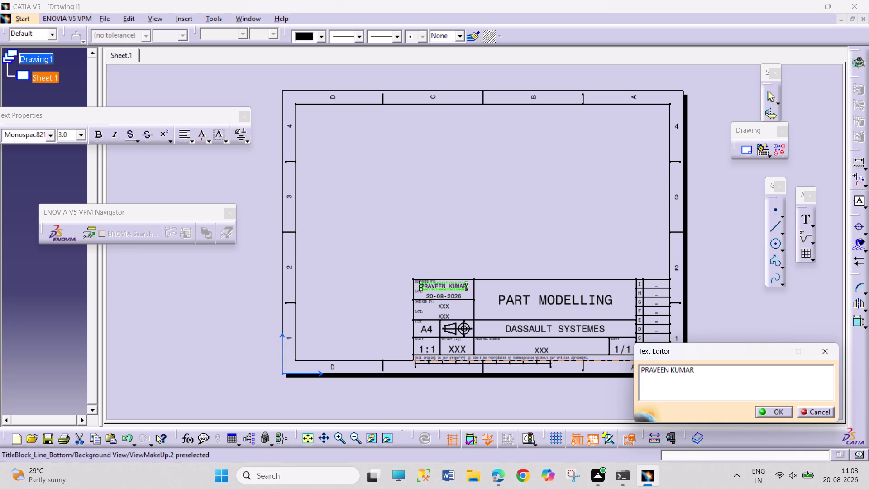
click(641, 370)
key(t)
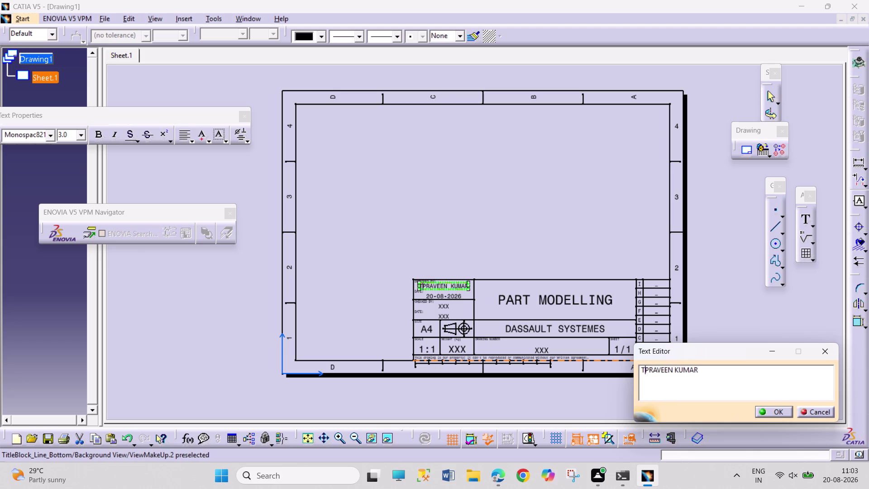
key(period)
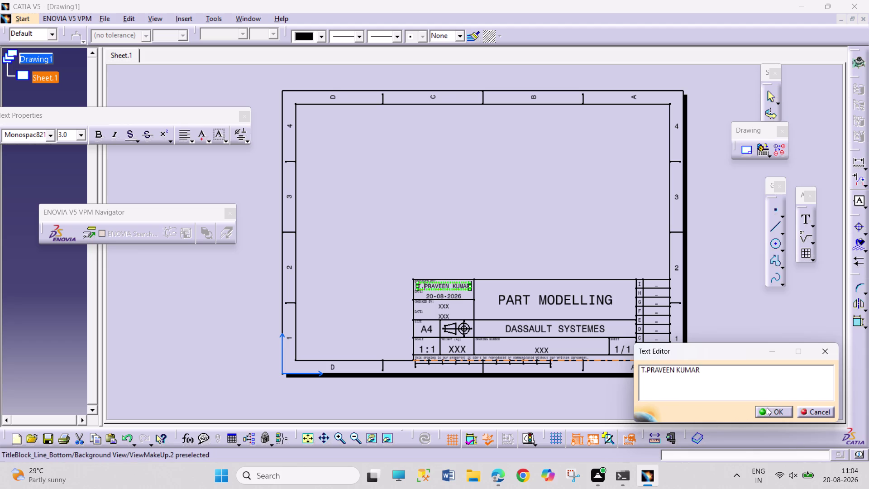
click(752, 378)
click(767, 415)
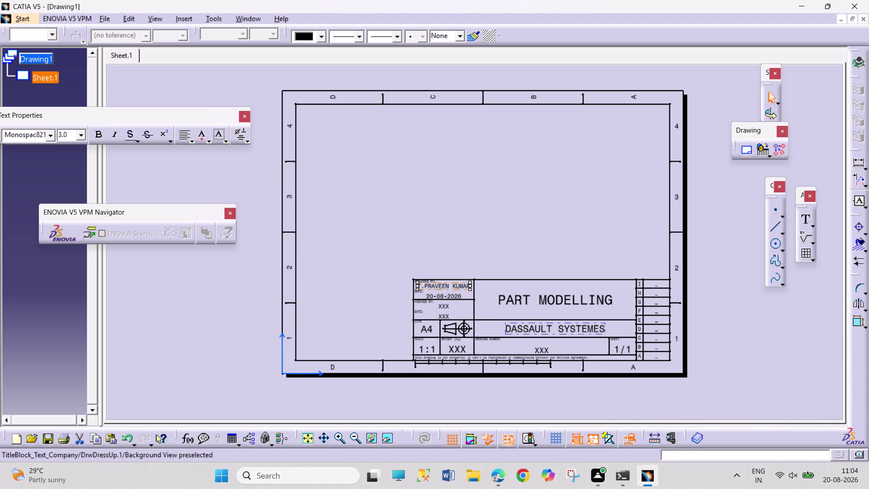
click(134, 19)
Create a front view from the flange part's yz plane and drag it toward the upper left.
click(202, 310)
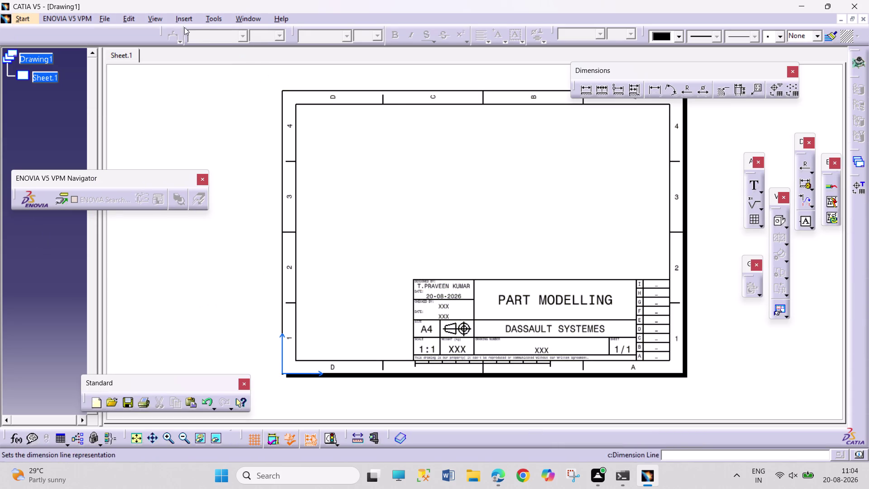
click(786, 229)
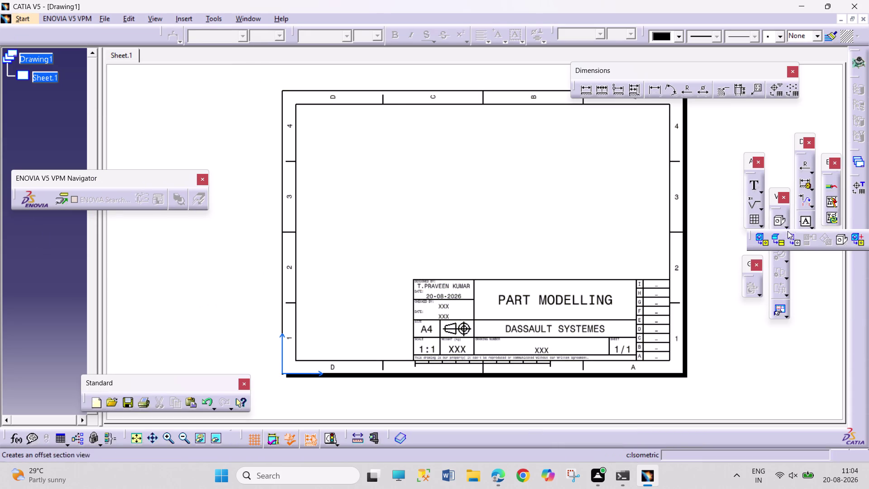
click(769, 243)
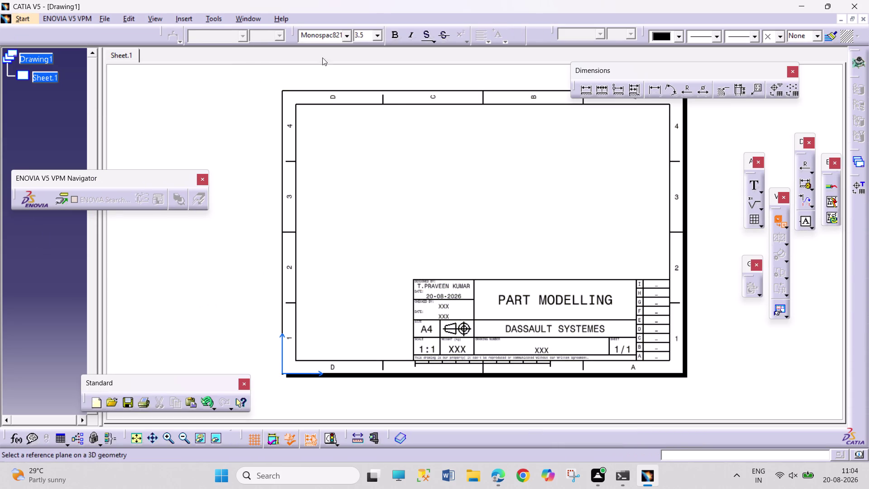
click(256, 19)
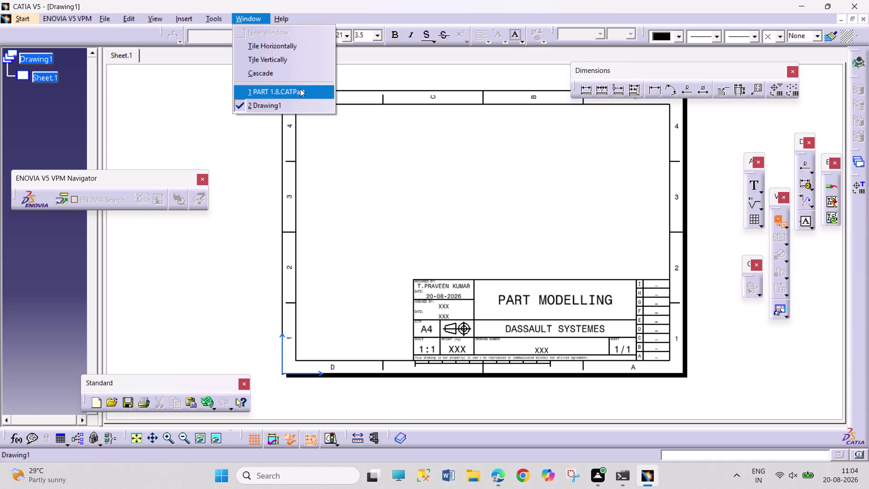
click(300, 88)
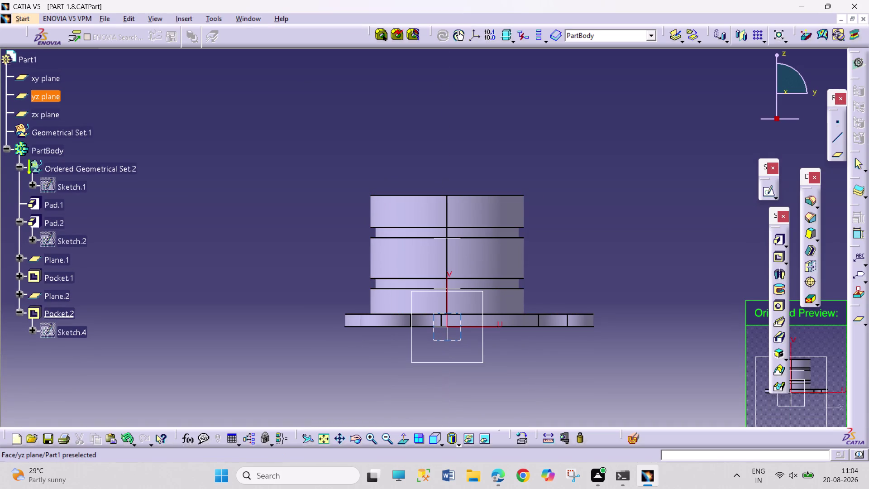
click(459, 326)
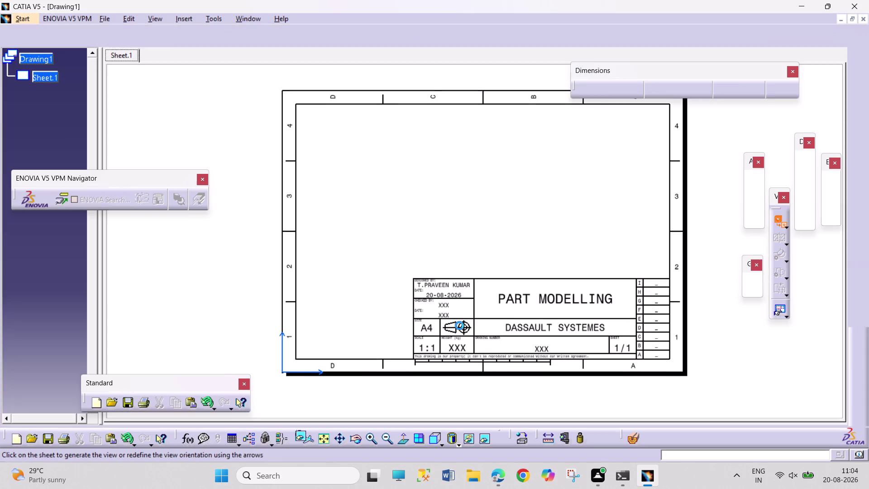
double_click(477, 235)
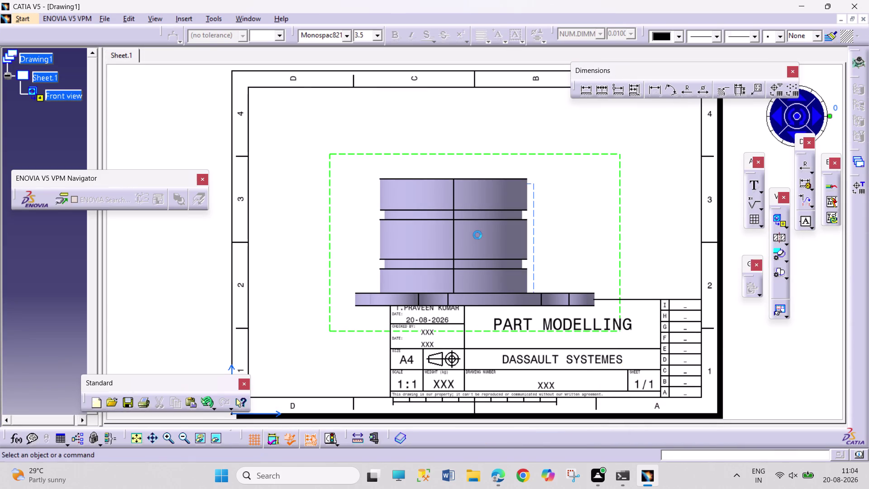
drag(378, 161, 295, 102)
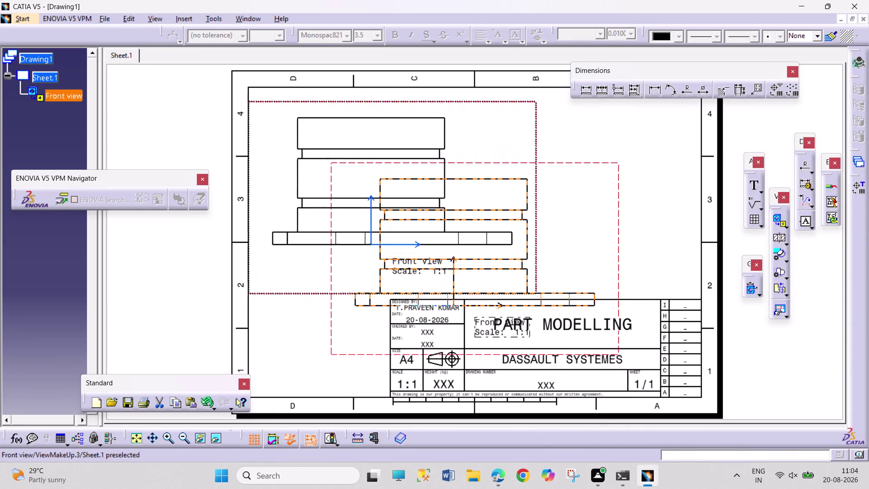
drag(295, 102, 278, 88)
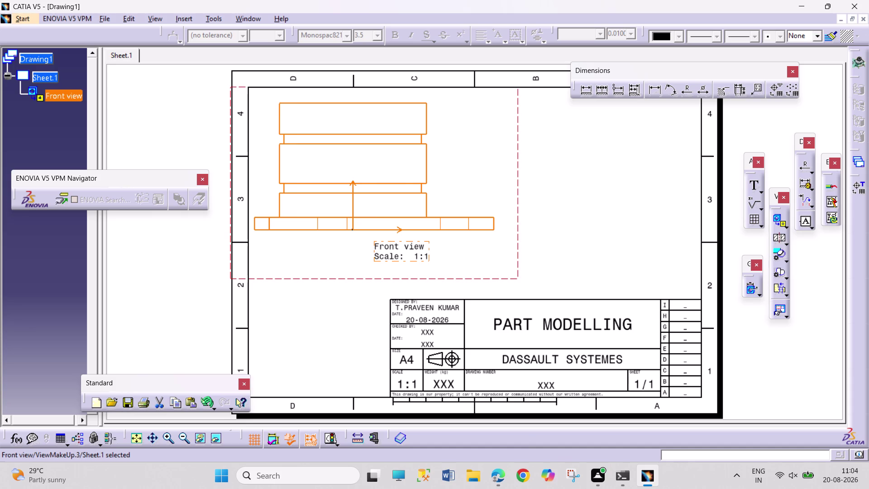
right_click(475, 278)
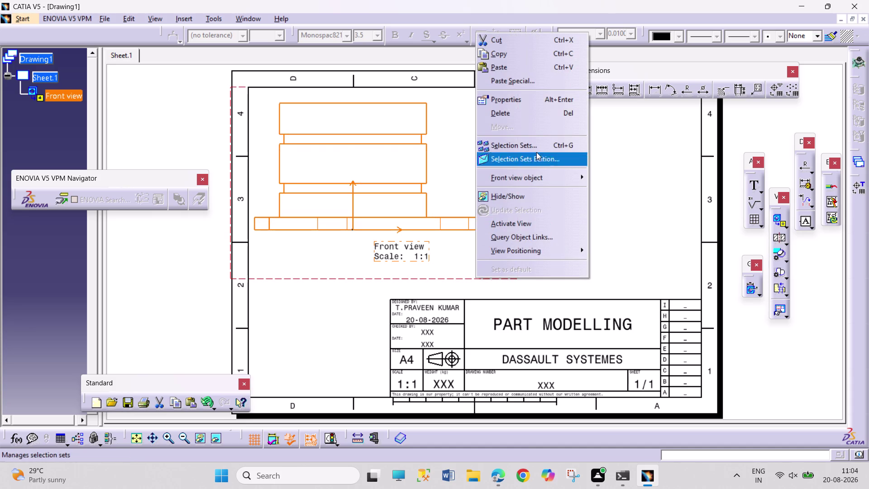
Set the front view scale to 1:2 and move it to the sheet's top-left corner.
click(541, 99)
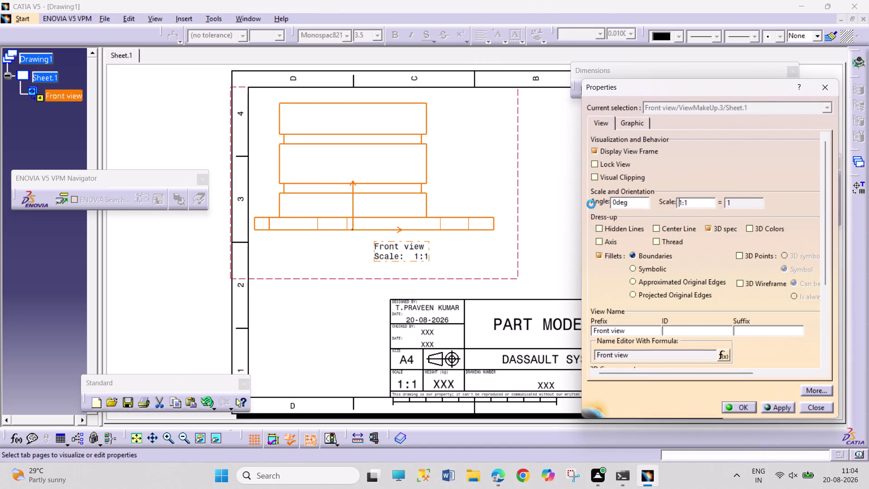
click(702, 203)
key(BackSpace)
key(2)
key(Return)
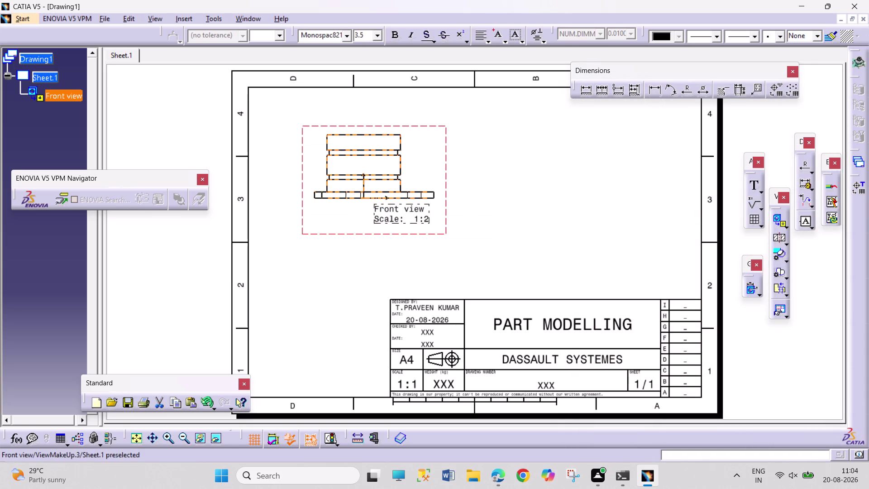
drag(392, 233, 363, 203)
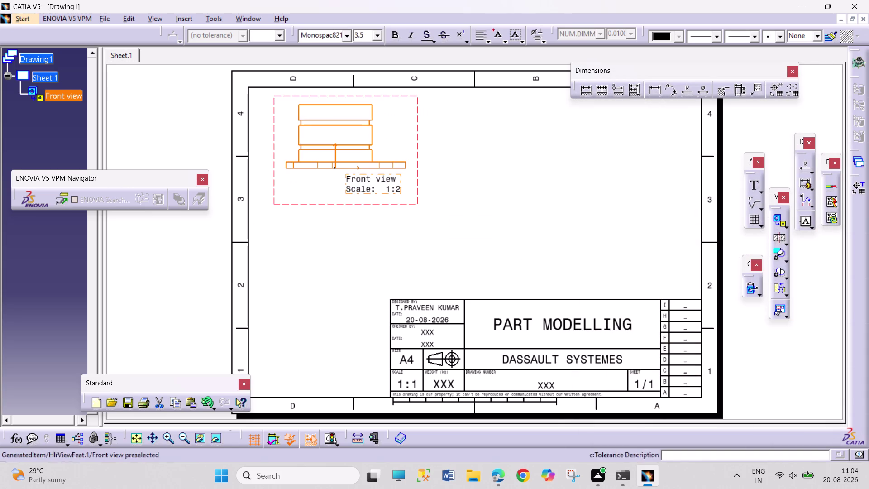
click(788, 225)
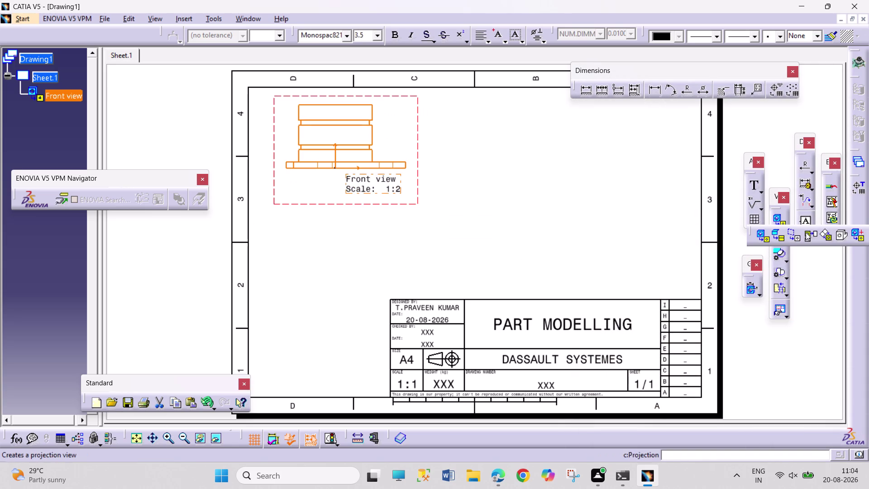
Project a top view of the flange and place it below the front view.
click(810, 232)
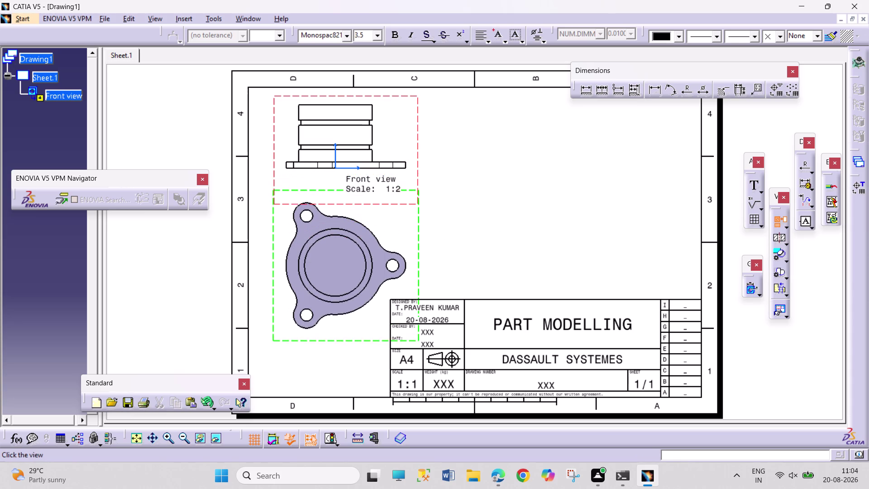
click(382, 274)
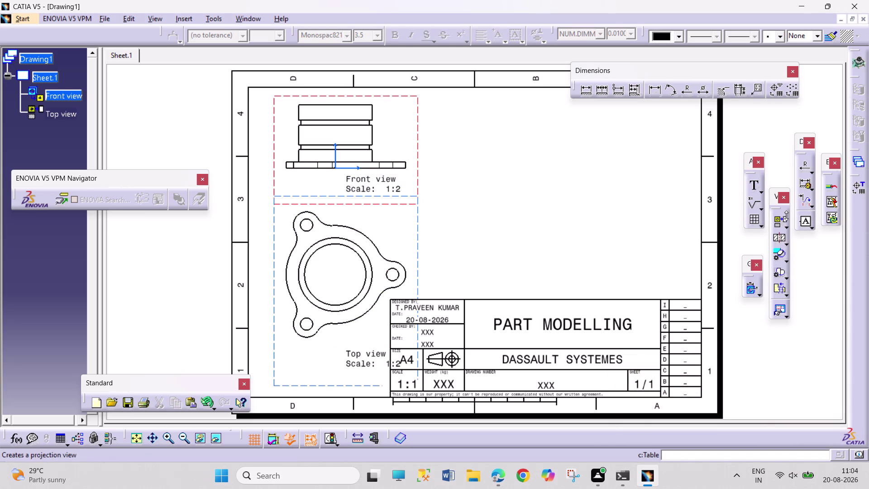
click(786, 227)
click(836, 238)
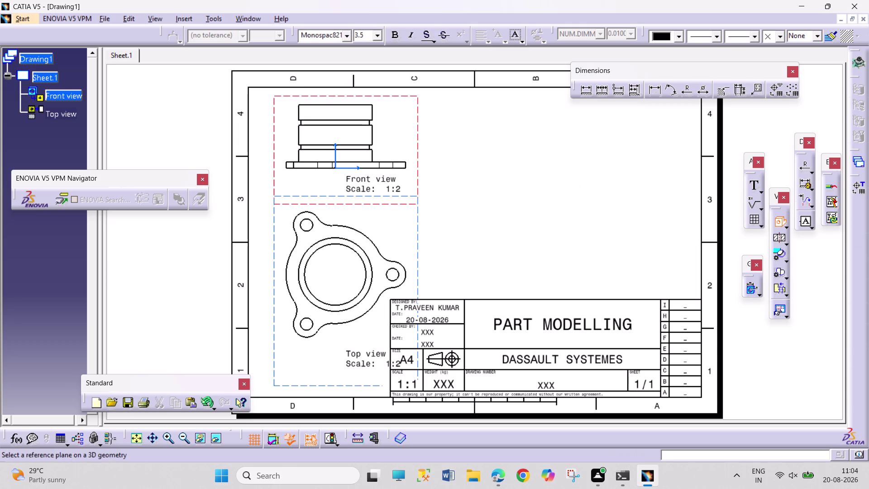
click(246, 15)
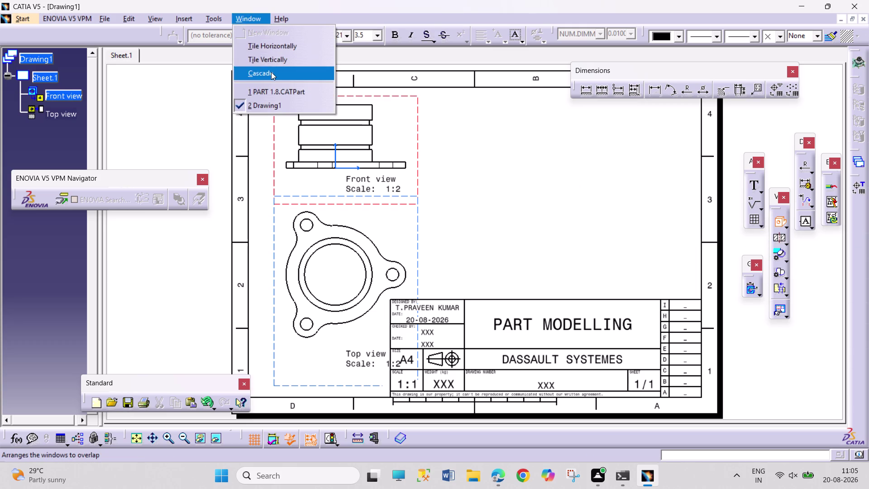
Generate an isometric view of the flange from the part window and place it on the sheet.
click(283, 91)
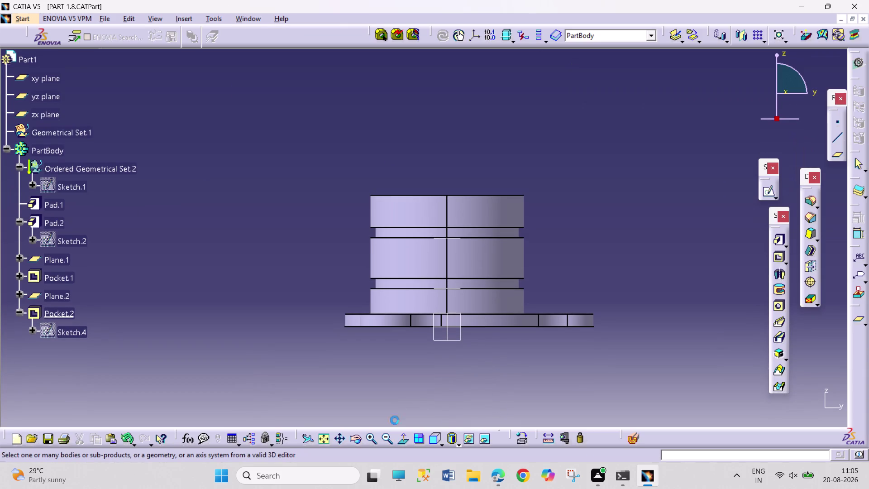
click(428, 442)
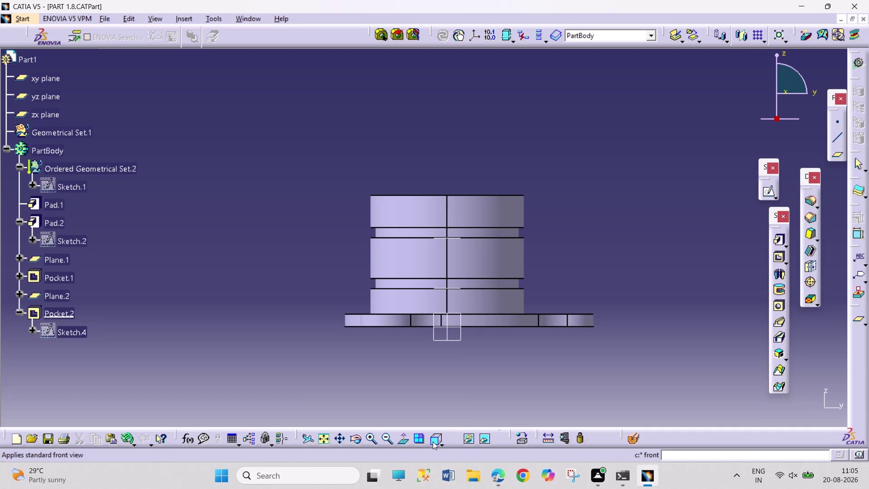
click(444, 445)
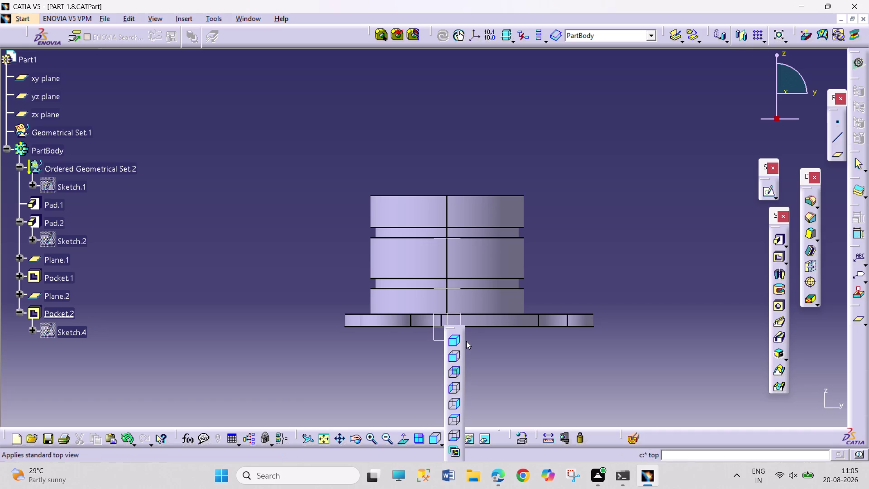
click(460, 336)
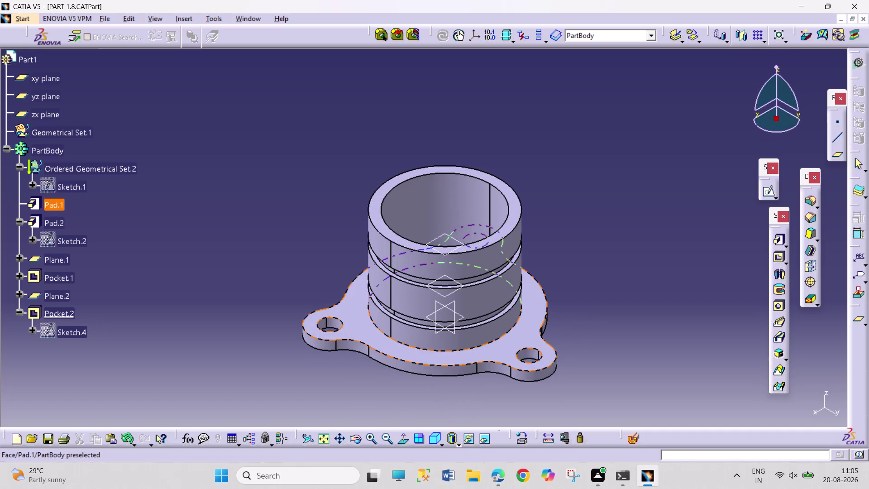
click(458, 373)
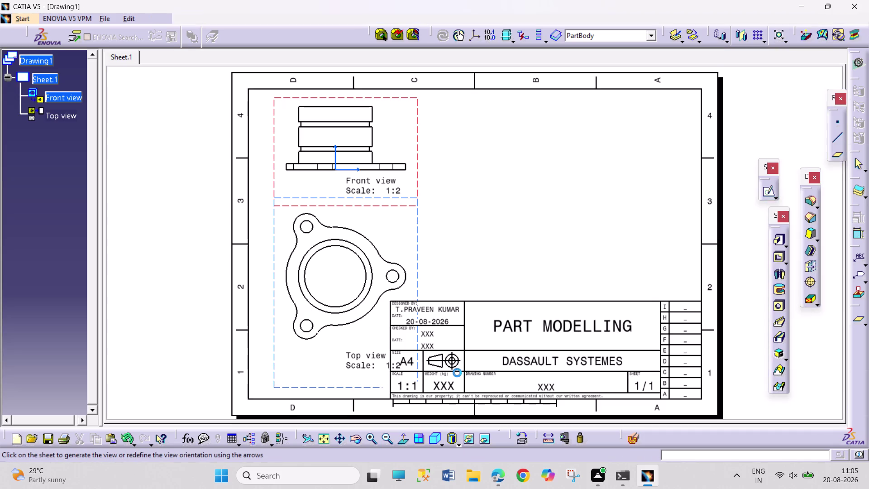
double_click(577, 199)
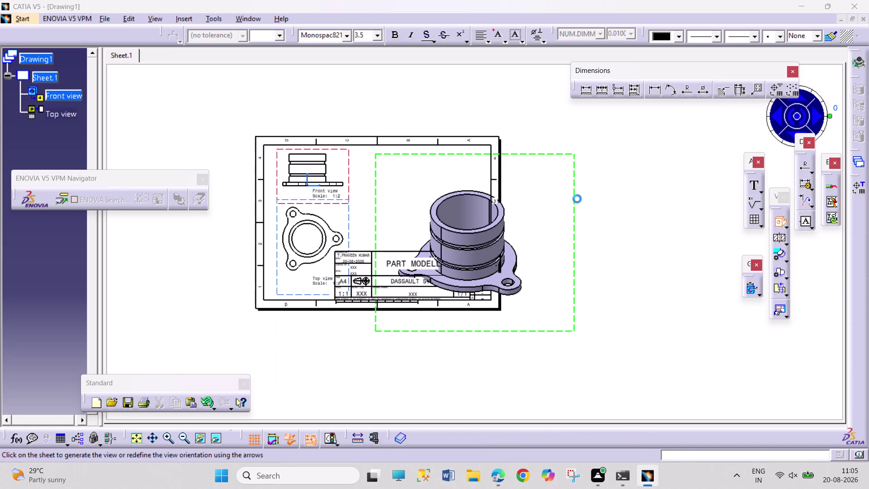
drag(534, 266, 492, 222)
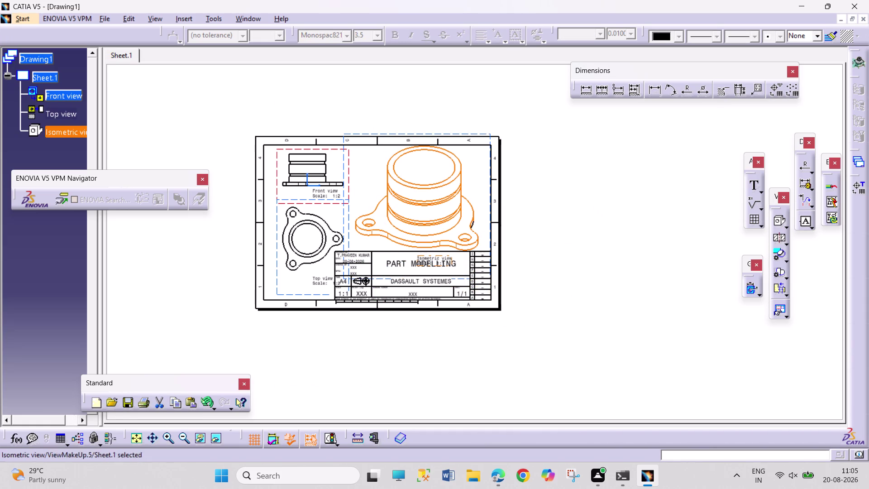
right_click(364, 234)
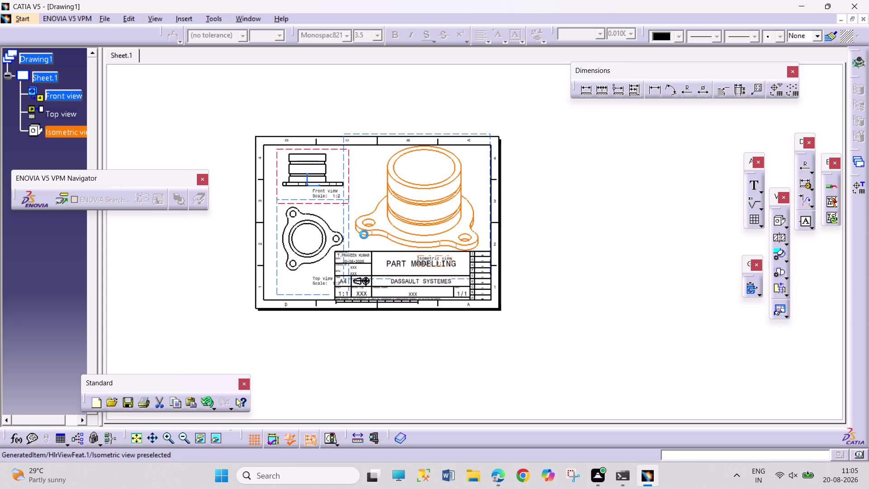
click(560, 240)
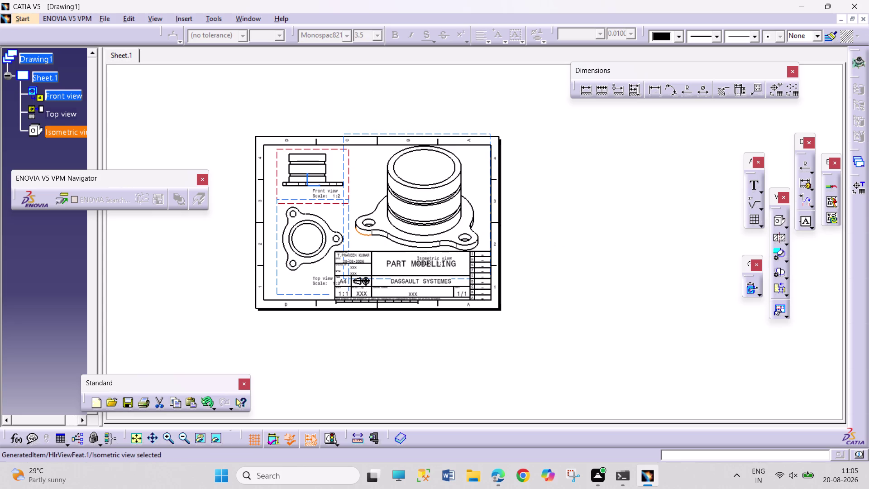
right_click(381, 133)
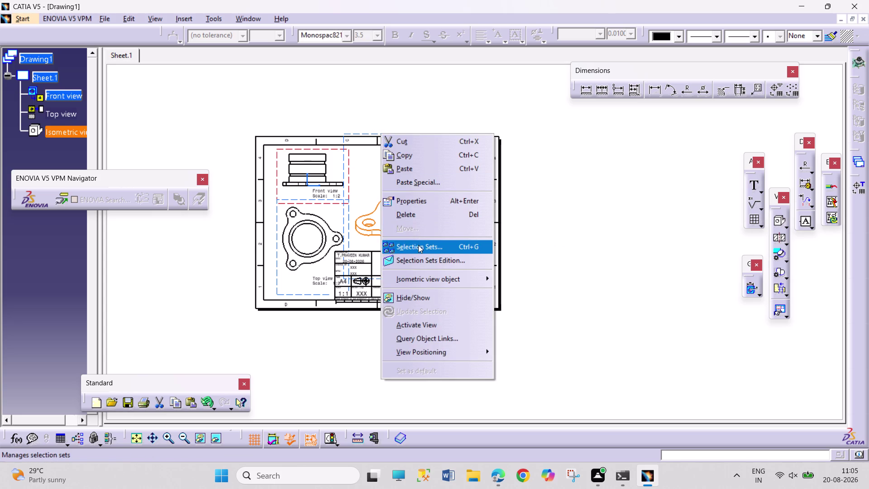
Change the isometric view's scale to 1:2 and nudge it into place in the upper right.
click(420, 197)
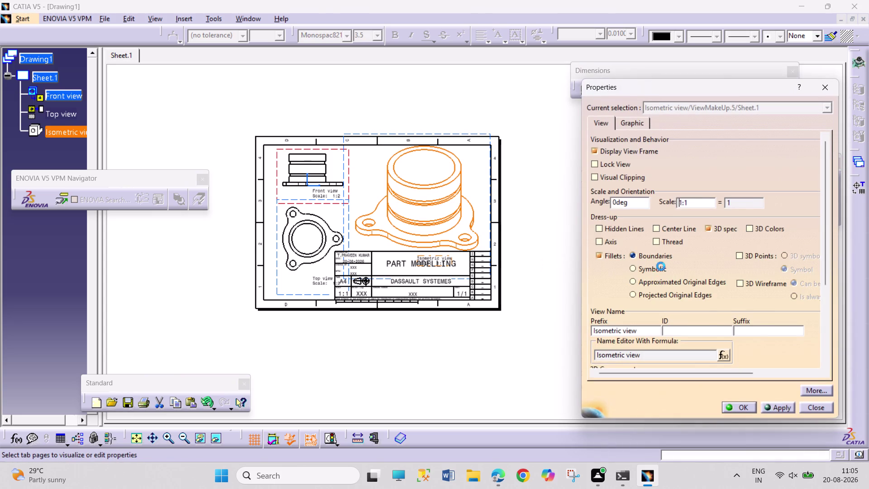
click(692, 205)
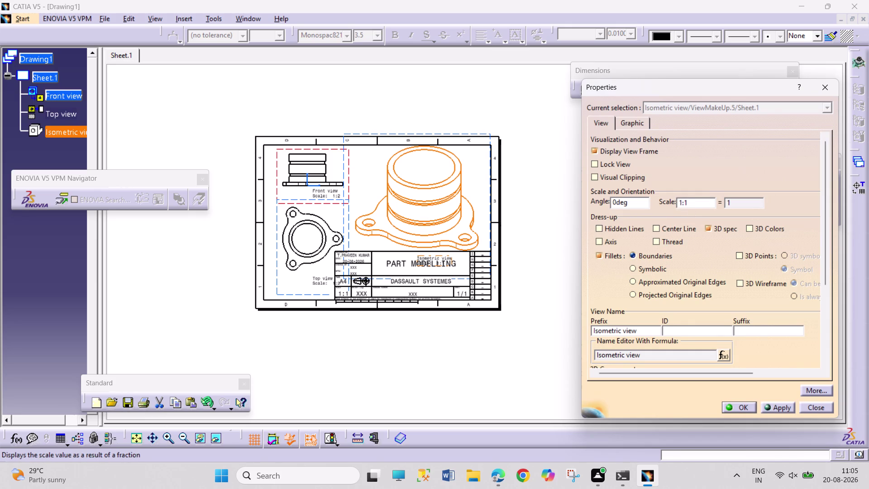
key(BackSpace)
key(2)
key(Return)
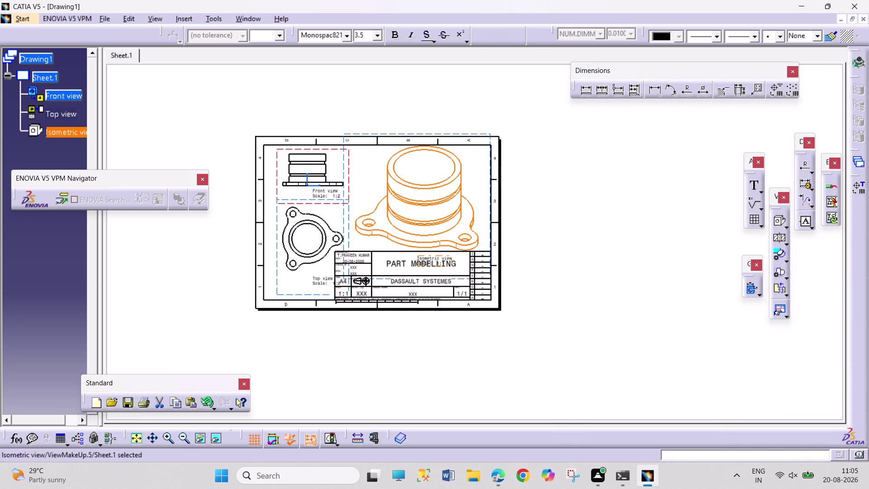
click(533, 287)
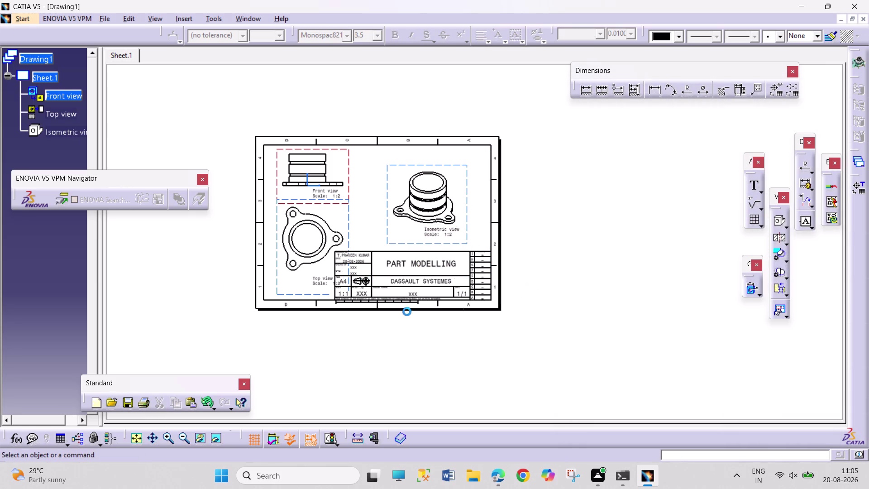
drag(322, 283, 292, 290)
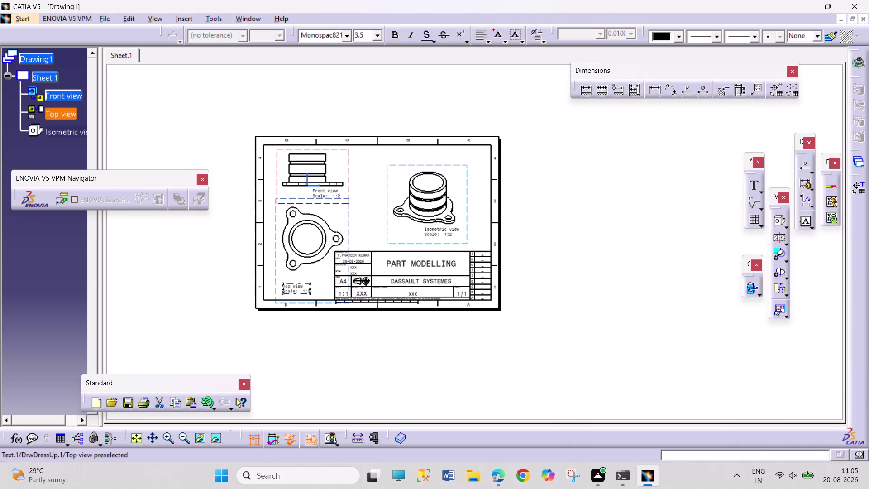
Zoom and pan across the sheet to bring the flange top view up close.
click(373, 352)
middle_drag(321, 353, 324, 277)
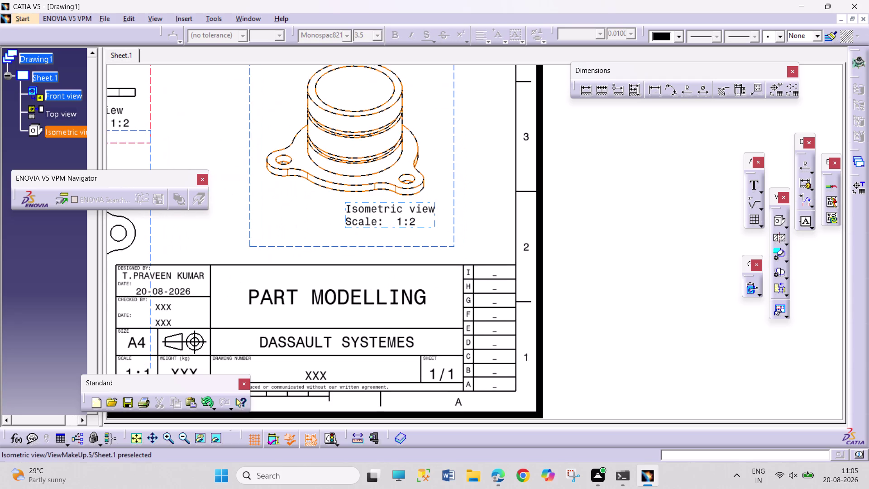
middle_drag(309, 221, 518, 339)
middle_drag(383, 281, 383, 264)
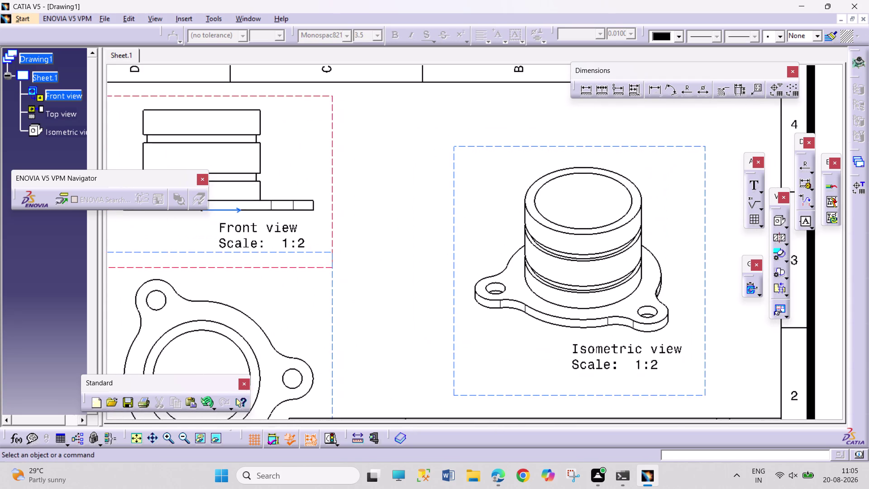
scroll(up, 3)
middle_drag(372, 274, 471, 286)
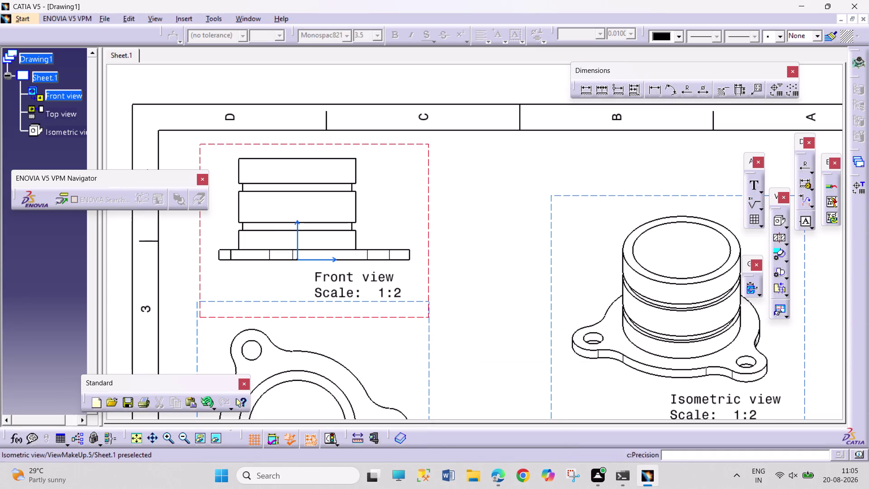
middle_drag(466, 151, 468, 141)
scroll(down, 3)
middle_drag(501, 306, 479, 185)
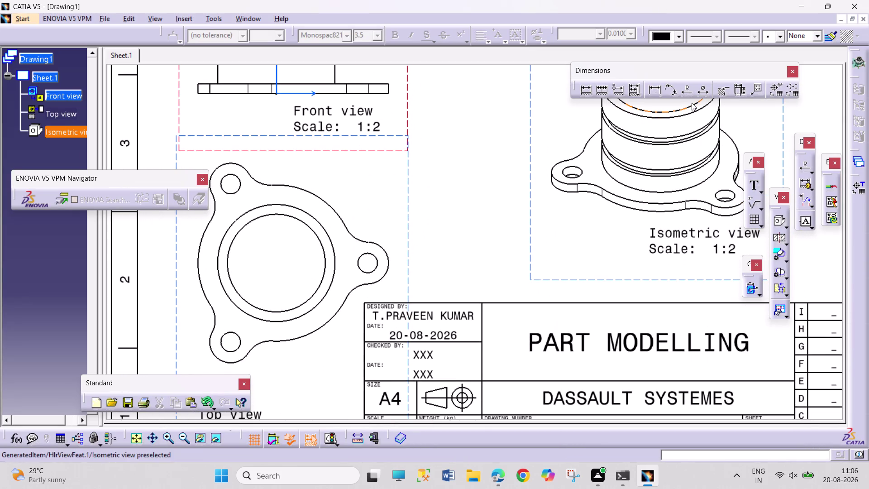
click(698, 88)
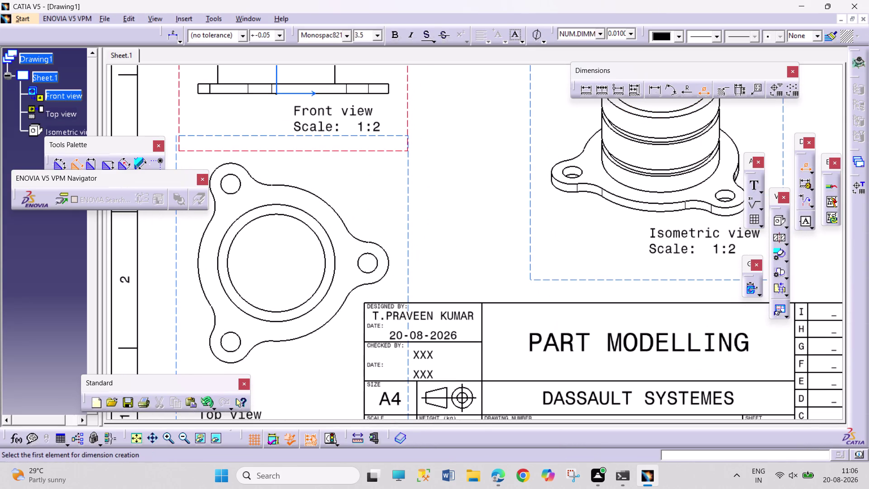
Dimension the top view's bolt hole Ø15, lobe radius R16 and bore Ø75.
click(375, 261)
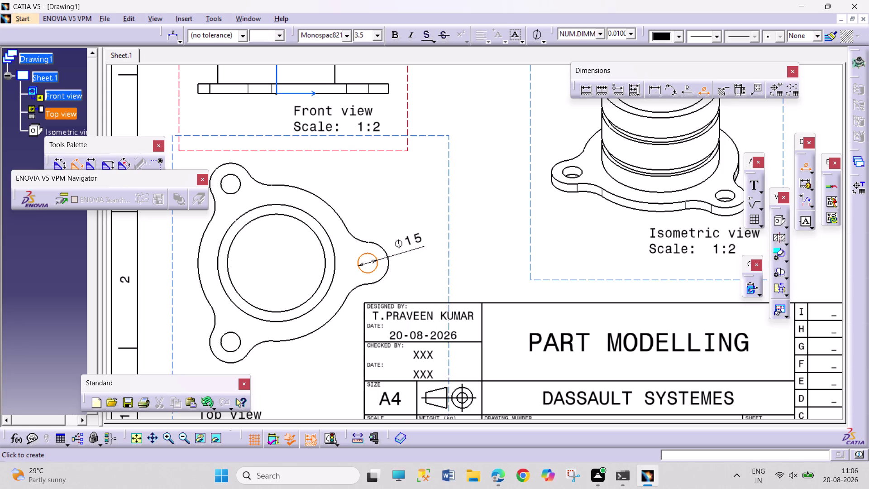
click(419, 250)
click(687, 92)
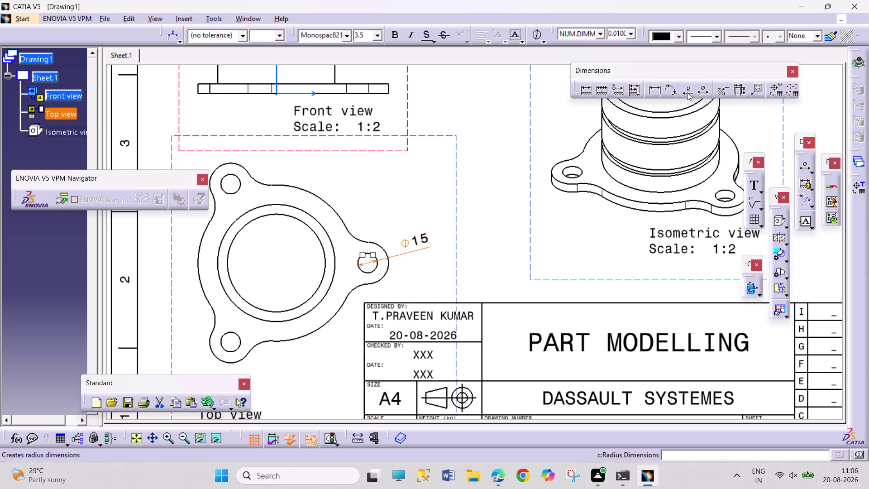
click(378, 245)
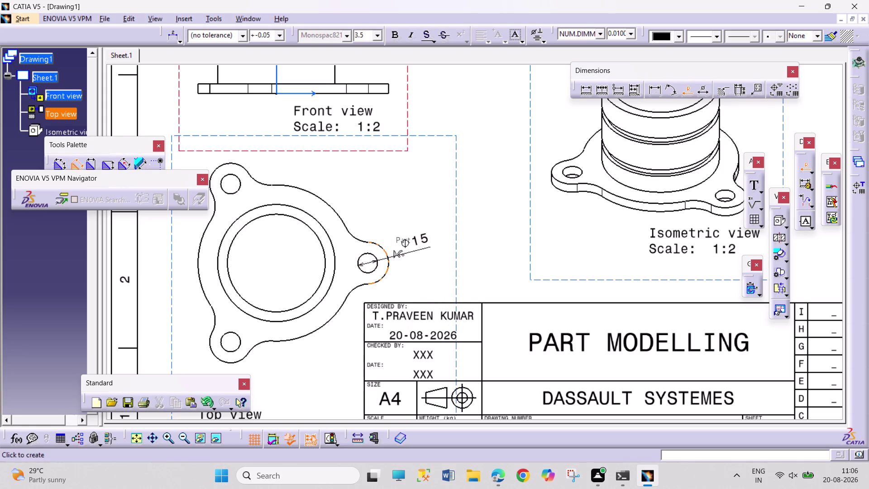
click(403, 227)
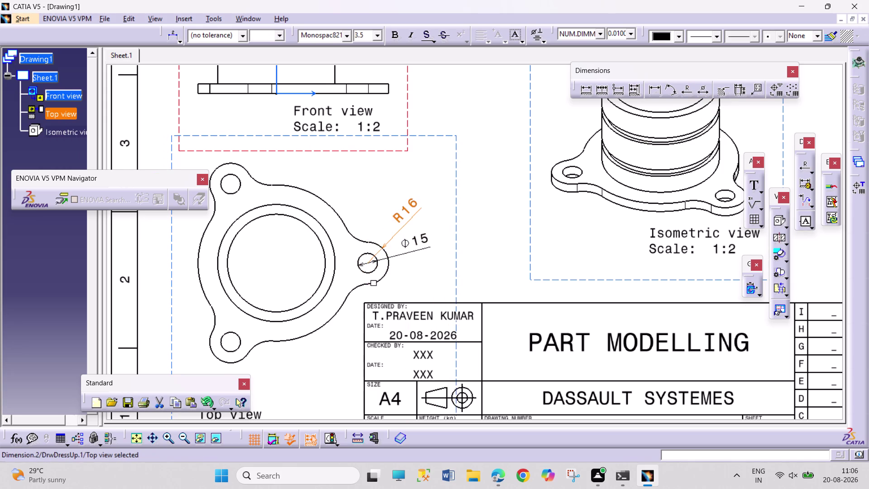
click(706, 94)
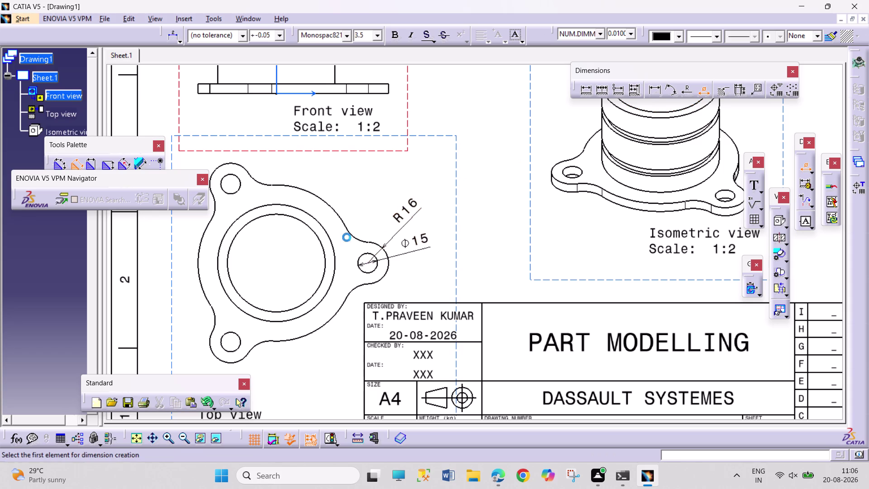
click(319, 236)
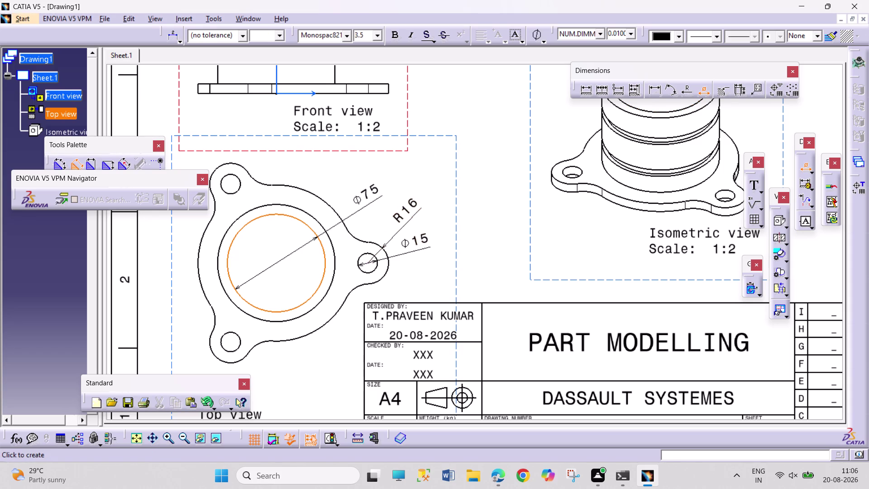
click(385, 200)
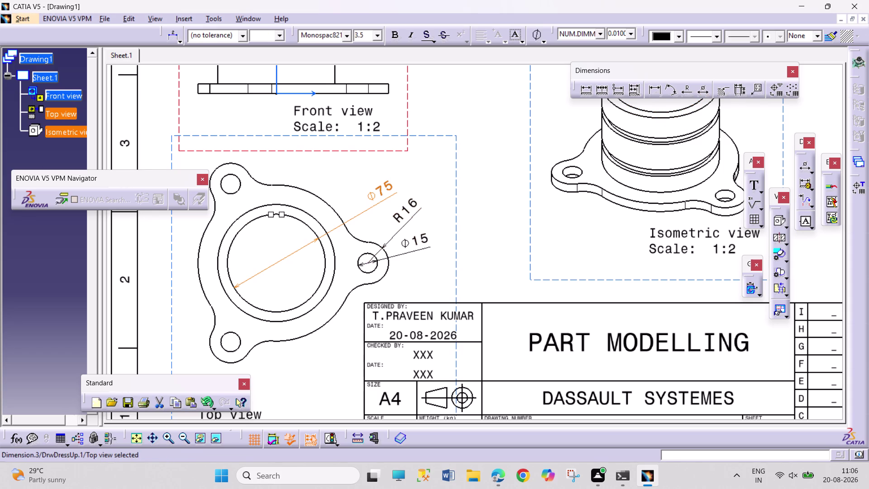
Add the Ø90 ring and Ø120 outer arc diameter dimensions.
click(698, 91)
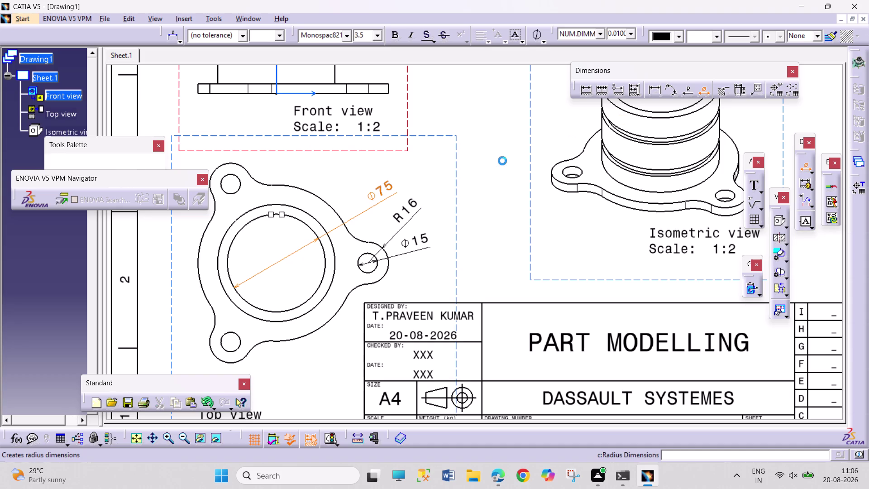
click(322, 226)
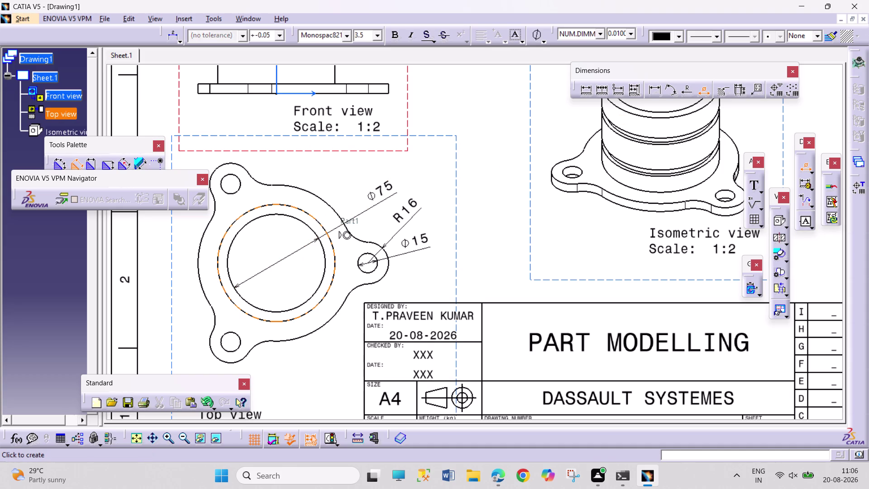
click(356, 190)
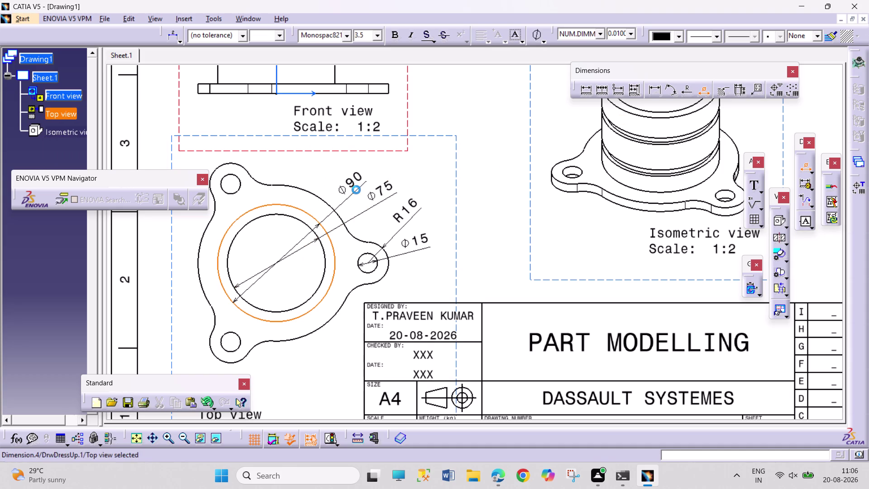
click(702, 92)
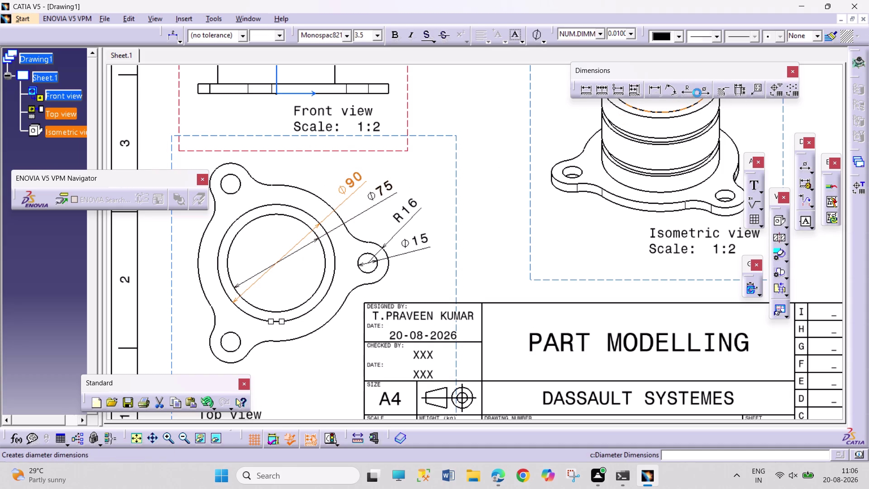
click(297, 186)
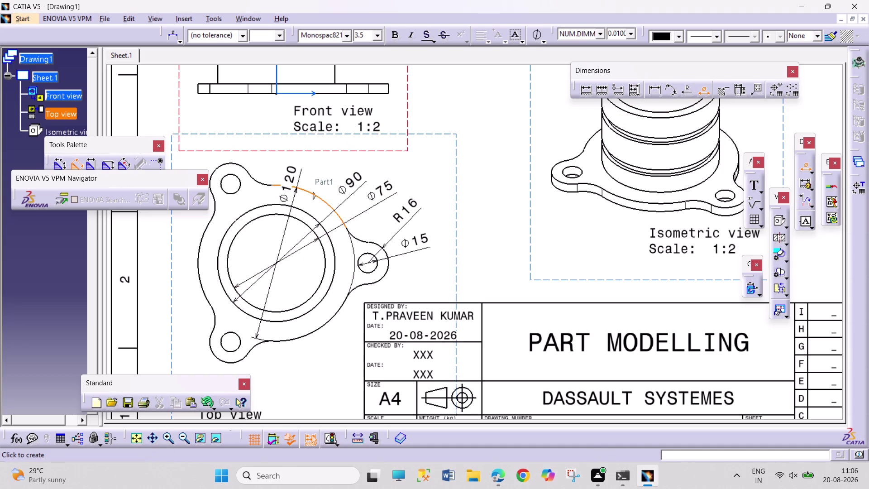
click(329, 177)
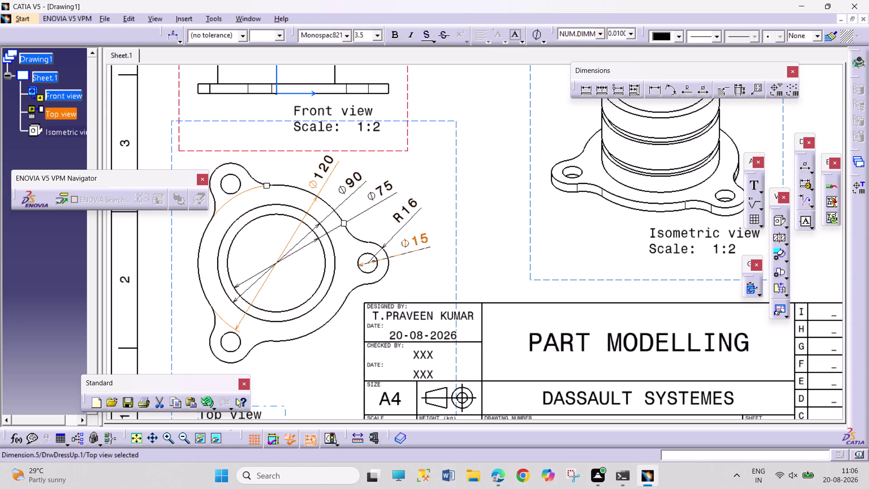
right_click(456, 266)
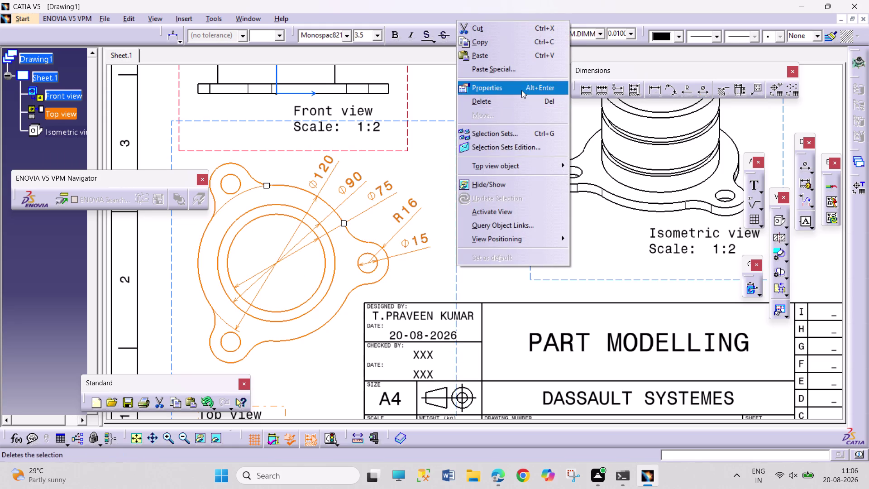
Turn on hidden lines in the top view's properties.
click(522, 90)
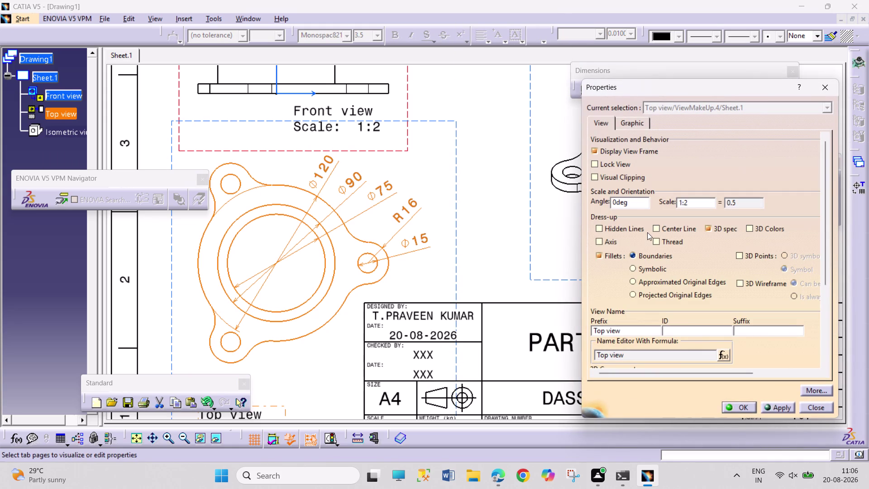
click(621, 228)
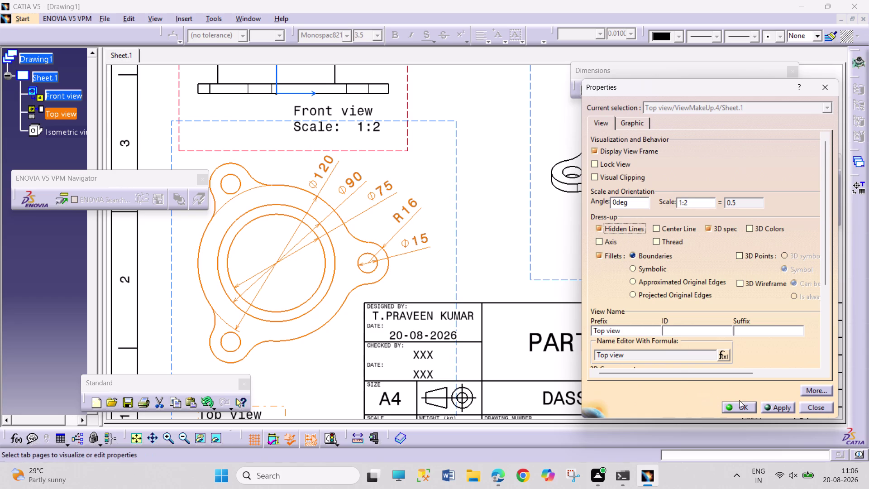
click(740, 402)
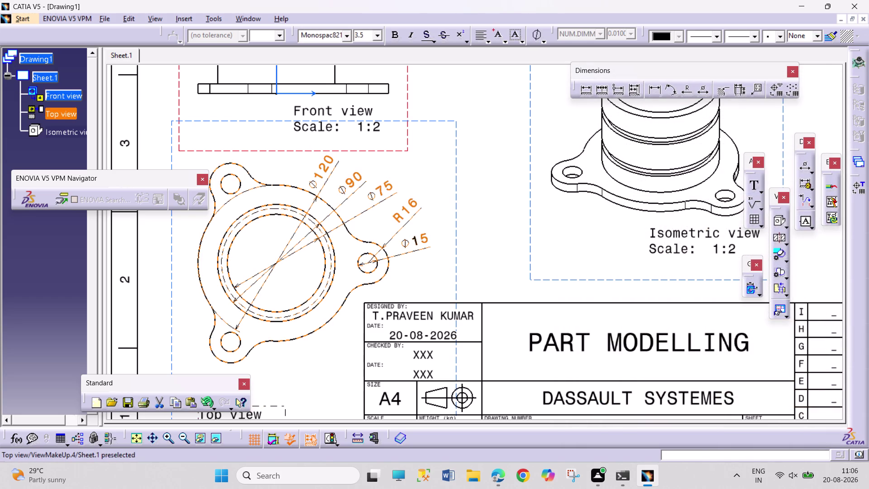
right_click(382, 278)
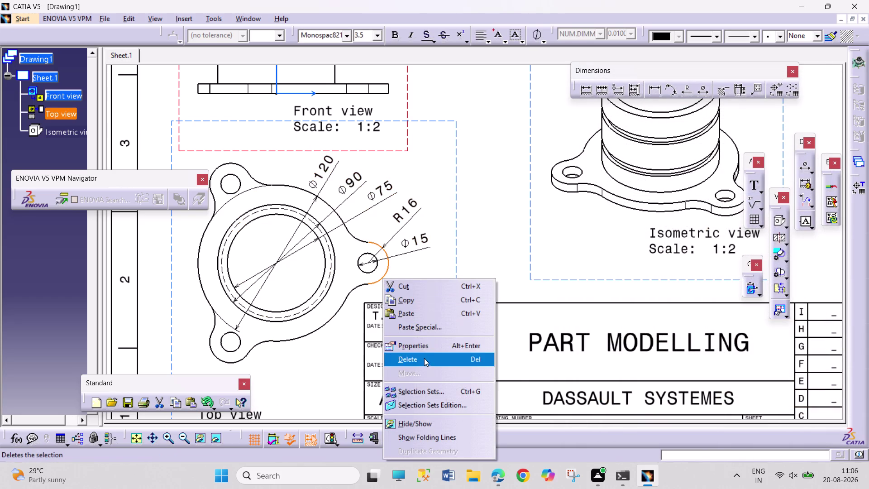
click(431, 344)
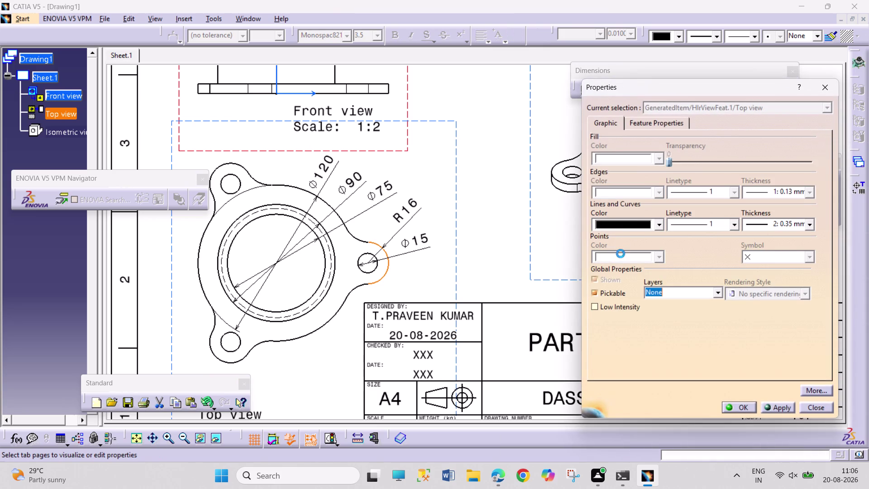
click(808, 405)
Enable axis and center line display for the top view.
right_click(454, 258)
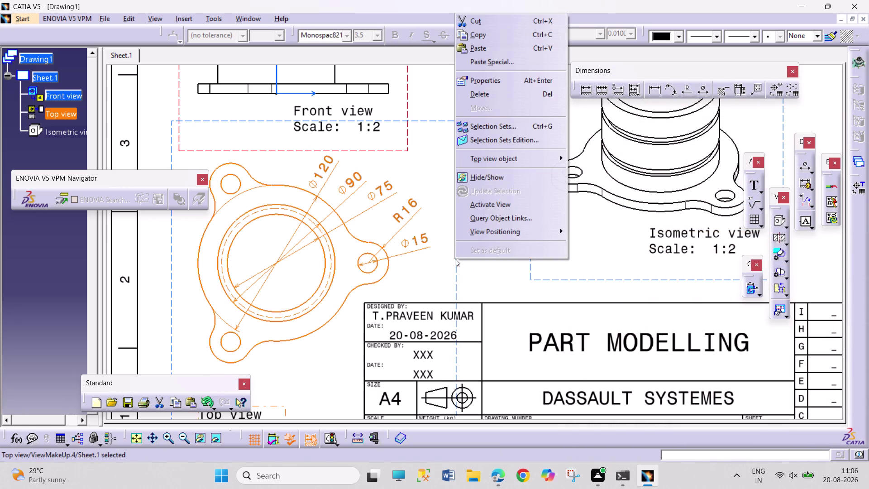
click(523, 81)
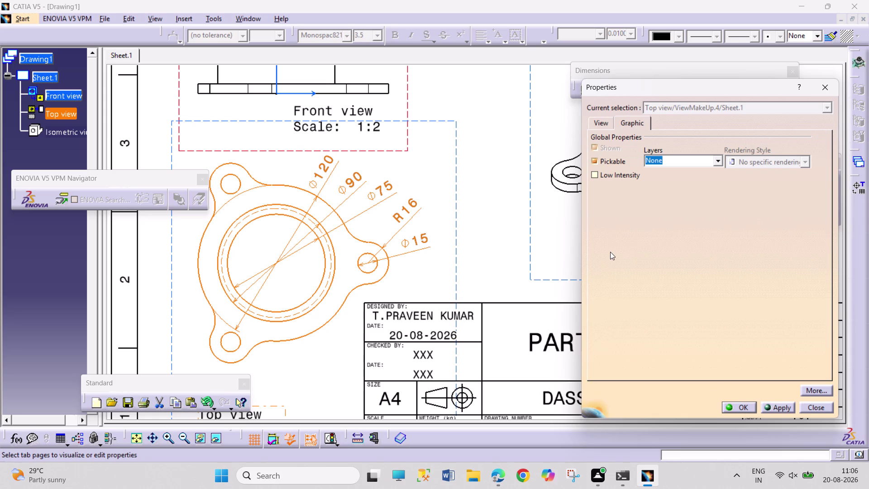
click(606, 125)
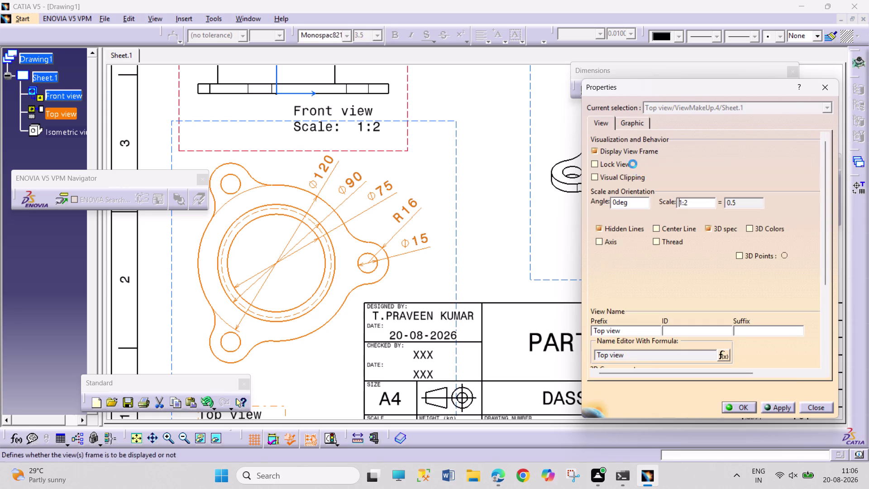
click(608, 237)
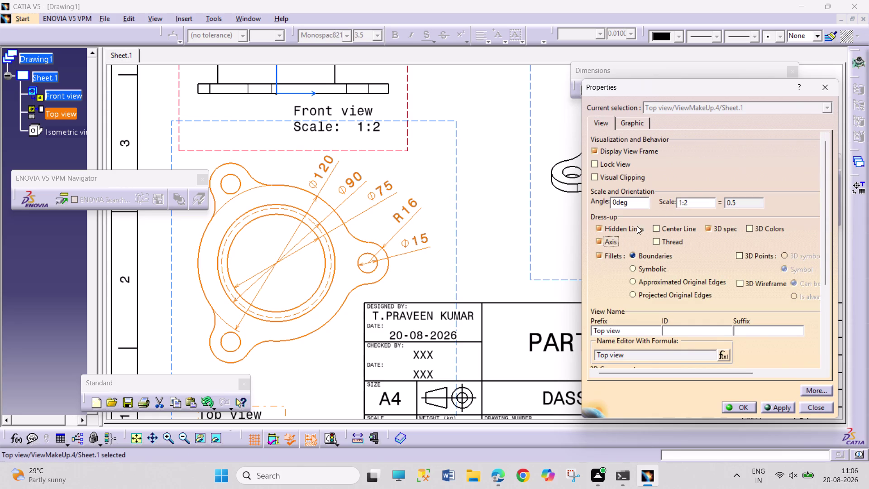
click(661, 225)
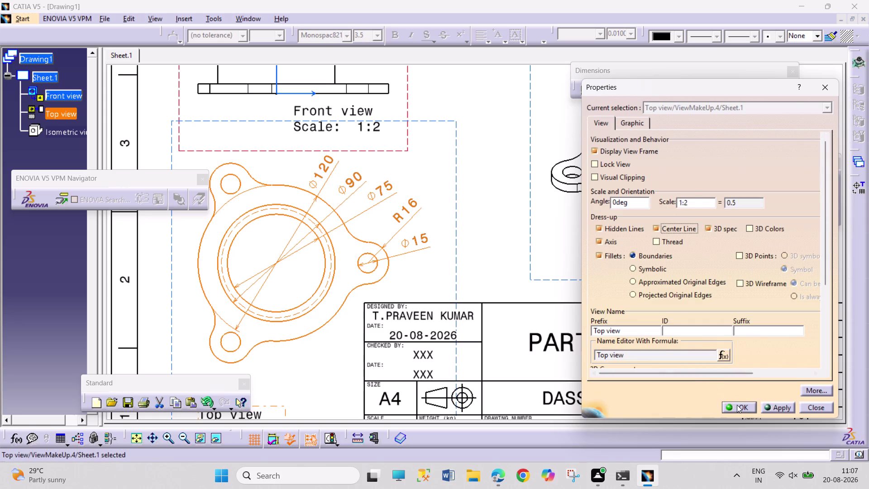
click(737, 404)
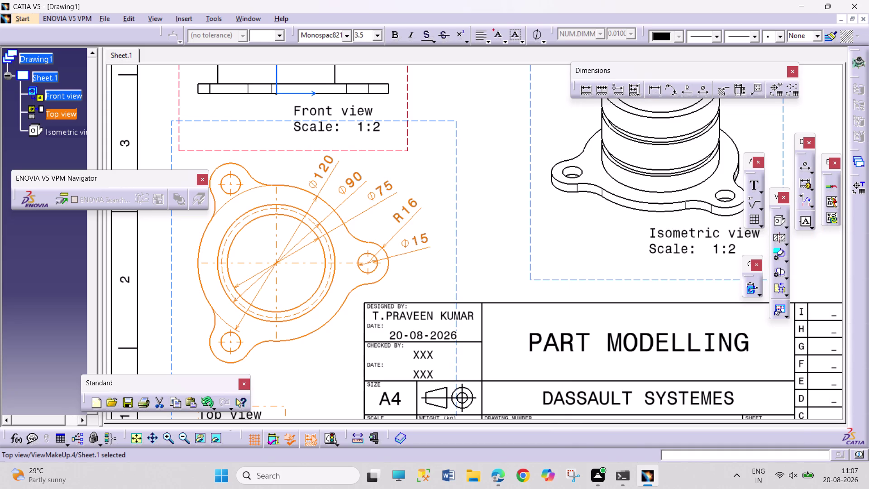
key(ctrl+z)
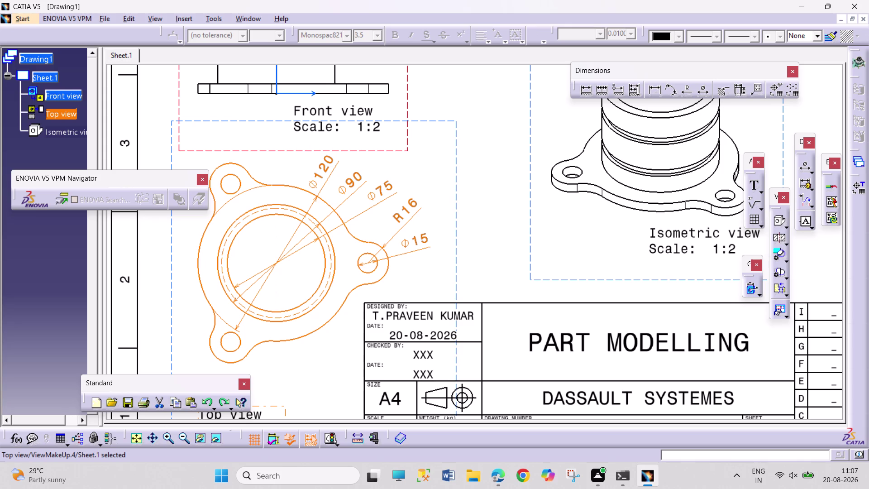
Activate the isometric view and start a new text annotation.
click(481, 256)
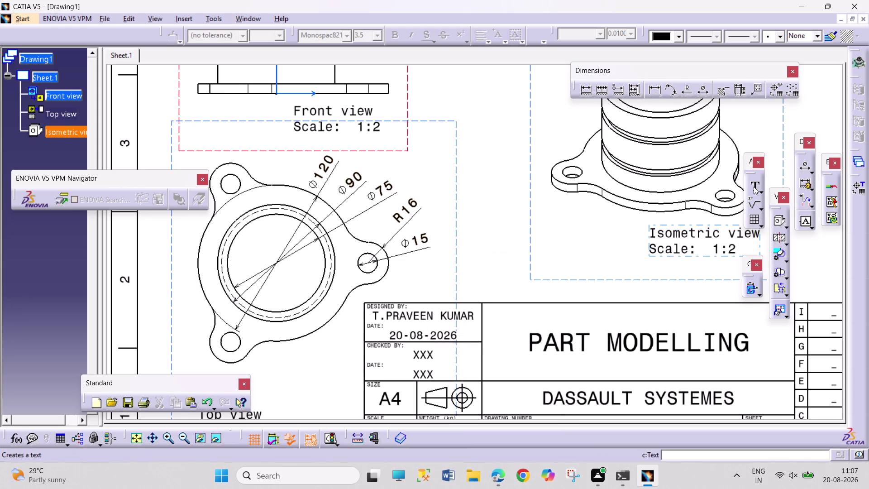
click(753, 185)
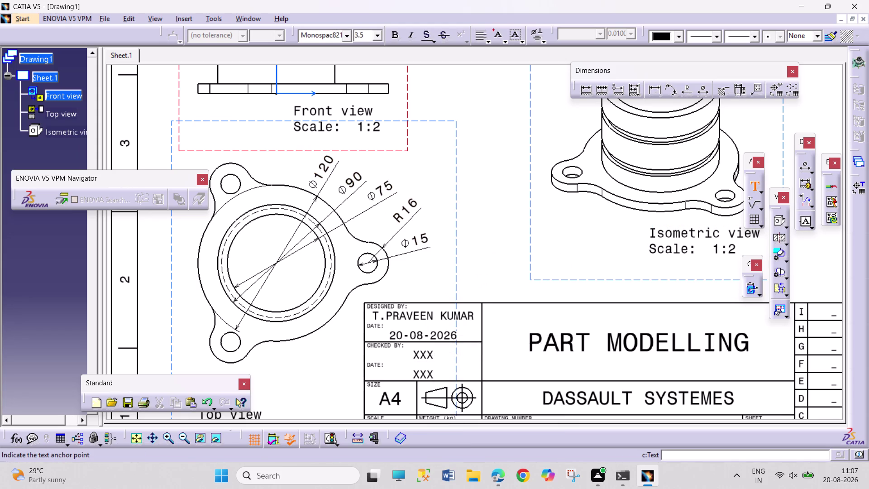
Place a 'PCD DIAMETER 141.0' text note beside the flange top view, above the title block.
click(464, 281)
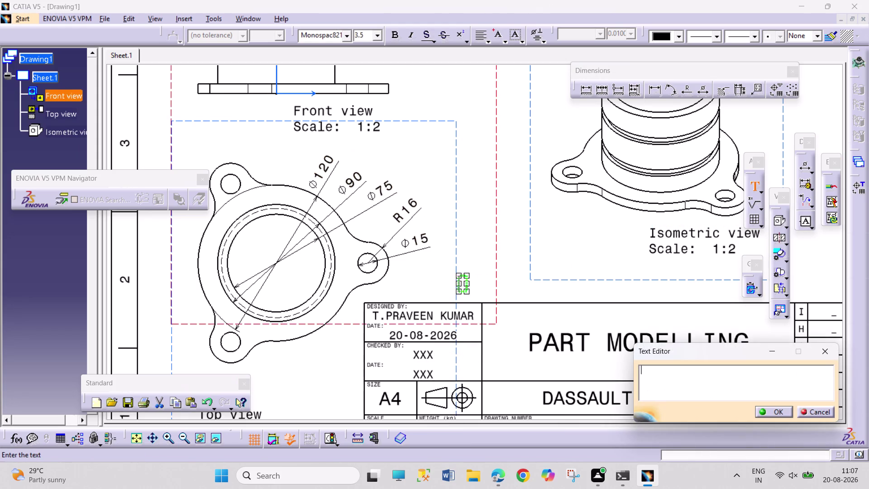
key(p)
text(CD)
key(space)
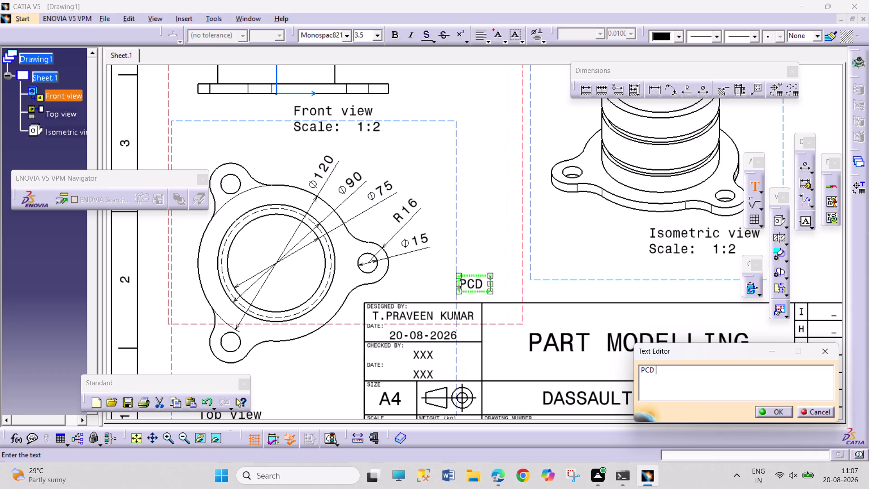
text(DIAM)
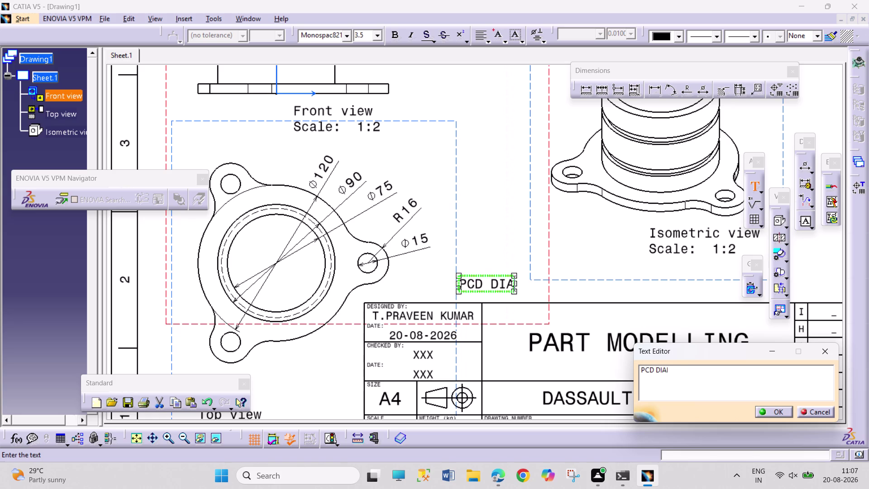
text(ETER)
key(space)
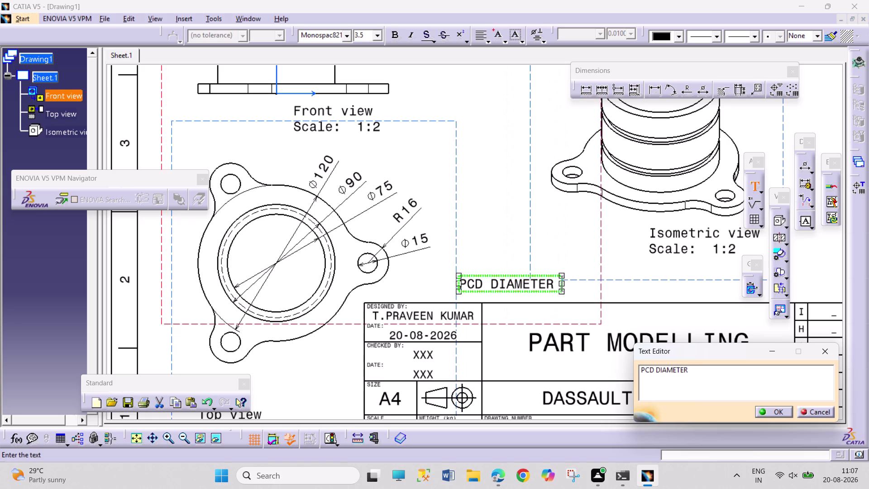
key(1)
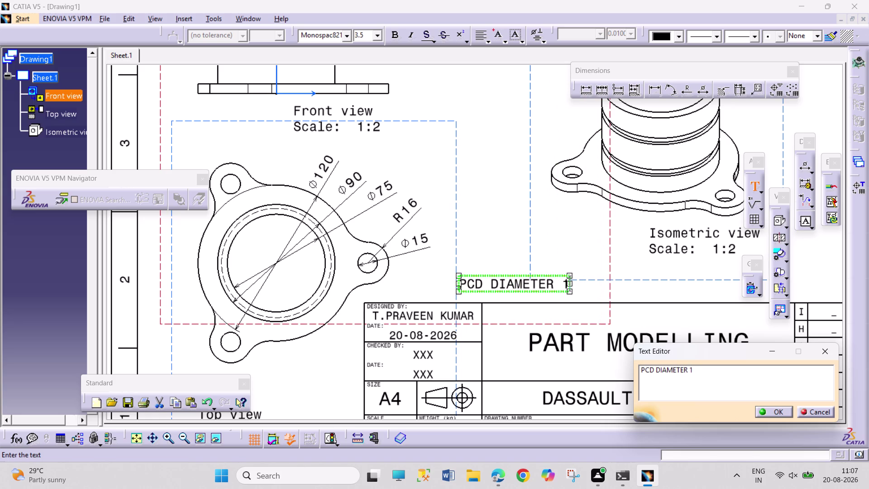
text(41)
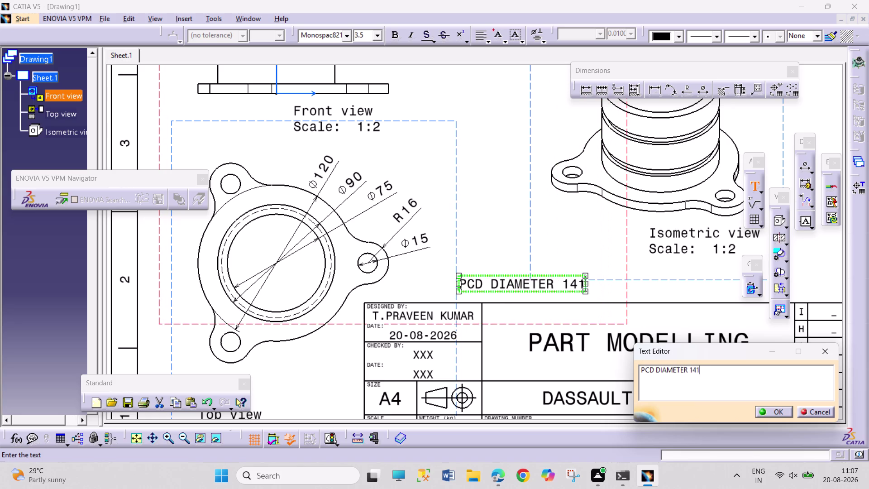
key(period)
key(0)
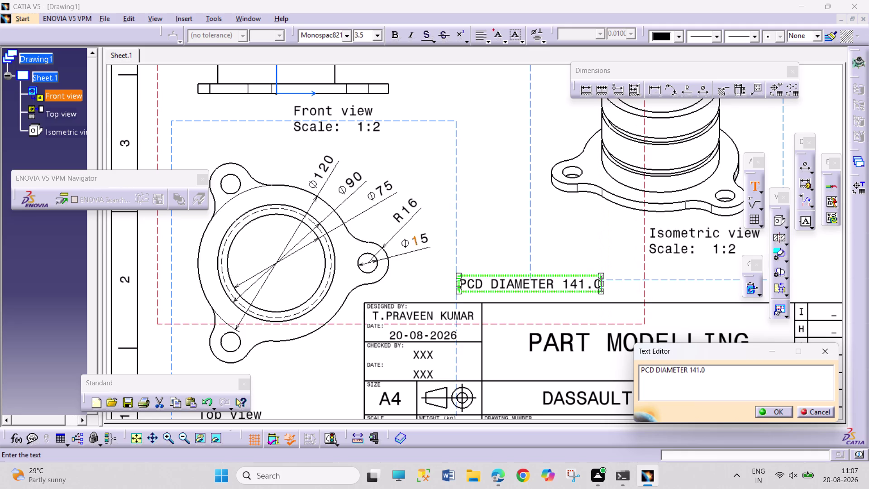
click(775, 414)
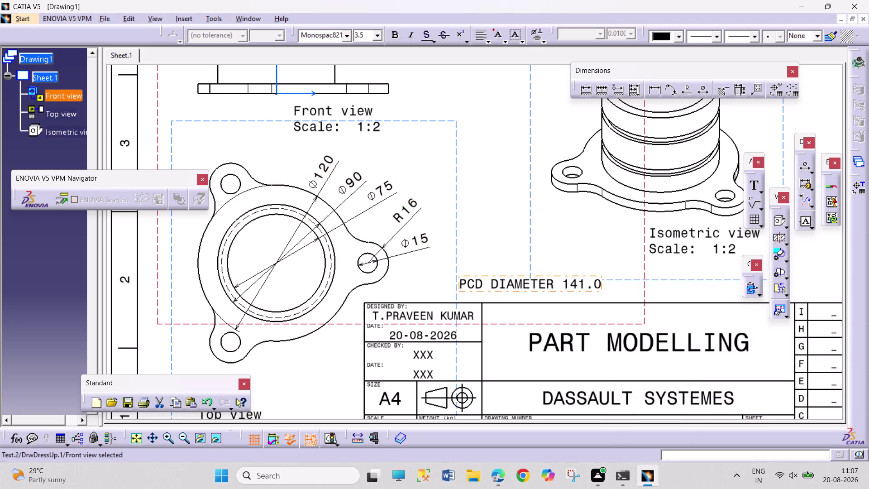
Drag the PCD DIAMETER 141.0 note across the sheet and settle it just below the Ø15 hole.
drag(485, 292, 260, 173)
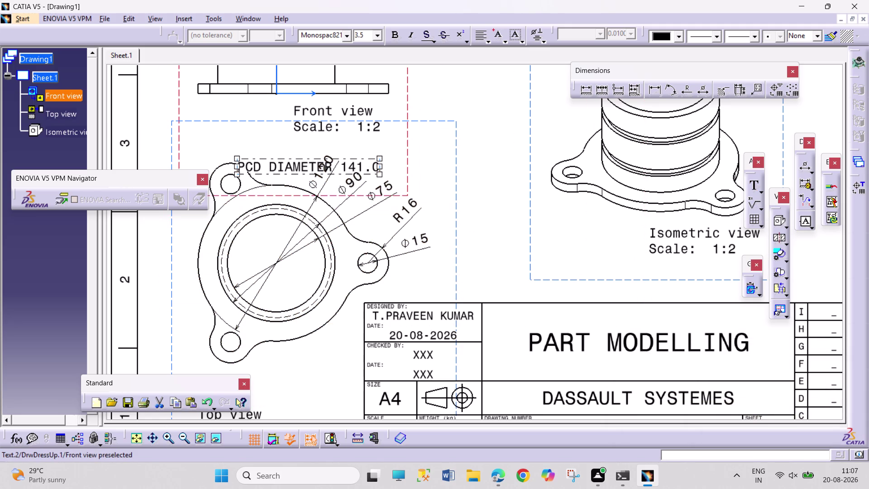
drag(259, 172, 209, 157)
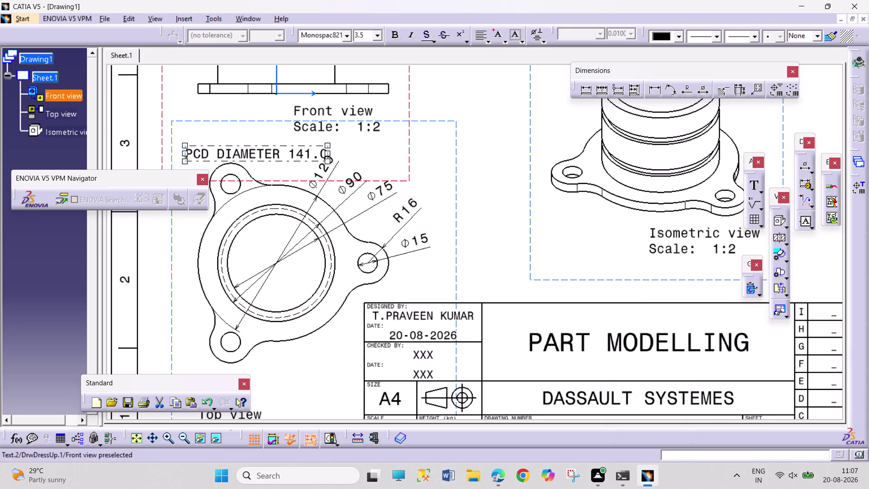
drag(209, 157, 354, 243)
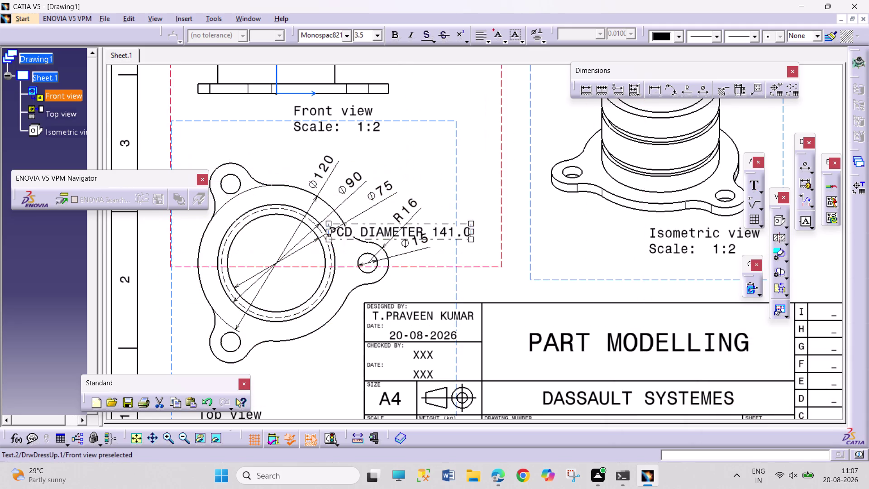
drag(354, 243, 416, 292)
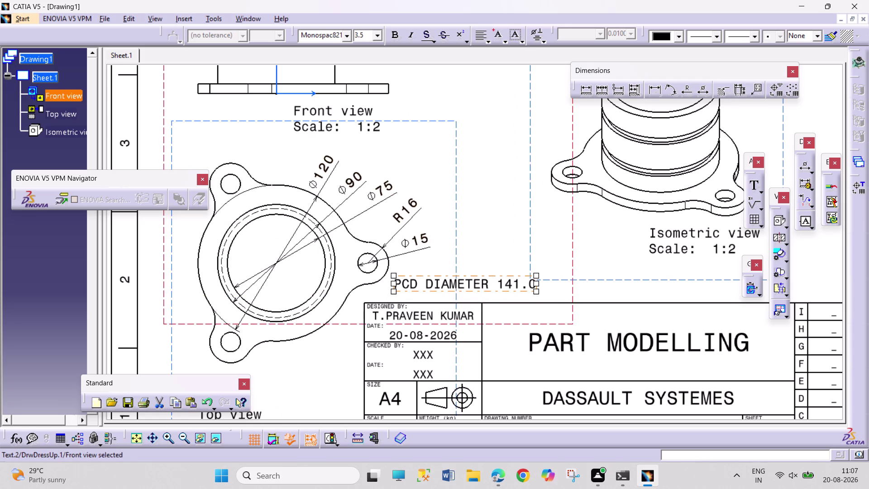